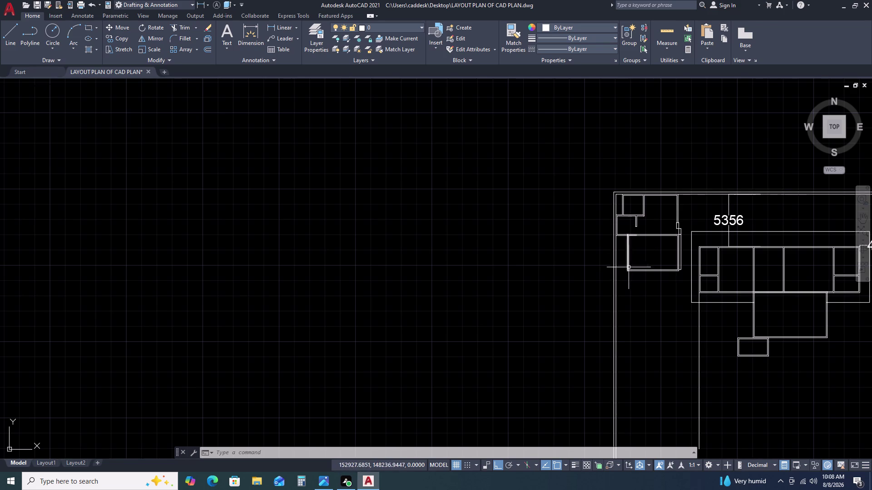
Fence-trim the overlapping double-wall lines at the first room junction.
scroll(down, 3)
middle_drag(656, 296, 601, 241)
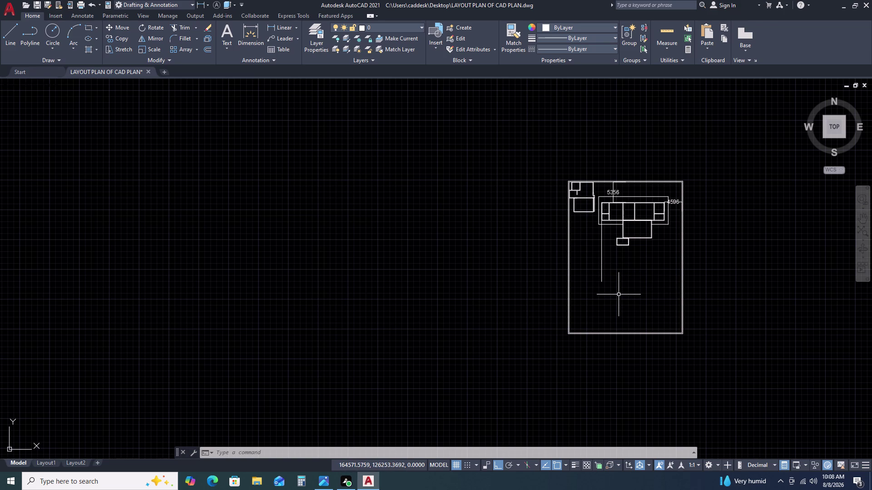
scroll(up, 3)
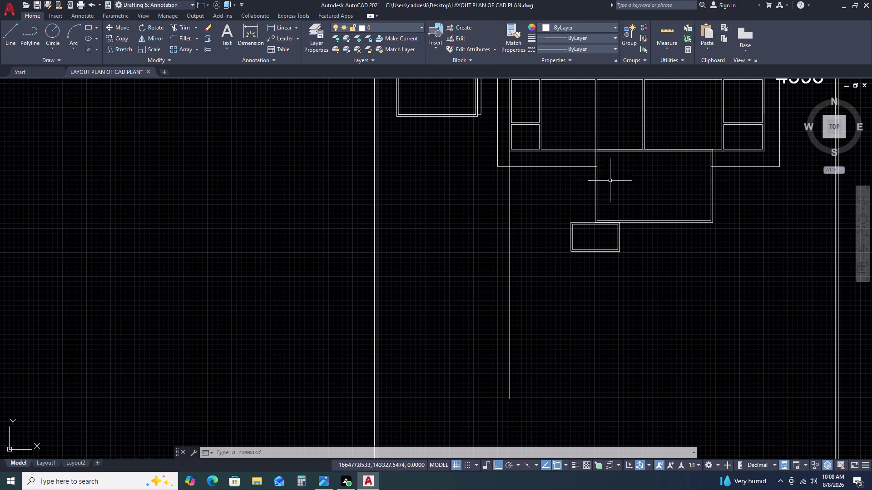
scroll(up, 3)
scroll(up, 3)
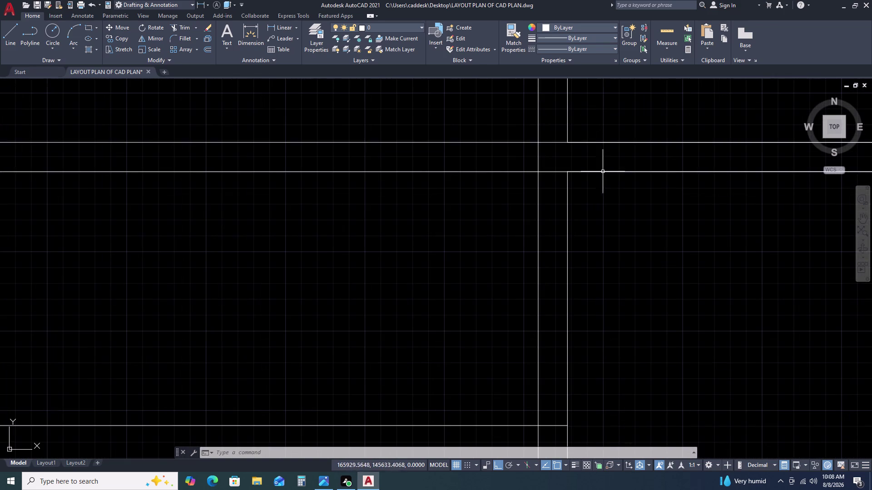
text(TR)
key(space)
click(561, 133)
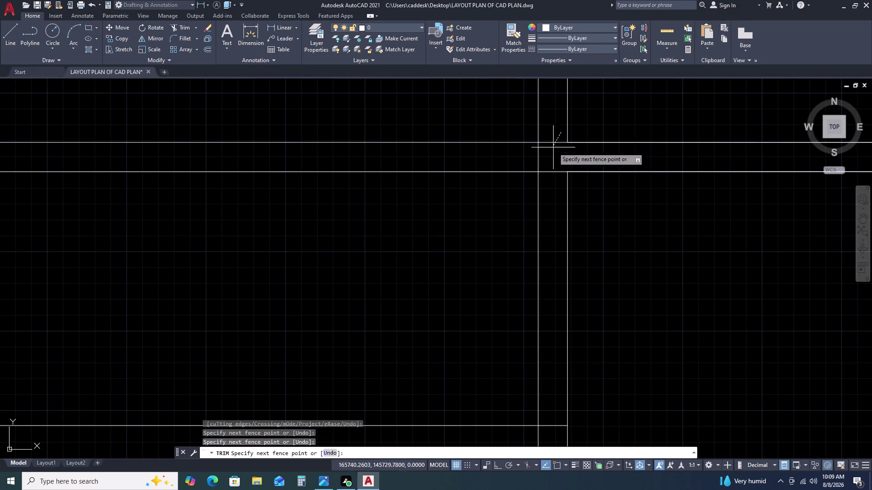
click(551, 233)
click(554, 156)
click(499, 163)
key(Escape)
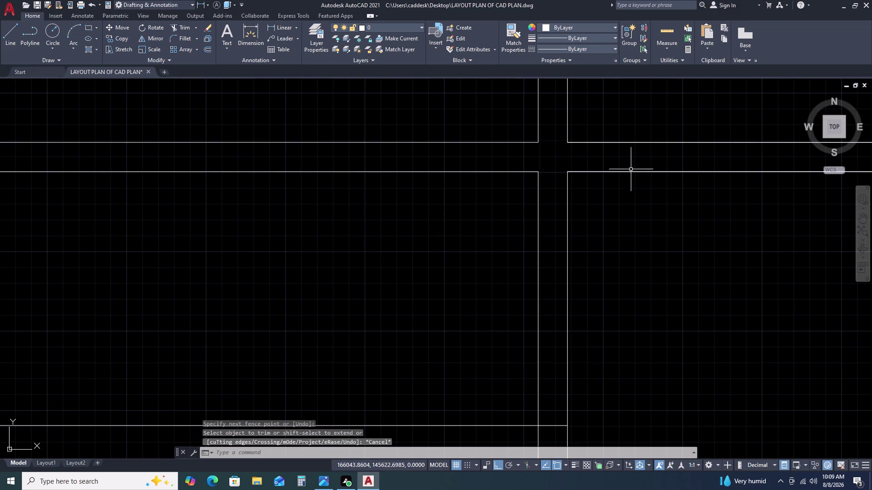
Cancel the accidental polyline edit on a wall and pan to the lower junction.
double_click(628, 143)
scroll(down, 3)
key(Escape)
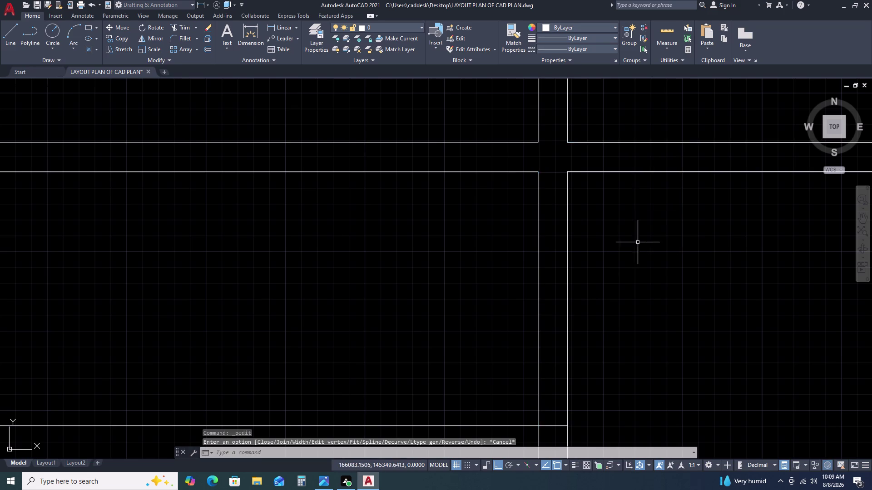
scroll(down, 3)
middle_drag(689, 257, 602, 217)
middle_drag(601, 217, 597, 214)
key(Escape)
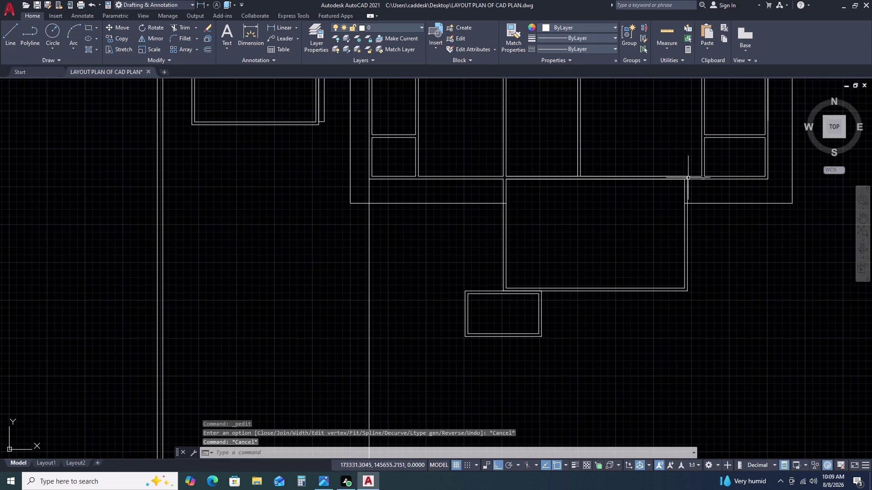
Fence-trim the crossing wall lines at the next junction with TR.
scroll(up, 3)
text(TR)
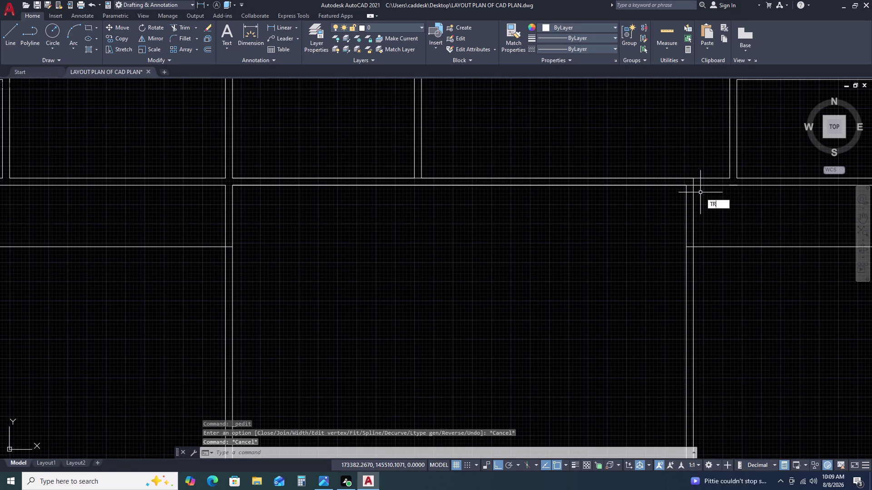
key(space)
scroll(up, 3)
click(727, 189)
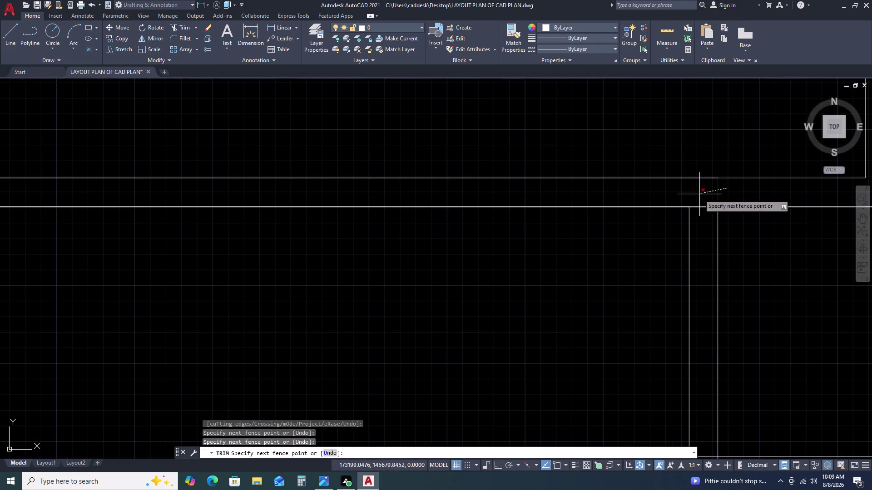
click(697, 197)
drag(701, 199, 701, 204)
click(702, 252)
key(Escape)
scroll(down, 3)
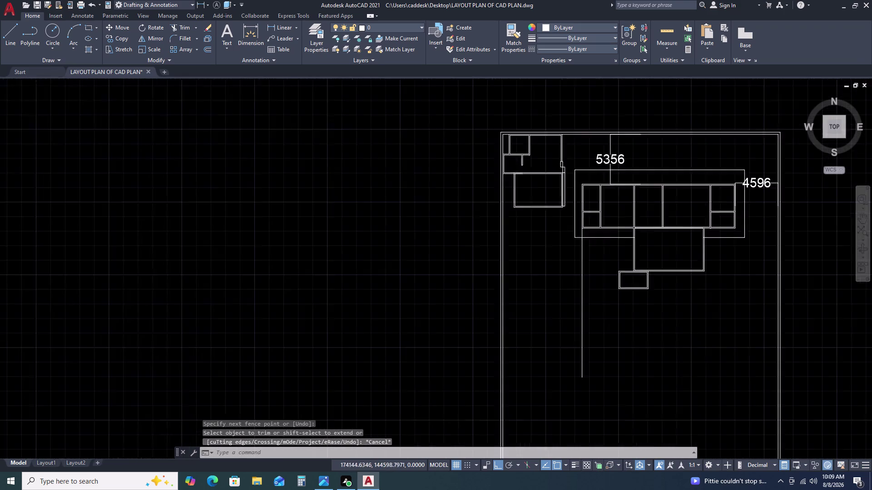
scroll(down, 3)
scroll(up, 3)
scroll(down, 3)
scroll(up, 3)
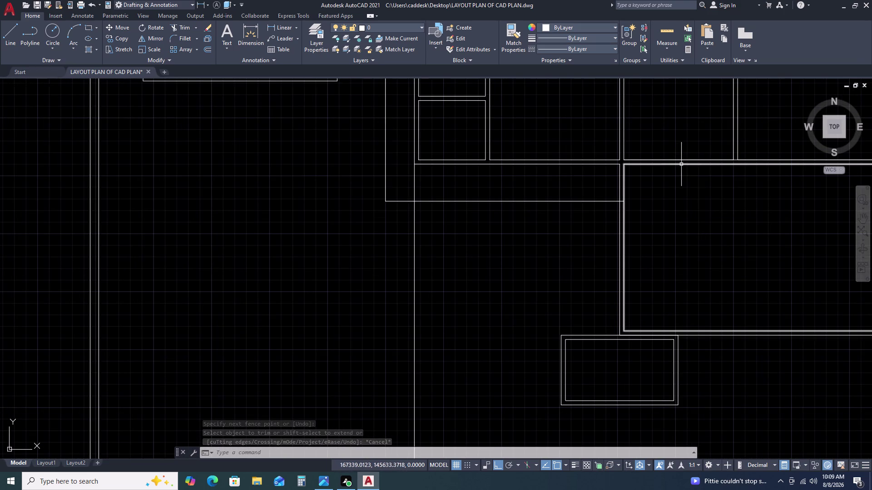
Erase the leftover wall line segment at the lower room junction.
key(Escape)
scroll(down, 3)
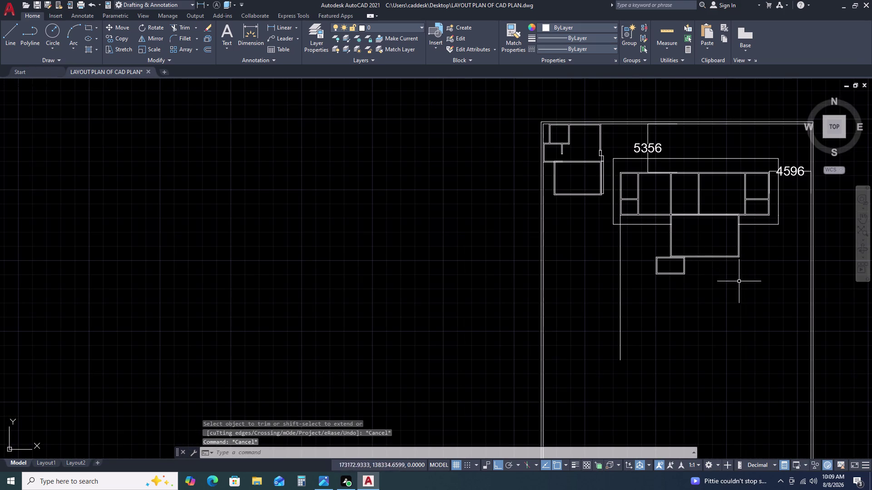
scroll(up, 3)
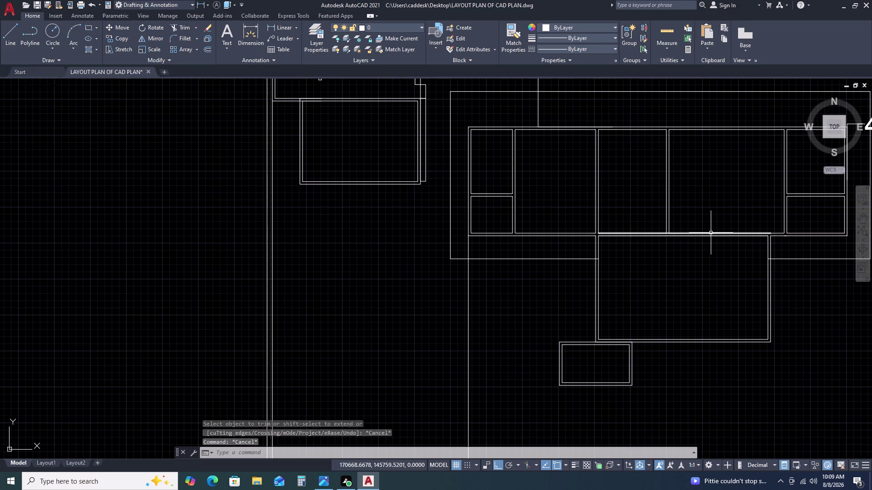
click(710, 233)
key(Delete)
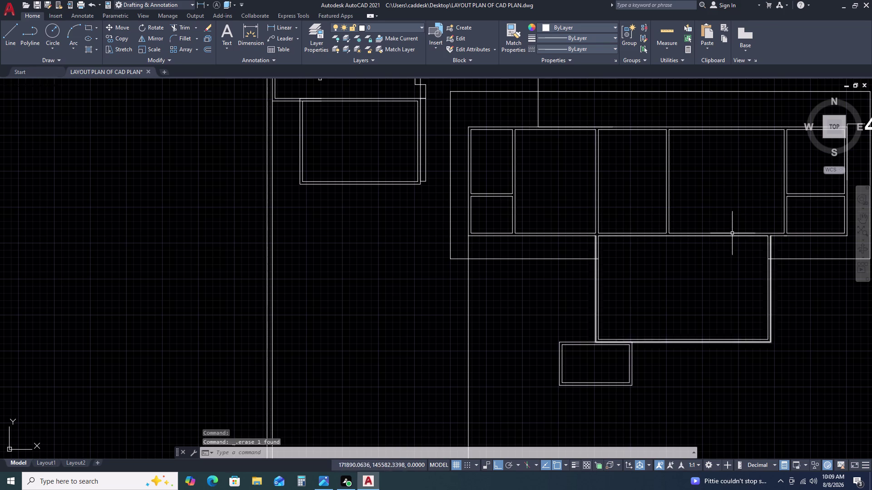
Select the long vertical wall line, then release it unchanged.
scroll(down, 3)
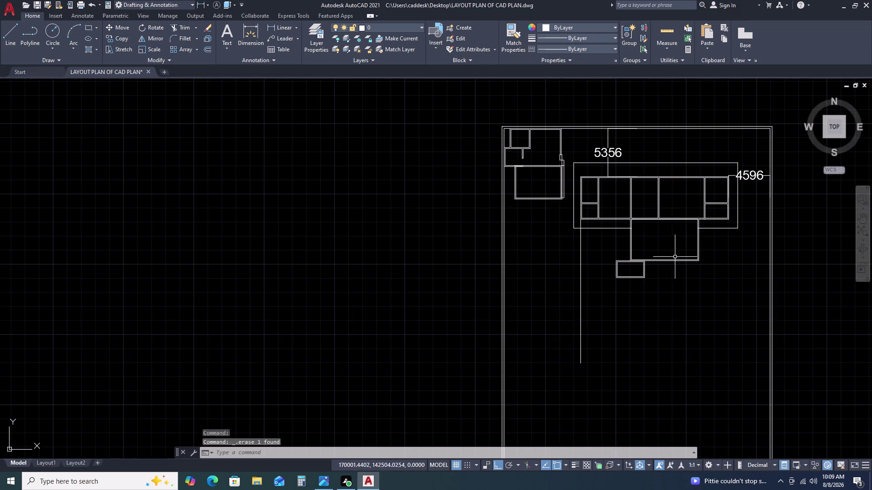
middle_drag(679, 265, 613, 208)
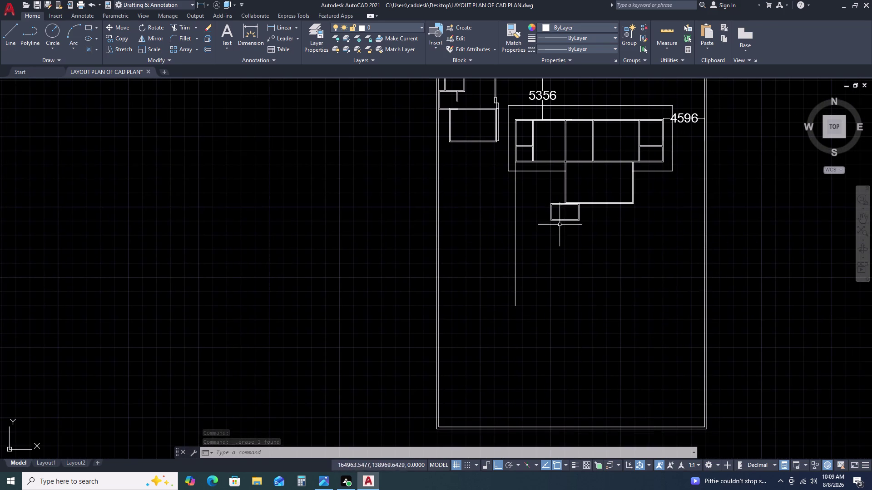
scroll(up, 3)
click(516, 165)
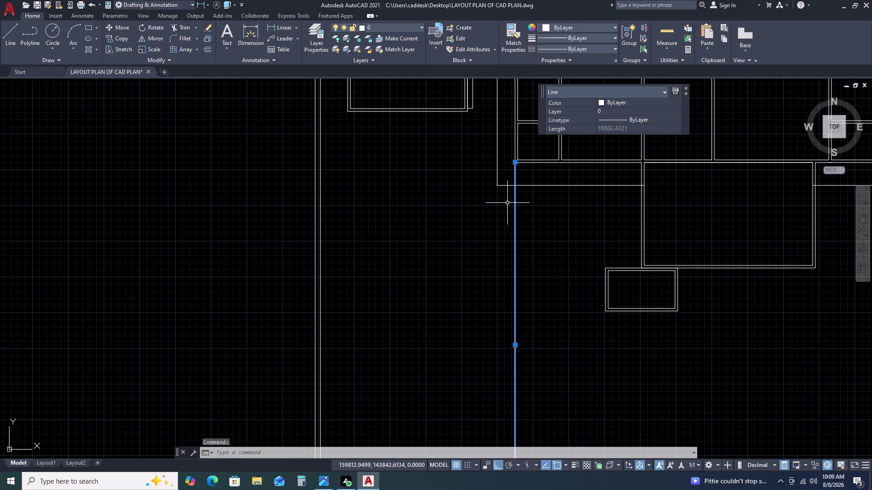
key(Escape)
scroll(down, 3)
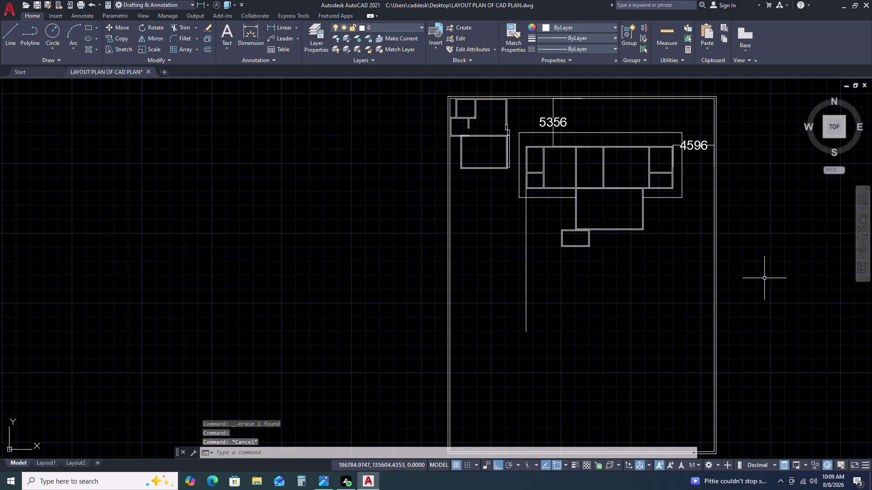
scroll(down, 3)
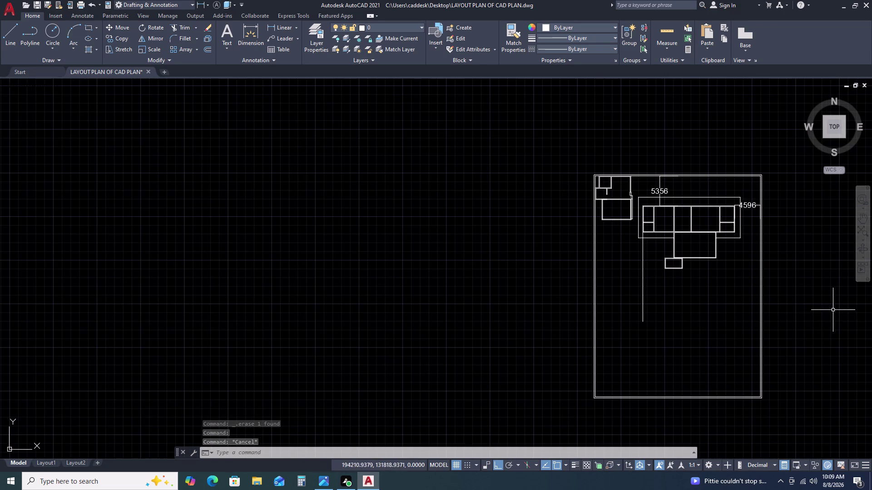
scroll(up, 3)
middle_drag(709, 286, 677, 253)
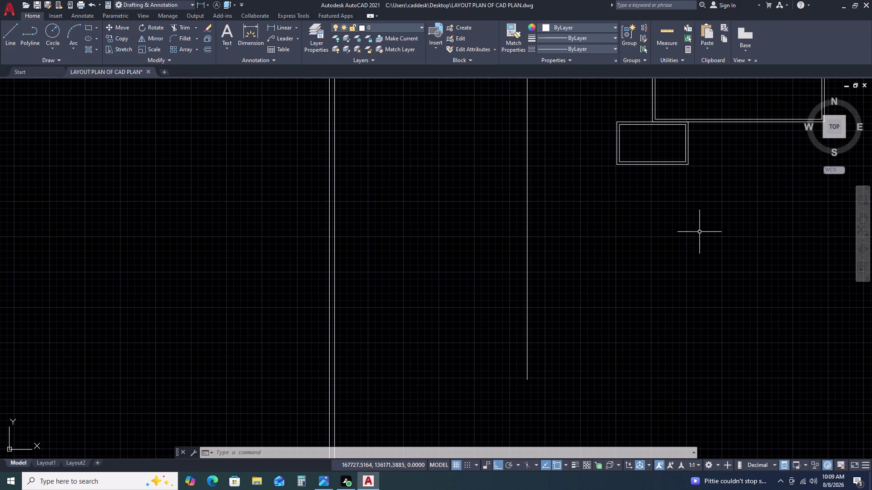
scroll(down, 3)
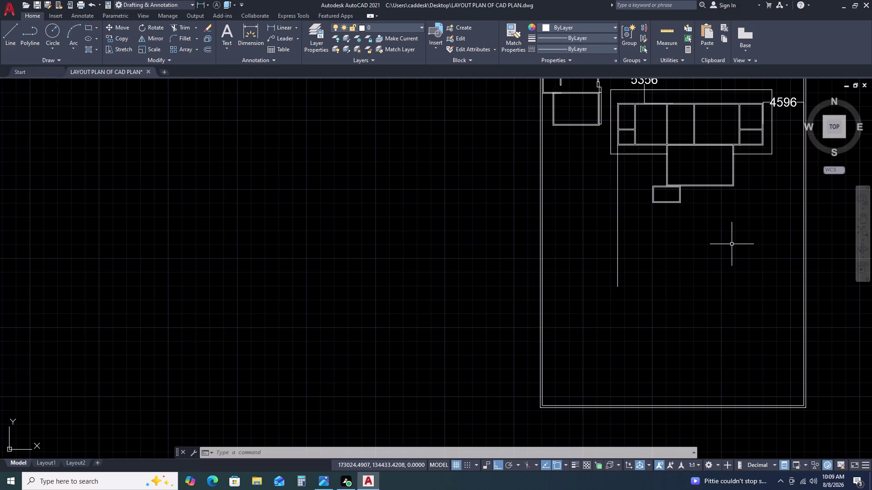
scroll(up, 3)
scroll(up, 3)
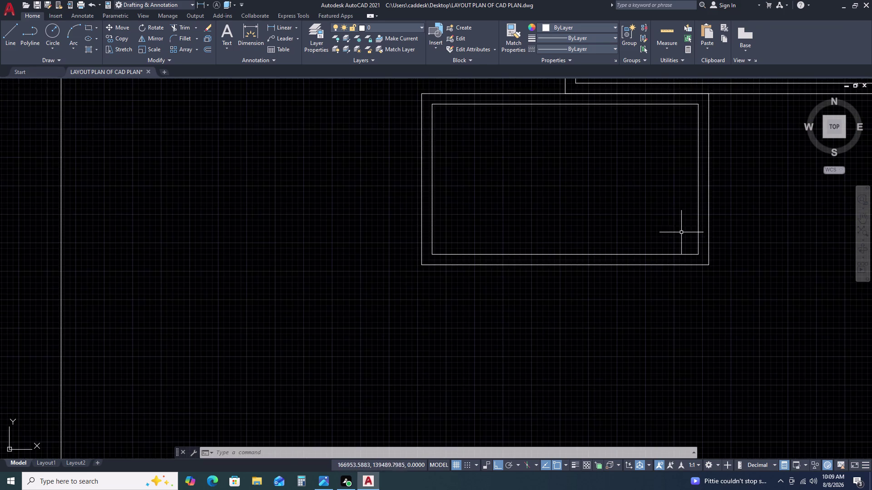
scroll(down, 3)
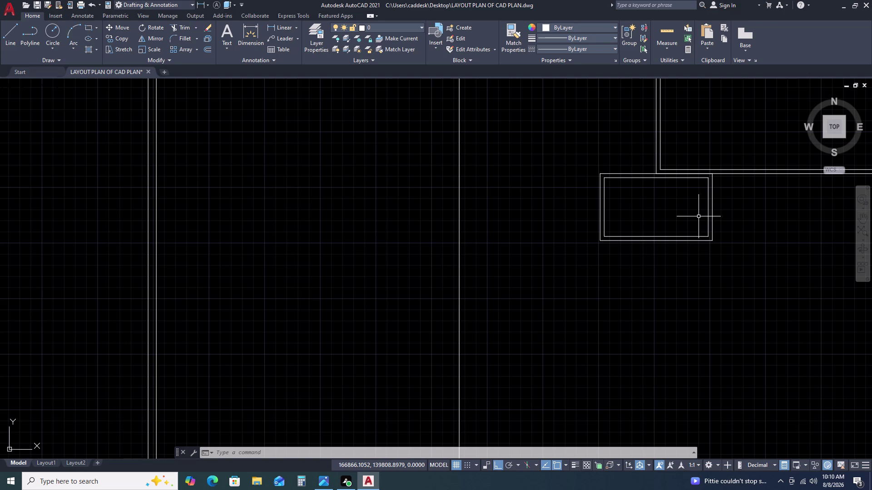
scroll(down, 3)
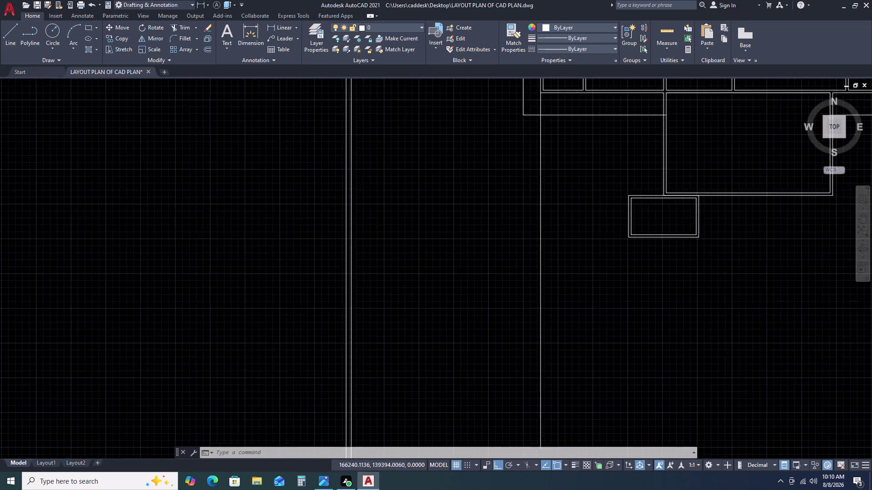
middle_drag(740, 203, 644, 202)
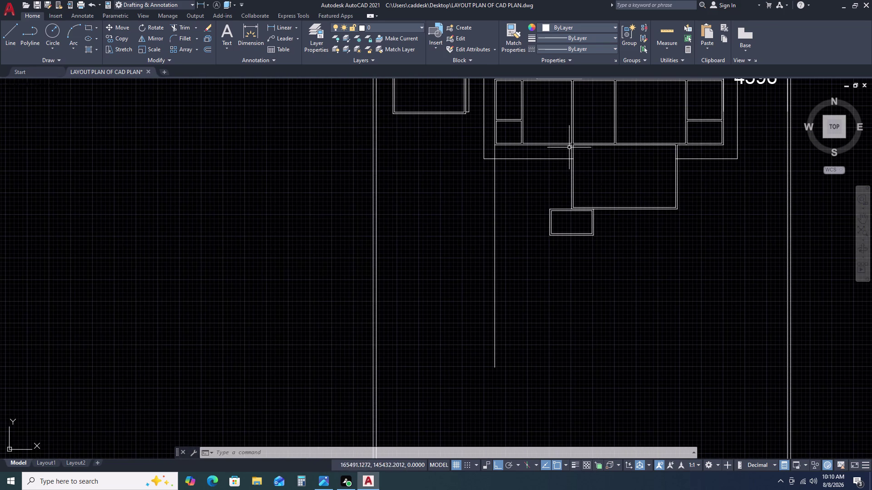
scroll(up, 3)
scroll(up, 3)
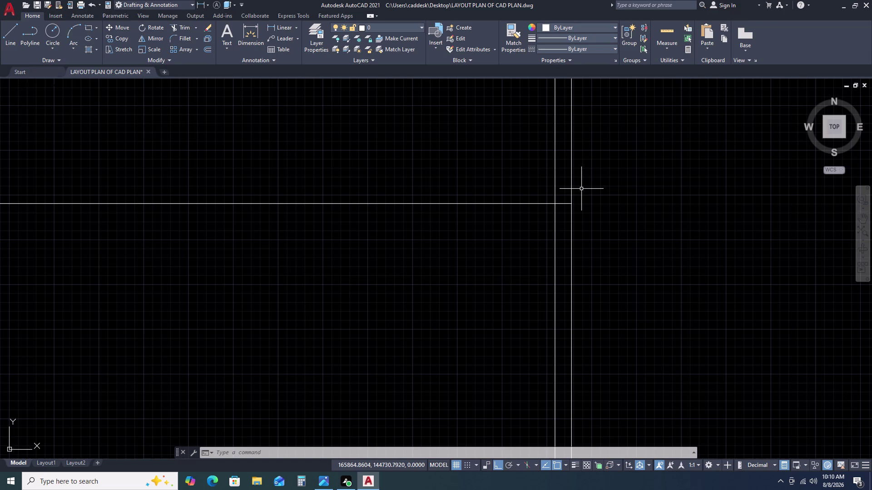
Try trimming a wall line at the junction, then cancel and recentre on the central room.
text(TR)
key(space)
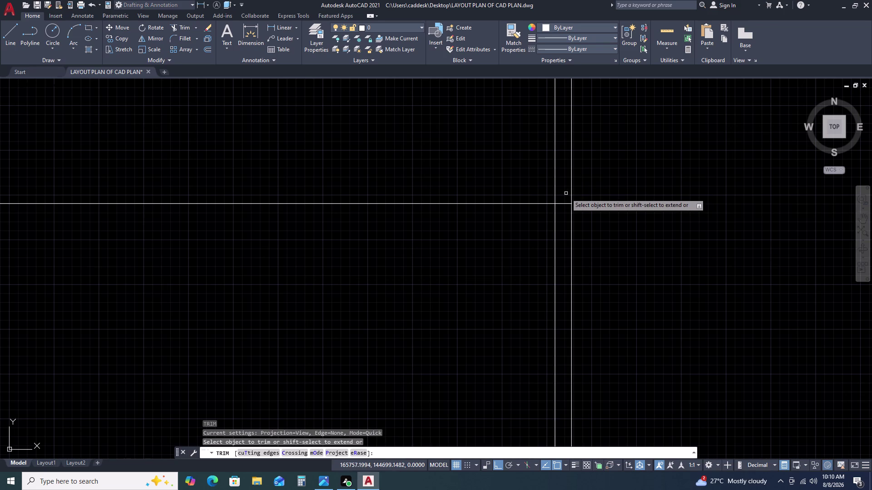
click(563, 200)
right_click(566, 214)
click(567, 215)
key(Escape)
scroll(down, 3)
key(Escape)
middle_drag(731, 207, 604, 188)
middle_click(594, 188)
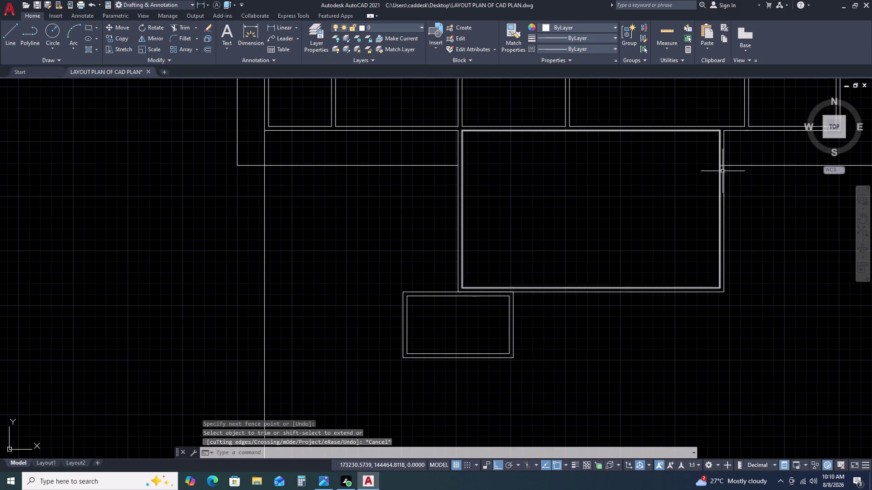
Trim the overlapping wall segments where the central room joins the block.
text(TR)
key(space)
scroll(up, 3)
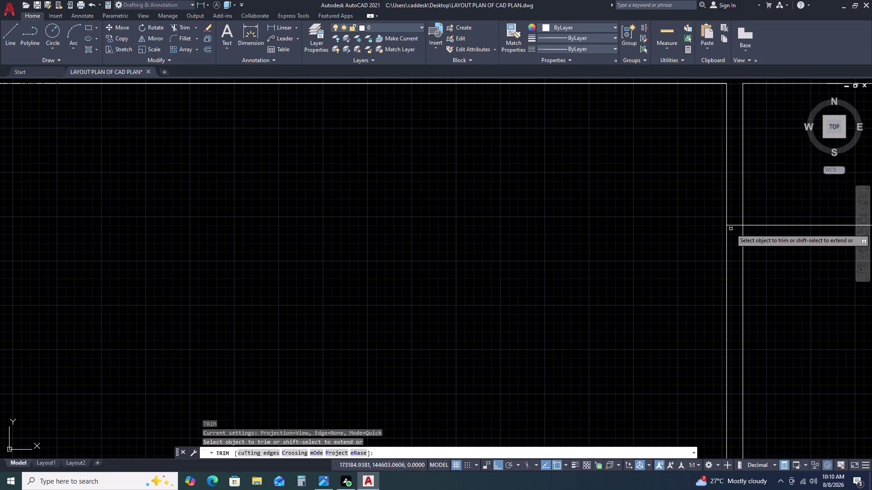
click(733, 233)
double_click(732, 211)
key(Escape)
scroll(down, 3)
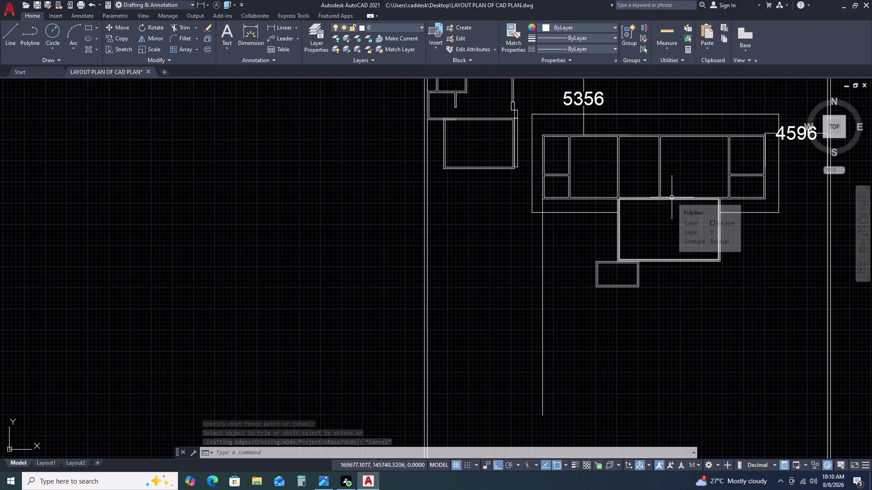
scroll(down, 3)
scroll(down, 3)
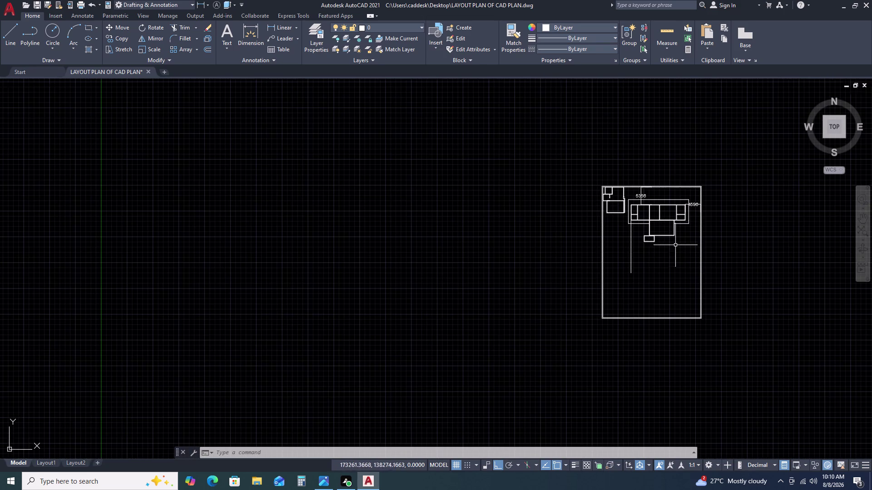
middle_drag(676, 247, 642, 185)
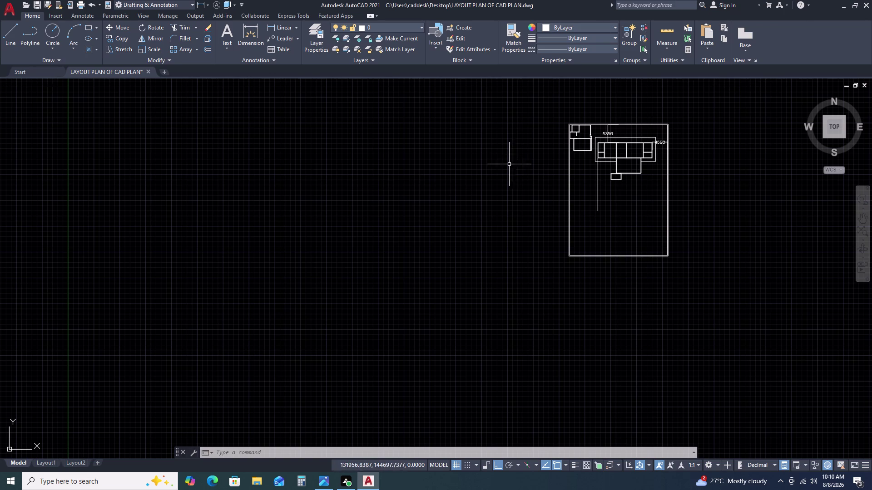
scroll(up, 3)
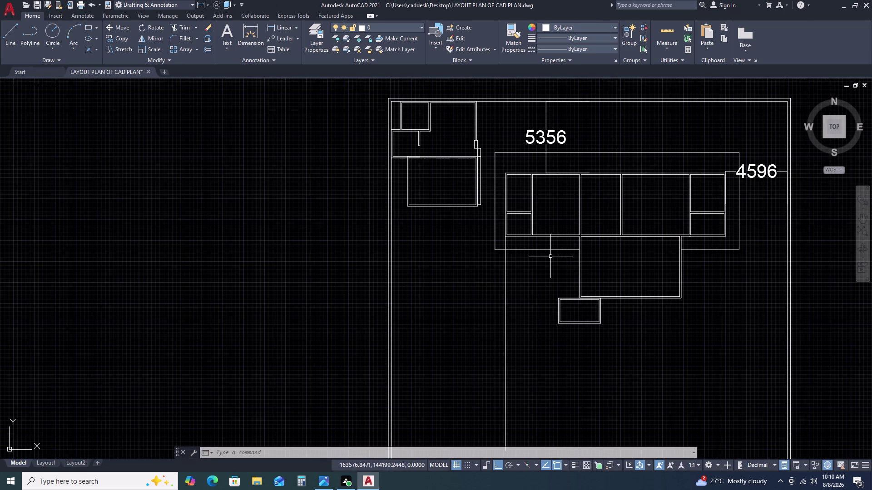
middle_drag(659, 295, 624, 269)
middle_drag(591, 244, 581, 237)
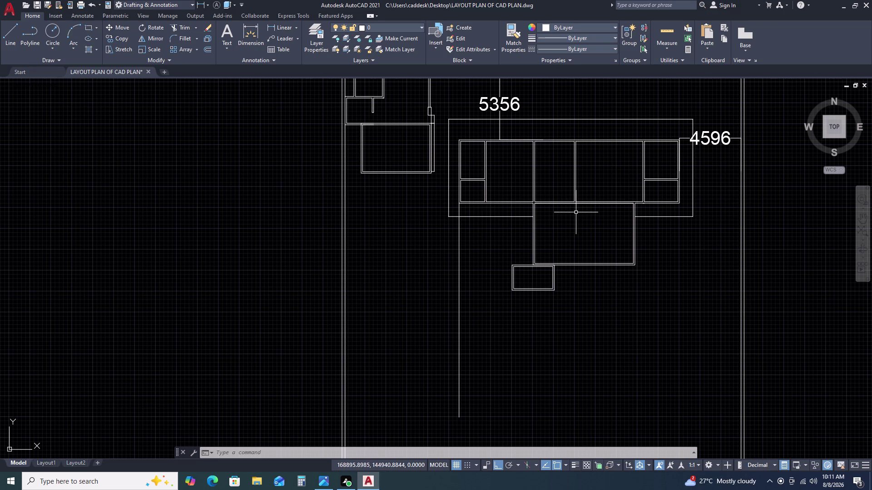
scroll(up, 3)
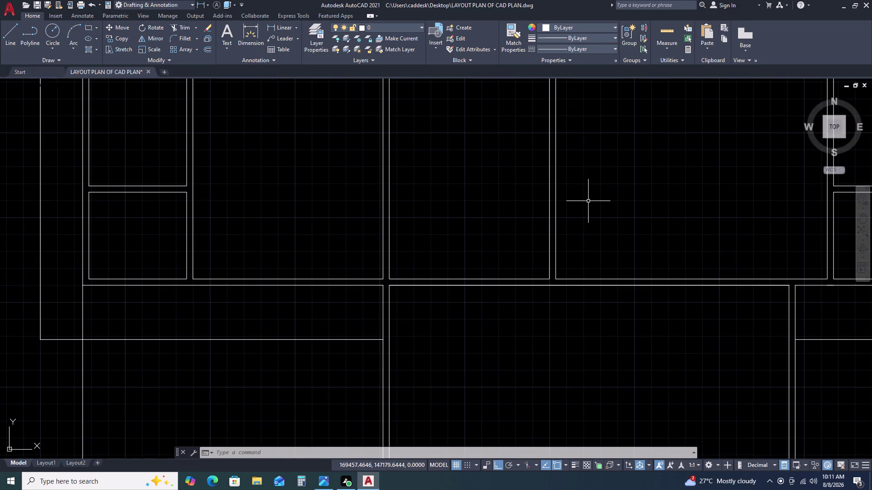
scroll(down, 3)
scroll(up, 3)
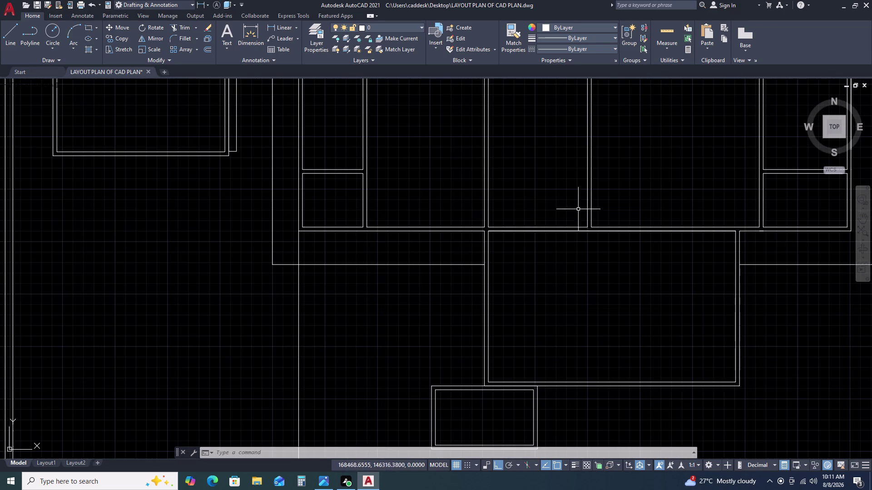
click(571, 233)
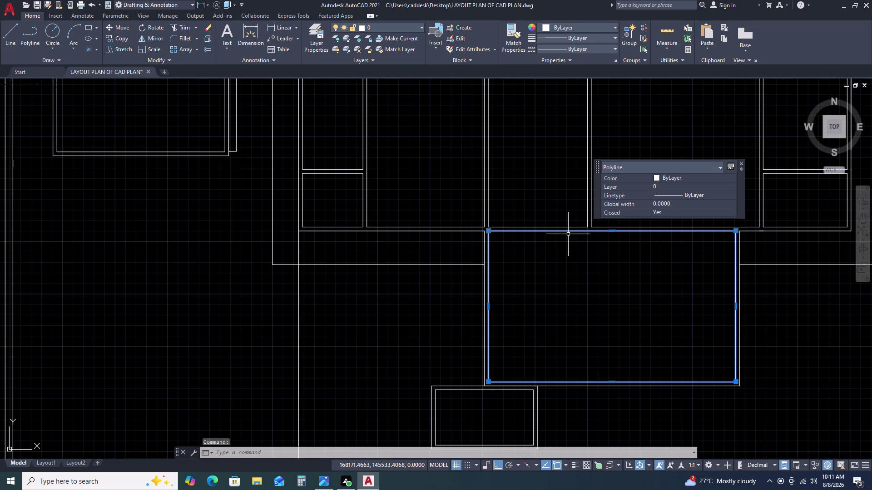
key(Escape)
scroll(down, 3)
middle_drag(585, 285, 573, 278)
middle_drag(567, 276, 520, 255)
middle_click(511, 250)
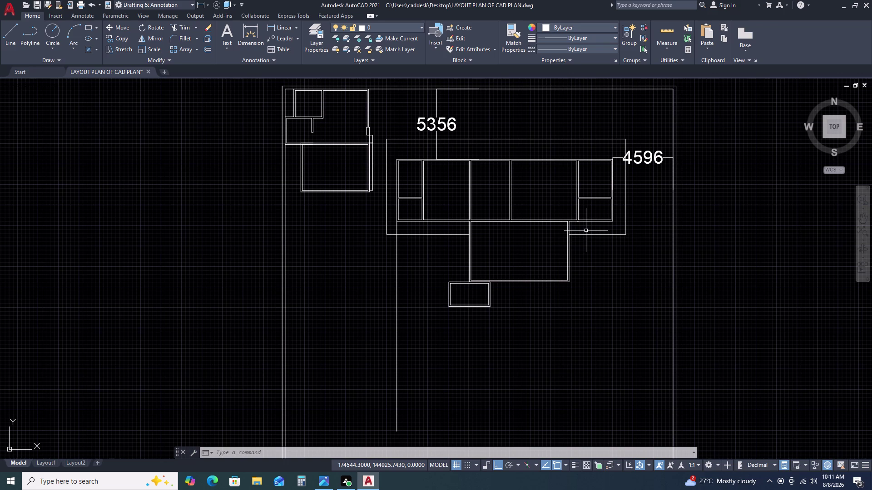
scroll(up, 3)
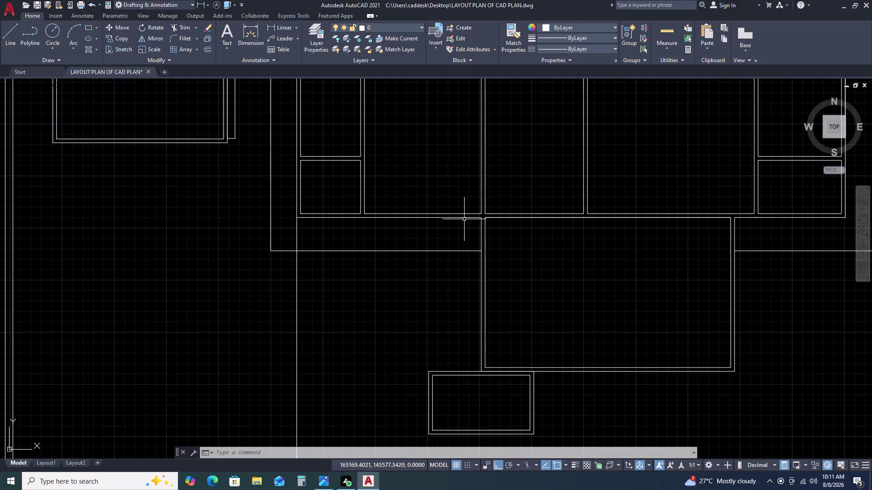
Select and erase the stray 2730-long line below the main block.
scroll(down, 3)
middle_drag(688, 288, 548, 247)
middle_click(548, 246)
scroll(down, 3)
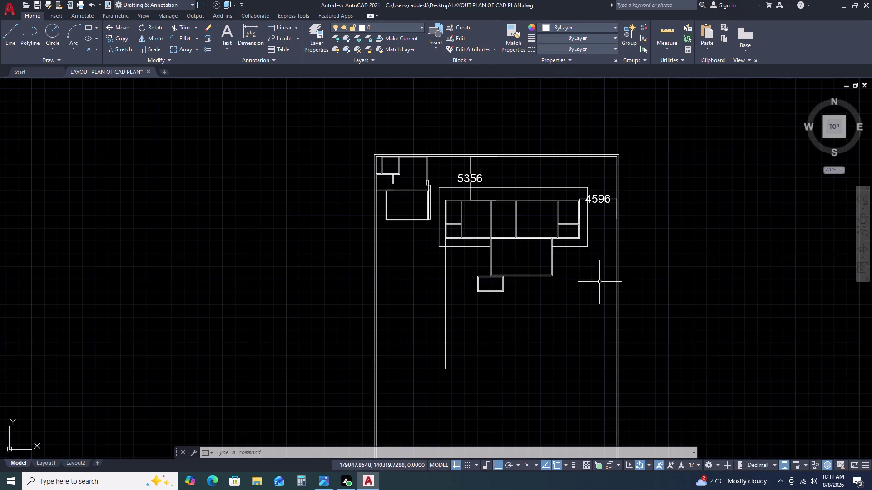
scroll(up, 3)
scroll(up, 3)
middle_drag(610, 296, 528, 255)
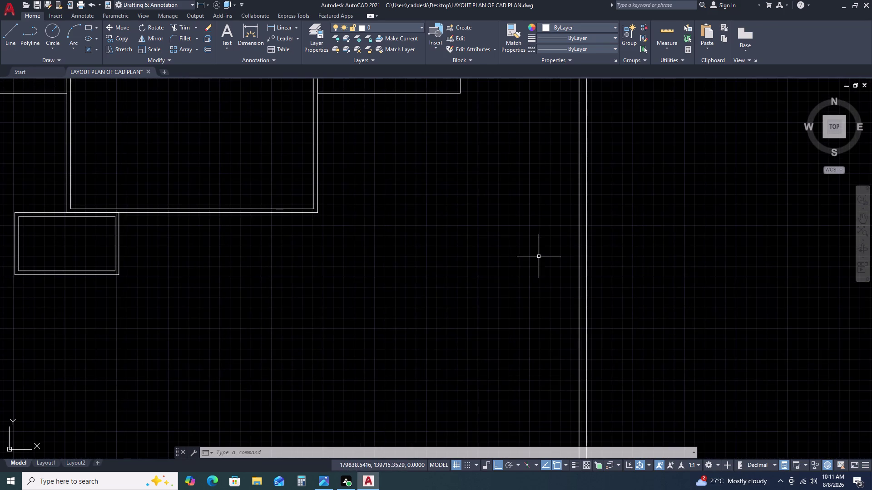
scroll(down, 3)
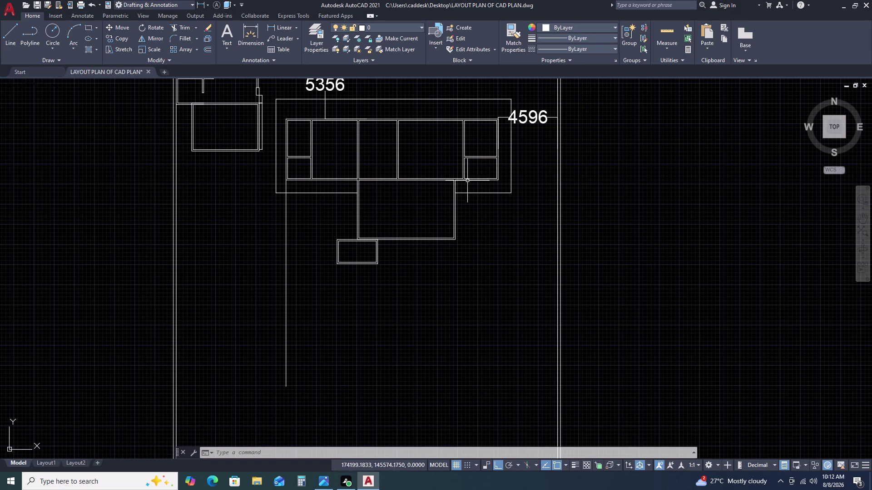
scroll(up, 3)
scroll(up, 3)
double_click(449, 181)
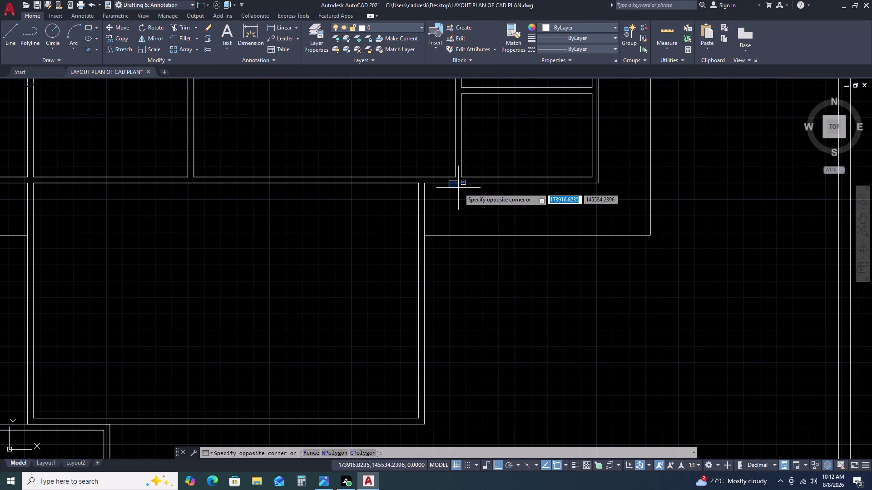
click(463, 194)
scroll(up, 3)
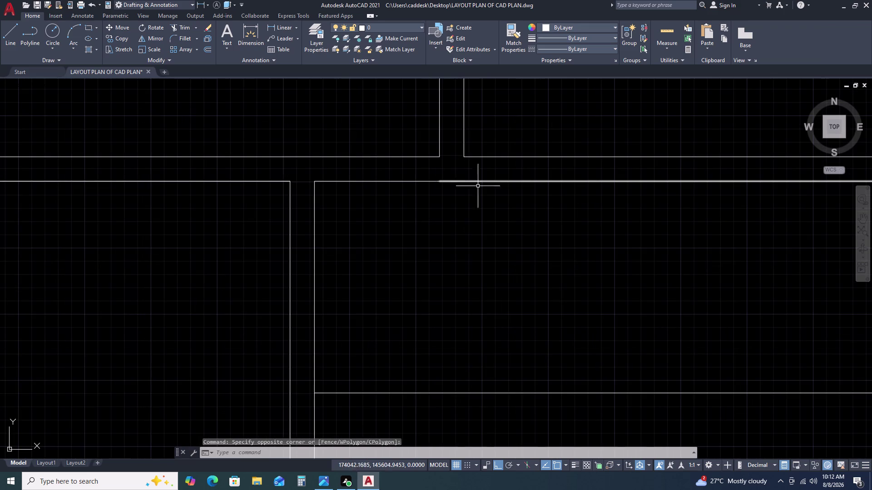
scroll(down, 3)
click(503, 192)
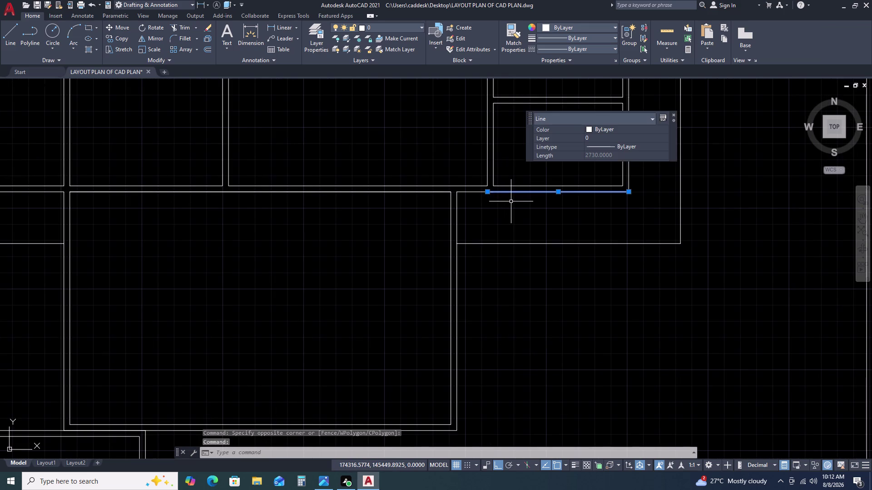
key(Delete)
Attempt a fillet between the short wall segment and another wall line, then cancel.
text(F)
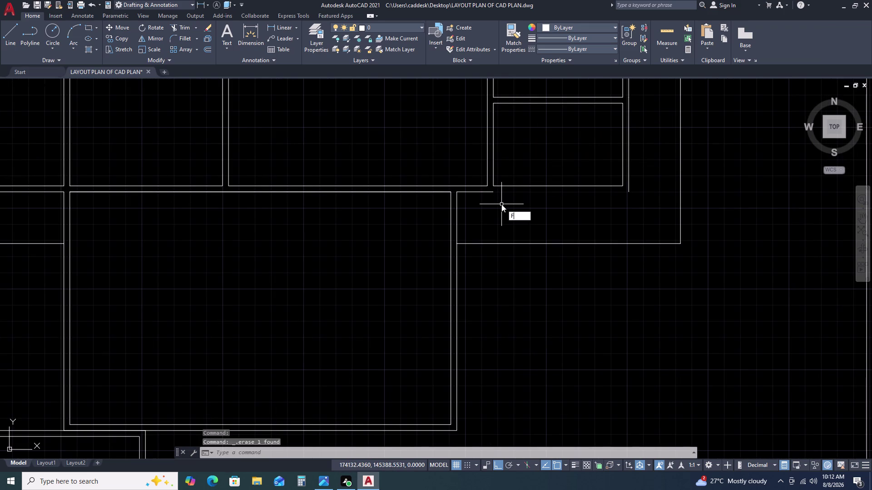
key(space)
text(V)
key(Escape)
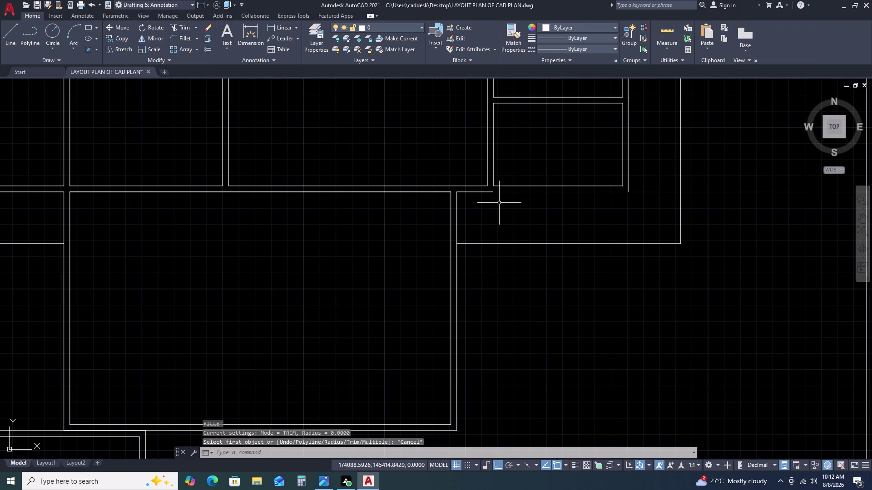
text(F)
key(space)
click(491, 194)
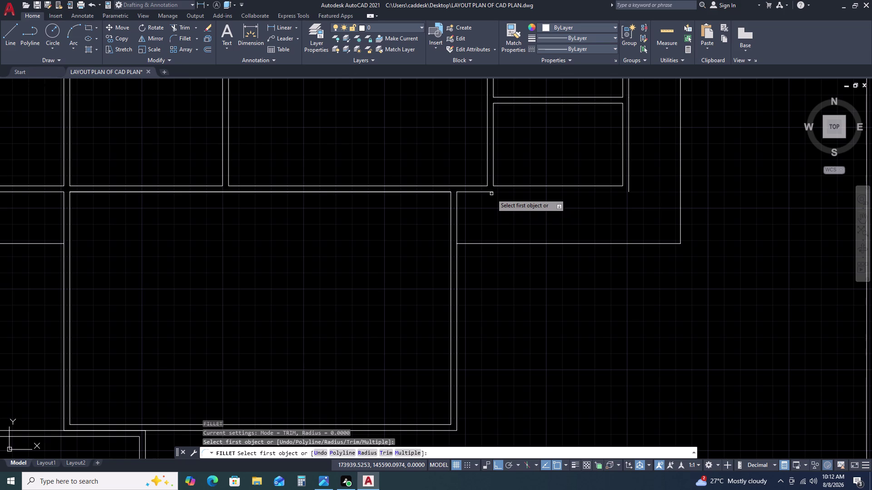
click(491, 193)
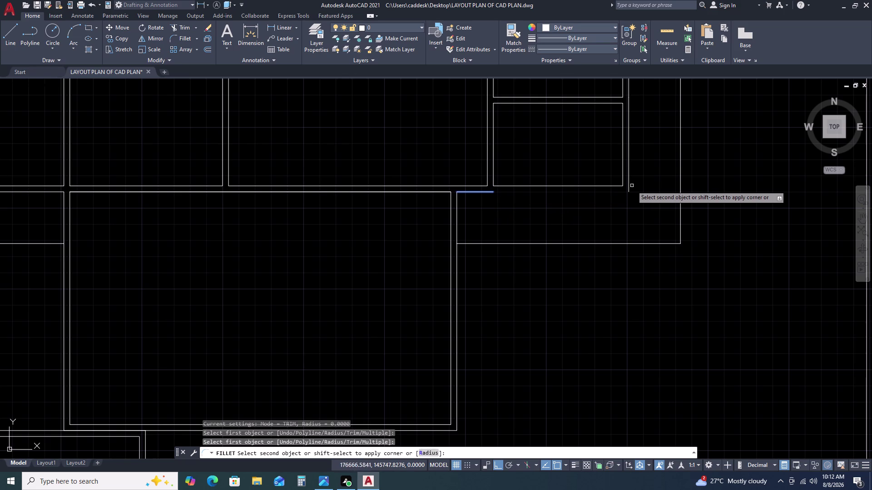
click(629, 190)
key(Escape)
scroll(down, 3)
scroll(down, 3)
middle_click(555, 277)
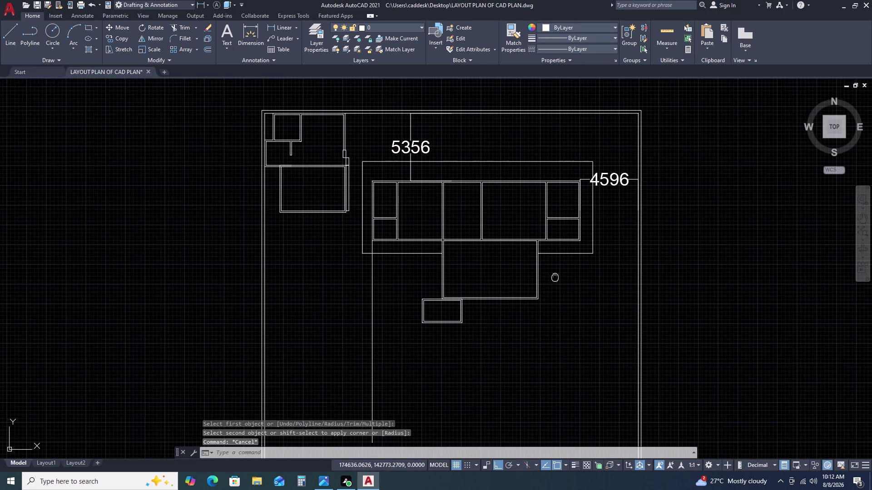
Window-select both rectangles of the small room below the block.
middle_drag(498, 252, 488, 248)
middle_click(488, 248)
scroll(down, 3)
scroll(up, 3)
scroll(up, 3)
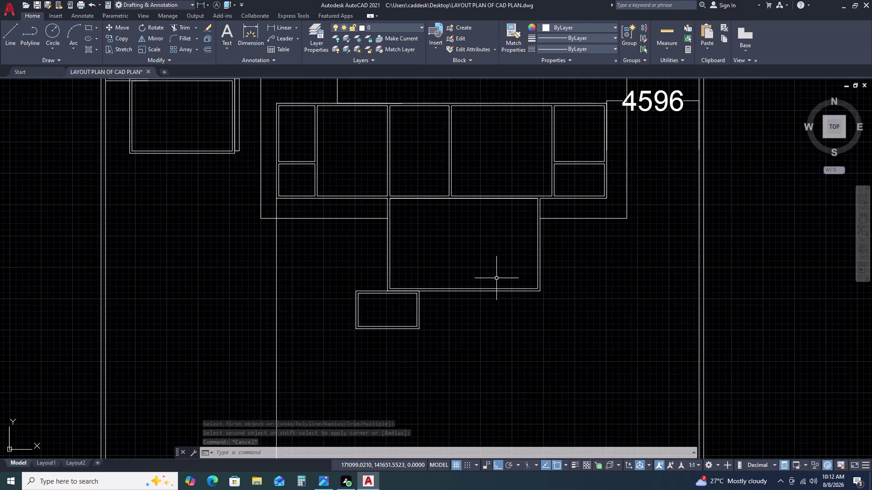
scroll(up, 3)
scroll(down, 3)
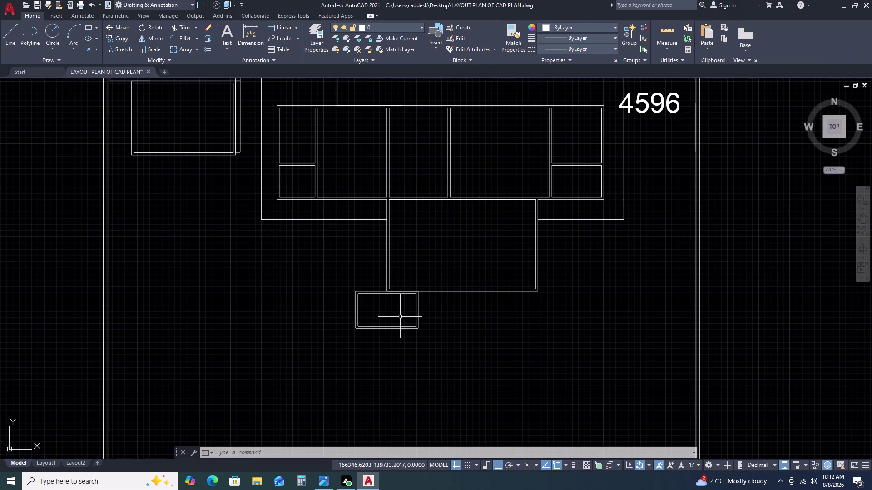
middle_drag(399, 318, 409, 292)
middle_click(409, 291)
middle_click(409, 292)
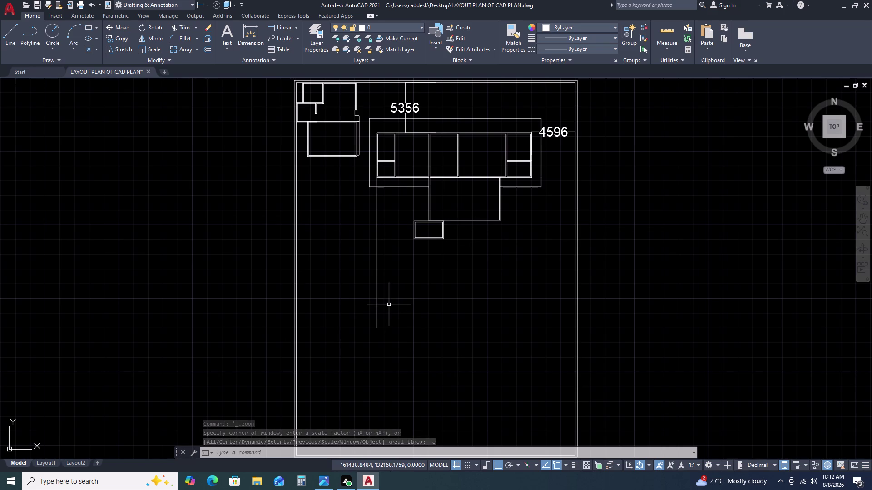
scroll(up, 3)
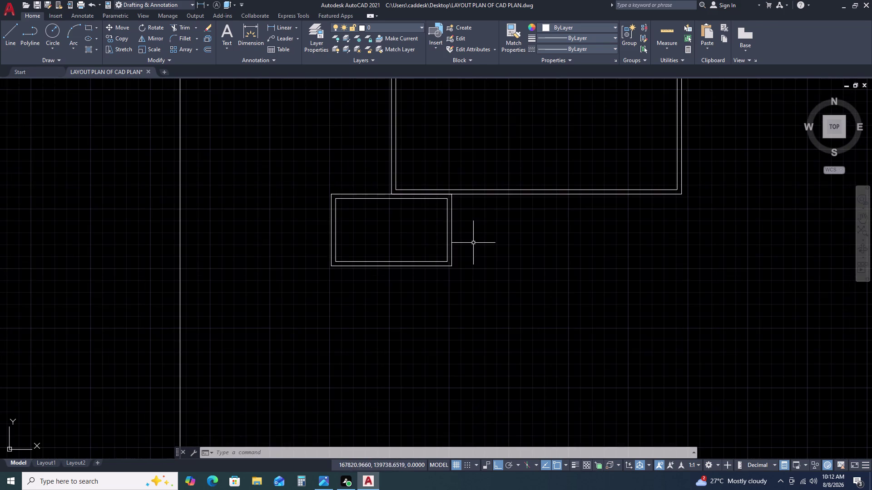
triple_click(474, 243)
click(419, 278)
click(443, 242)
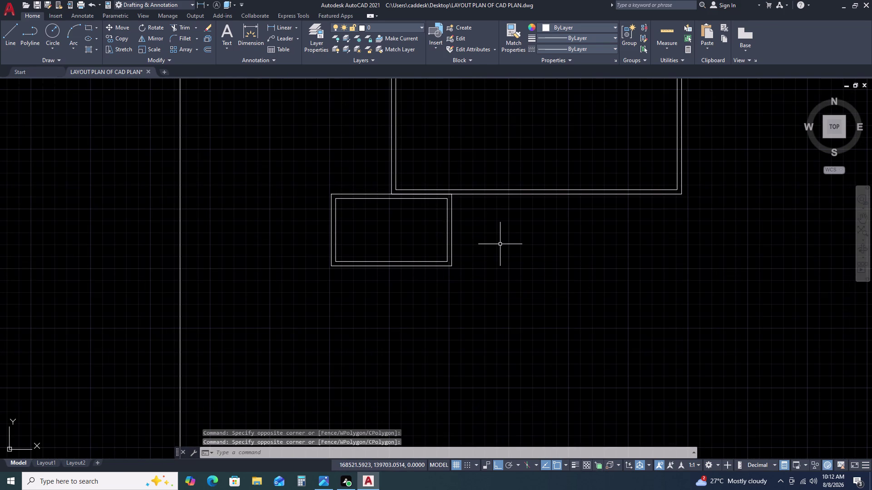
click(500, 245)
click(488, 244)
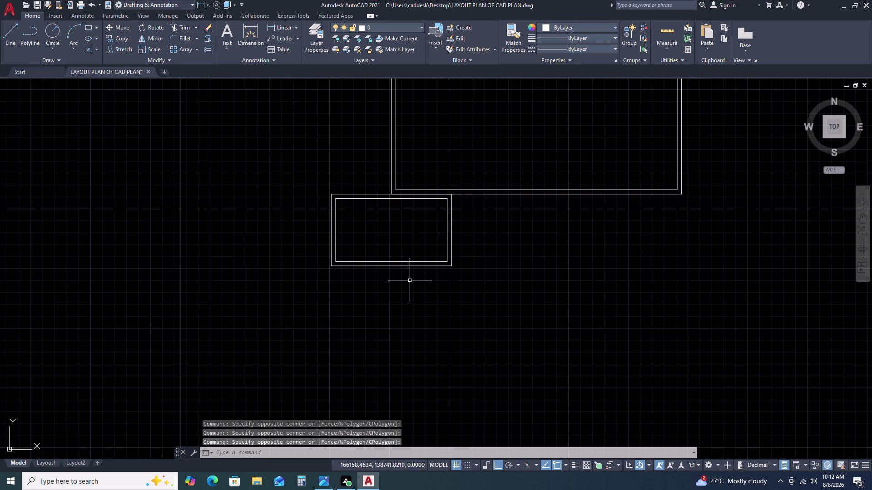
click(408, 275)
click(372, 238)
Move the selected room further left and start a new rectangle with REC.
text(M)
key(space)
click(372, 238)
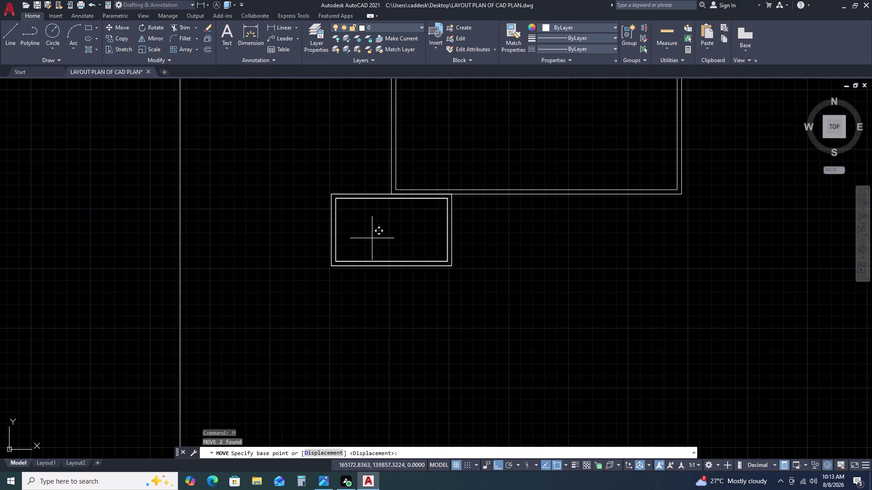
click(282, 244)
key(Escape)
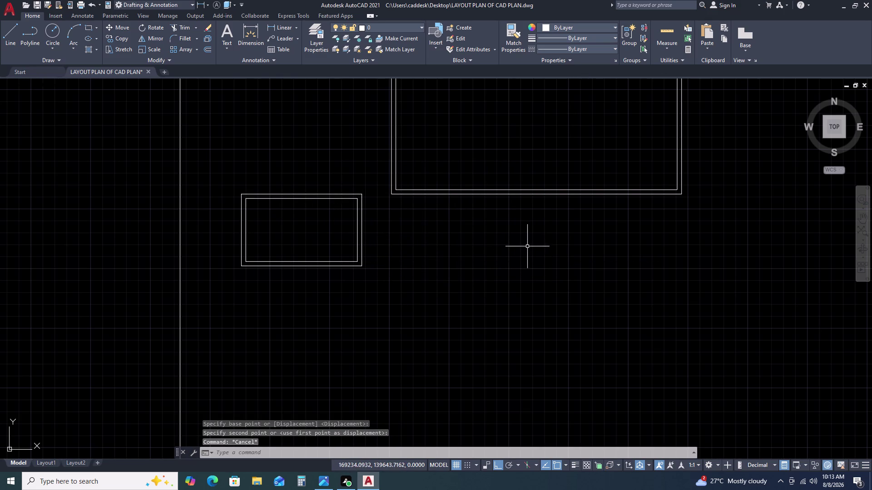
text(REC)
key(space)
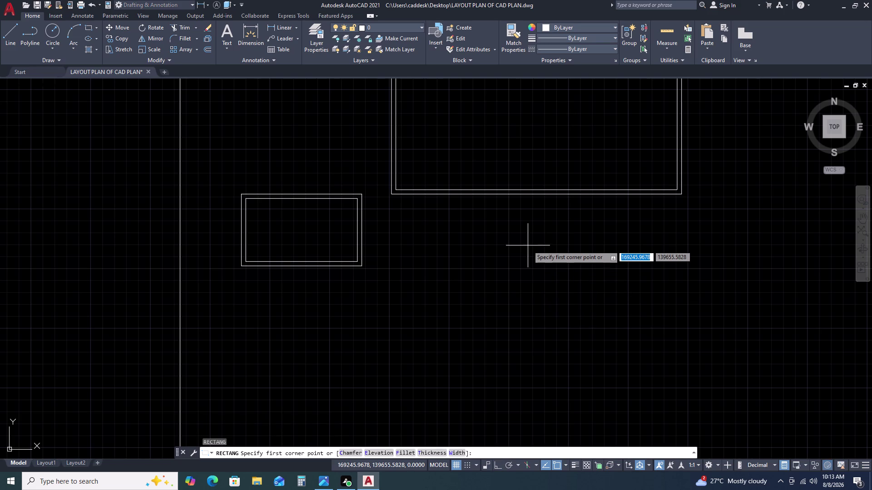
Draw a 4800 by 3650 rectangle for the new room.
double_click(493, 219)
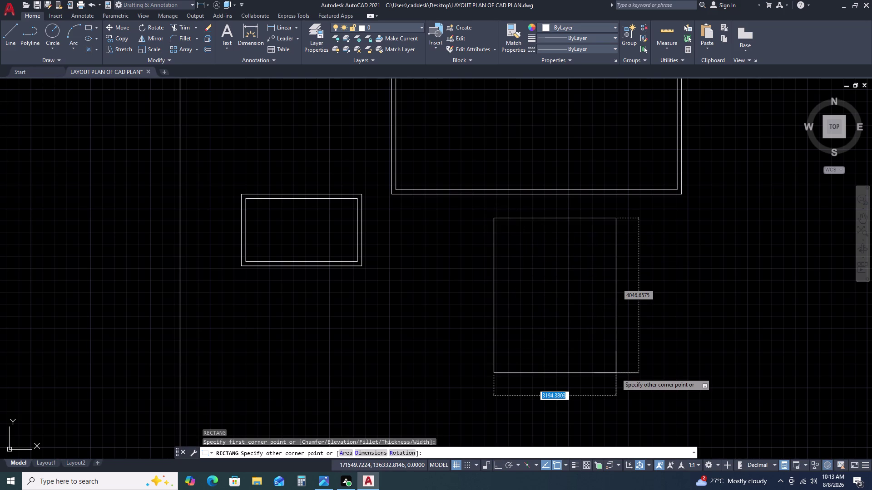
key(d)
key(space)
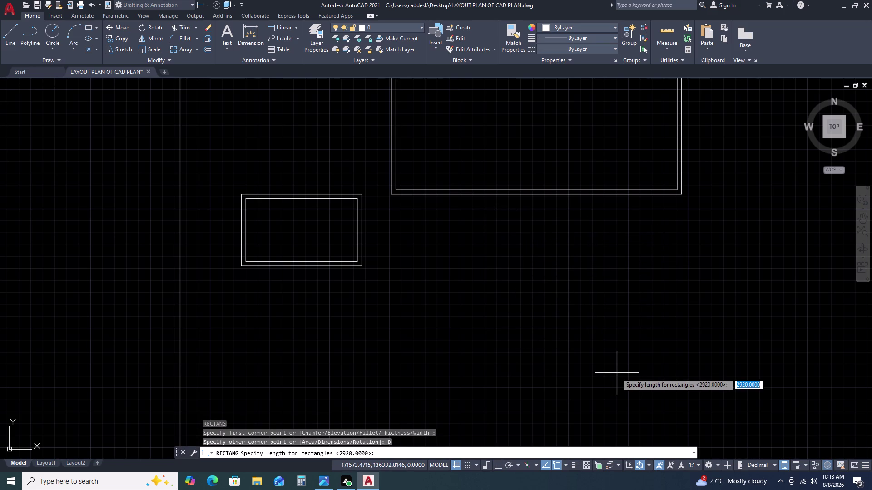
key(4)
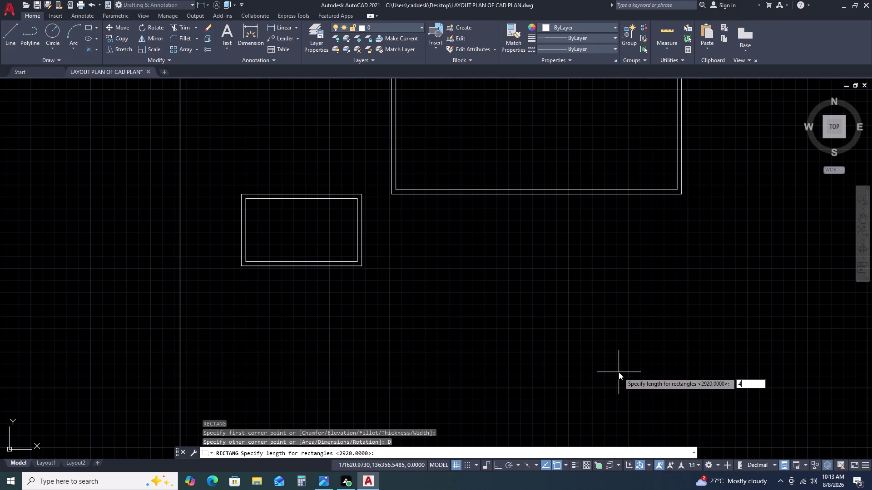
text(800)
key(space)
key(3)
key(6)
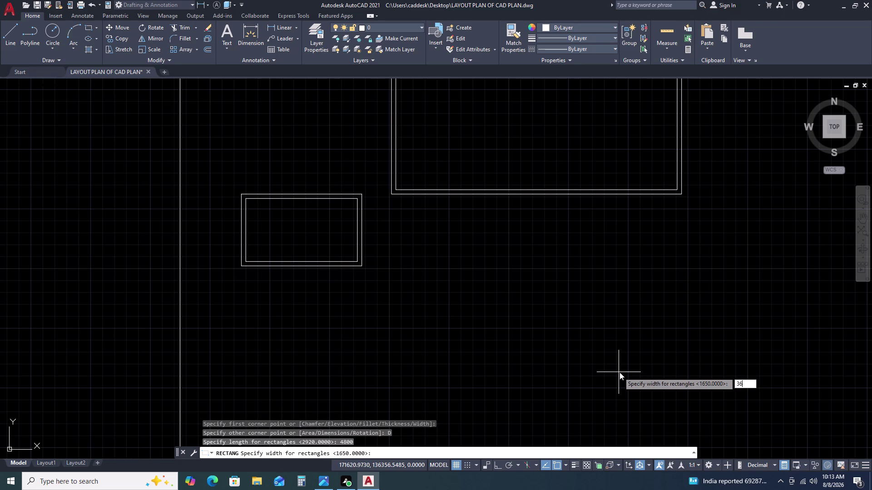
text(50)
key(space)
click(604, 338)
click(698, 311)
click(628, 338)
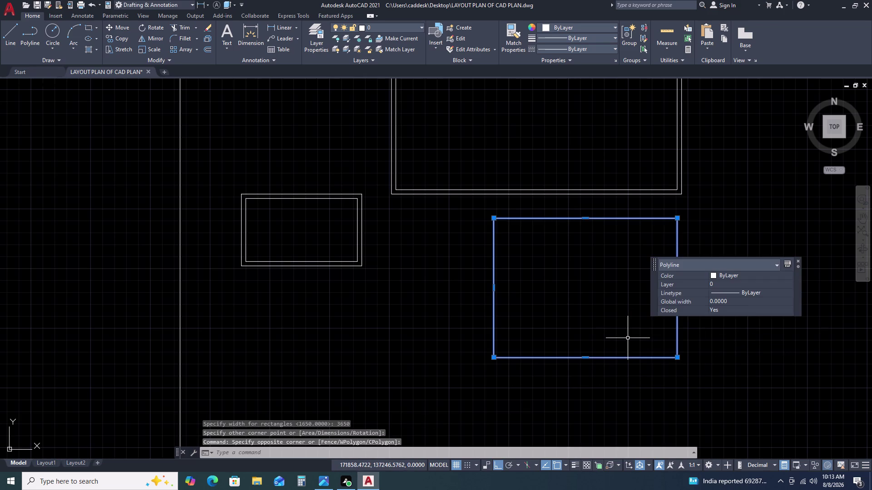
Offset the new room outline by 115 to form double walls.
text(O)
key(space)
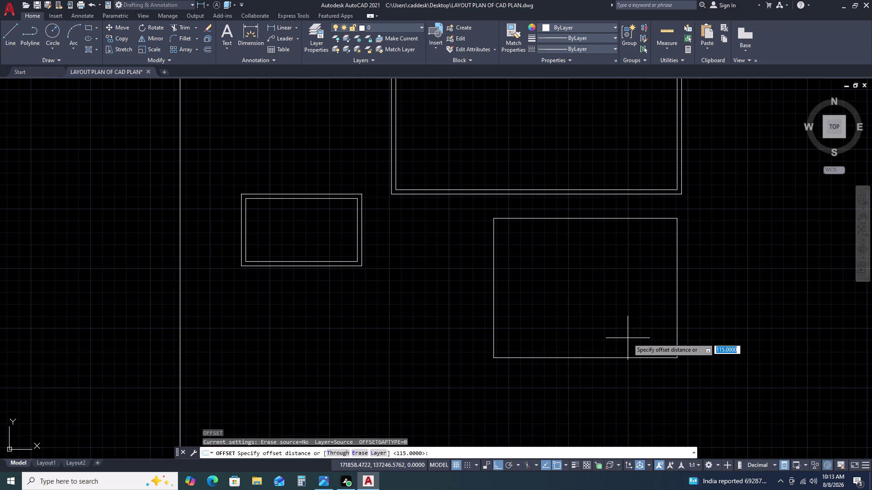
key(space)
click(662, 401)
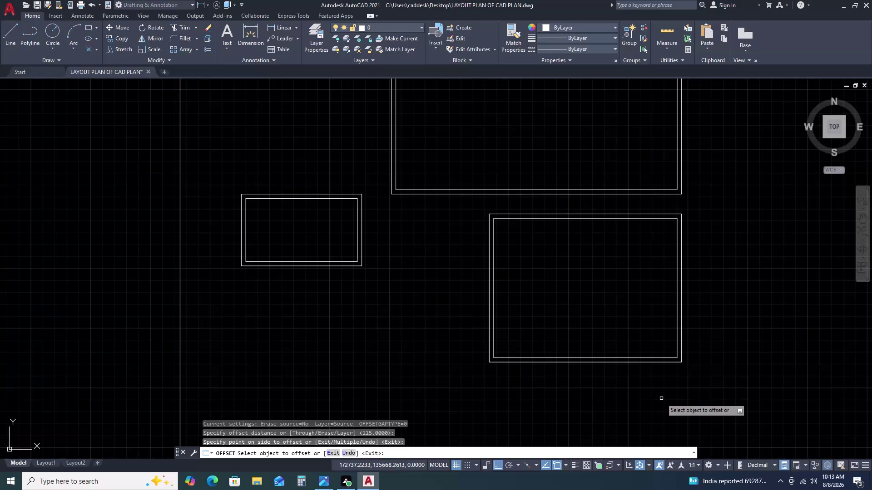
key(Escape)
Move both outlines by their top midpoint against the upper room's bottom edge.
double_click(736, 309)
click(658, 375)
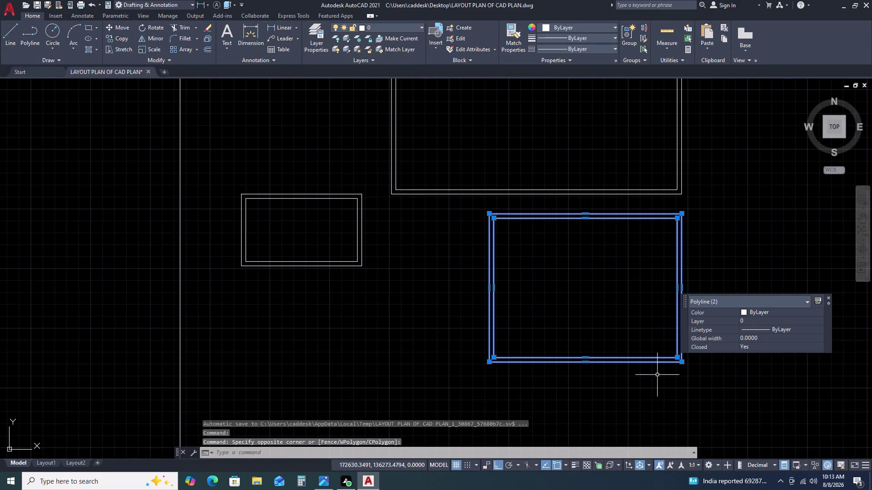
text(M)
key(space)
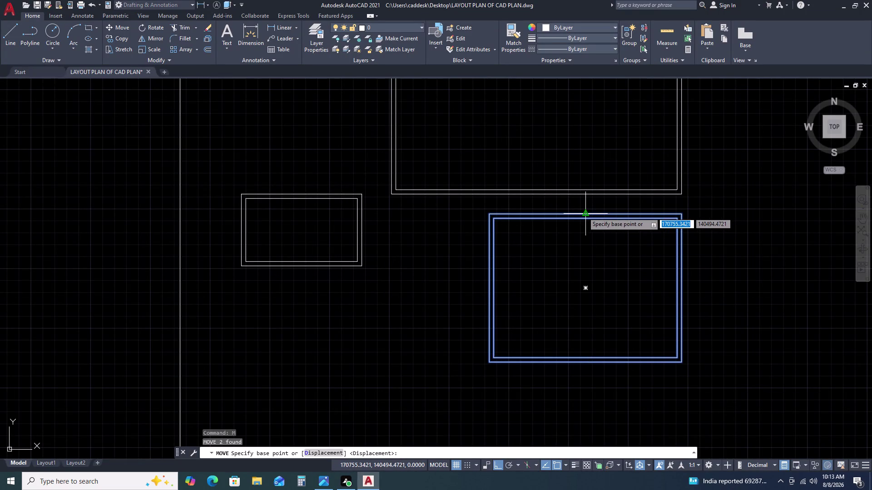
click(583, 213)
click(549, 188)
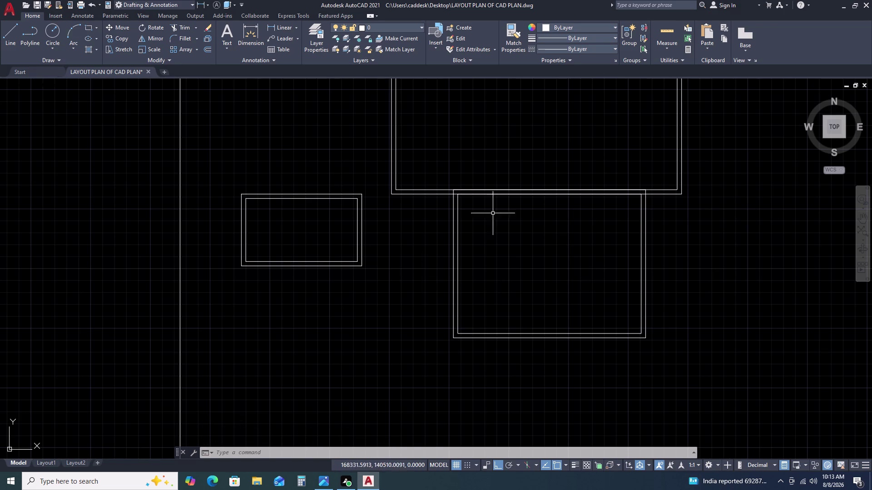
double_click(671, 34)
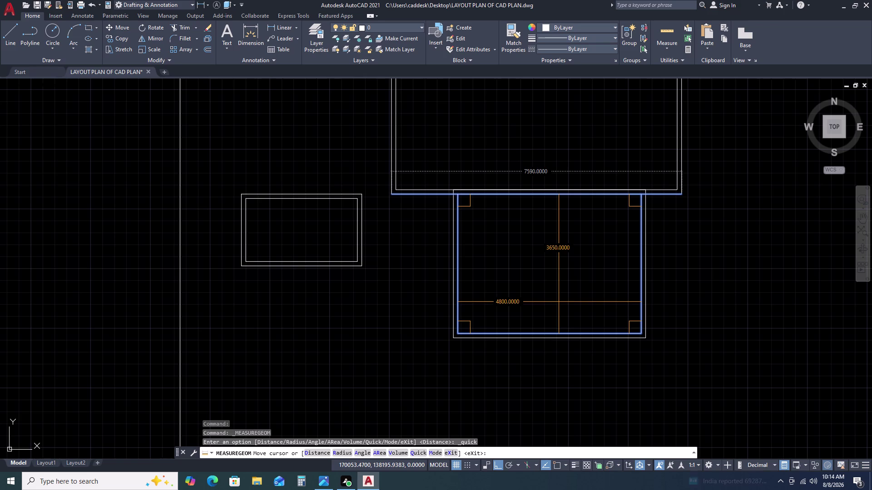
scroll(down, 3)
scroll(up, 3)
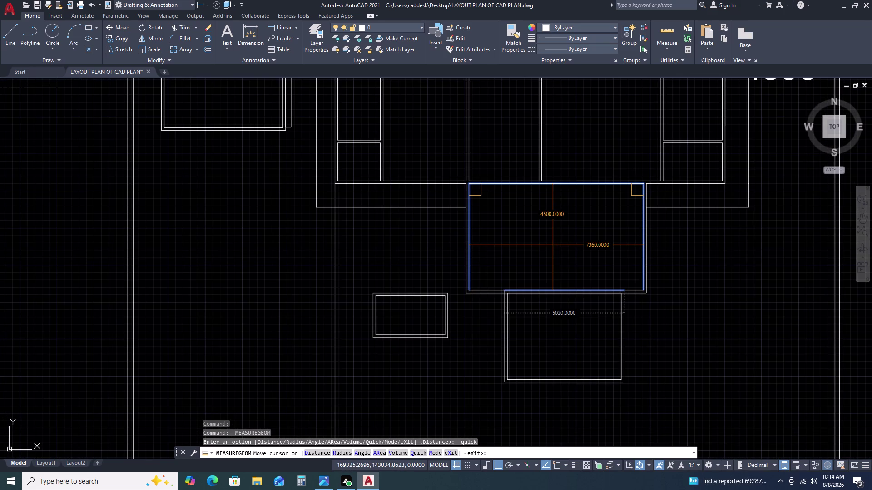
key(Escape)
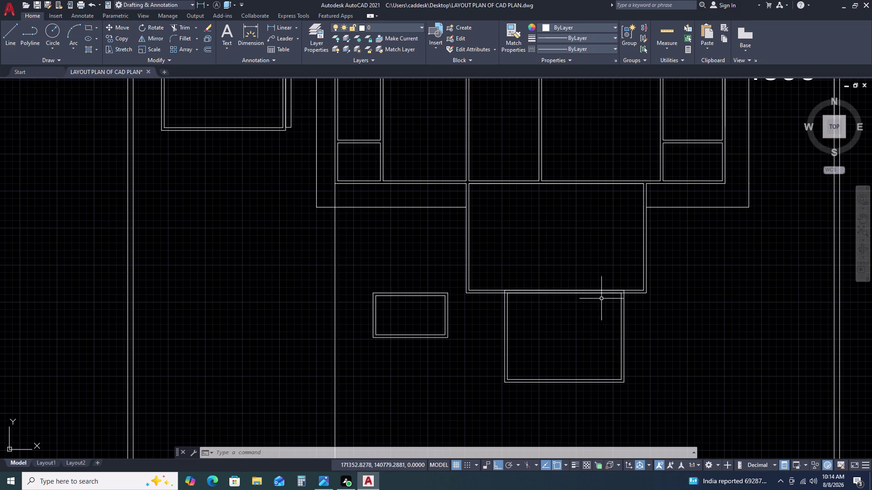
scroll(up, 3)
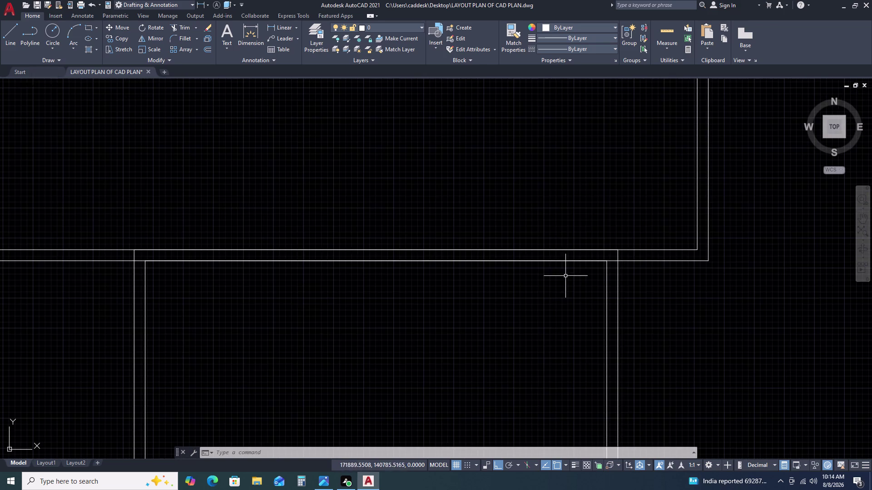
scroll(up, 3)
scroll(down, 3)
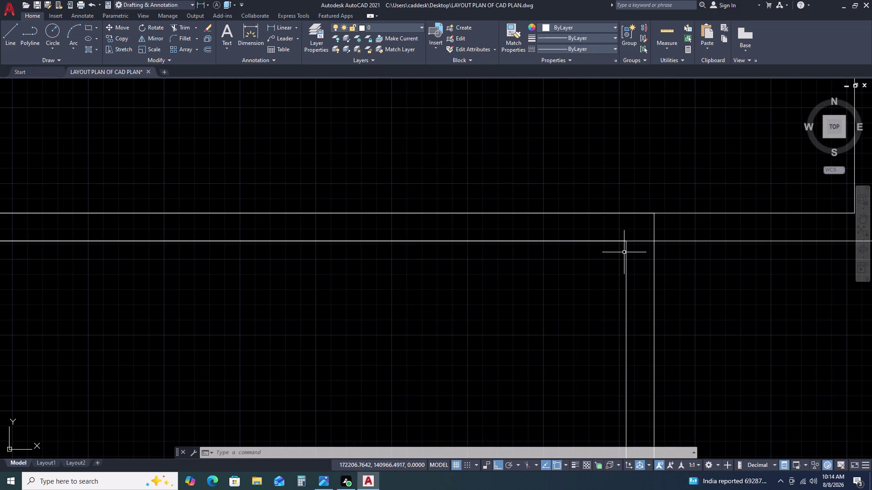
text(F)
key(space)
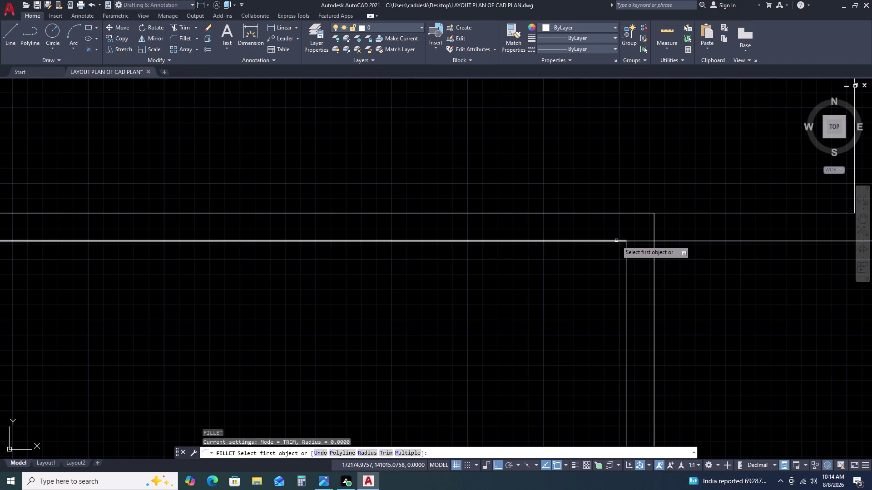
click(616, 240)
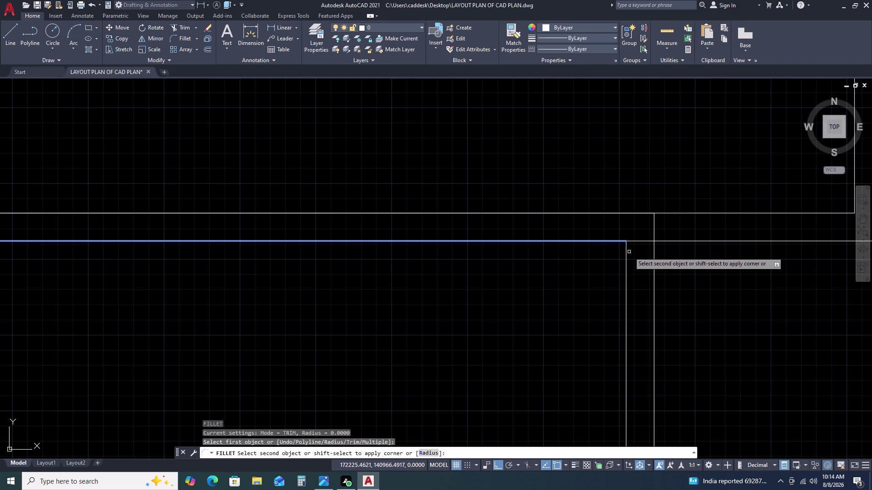
key(Escape)
click(638, 241)
scroll(down, 3)
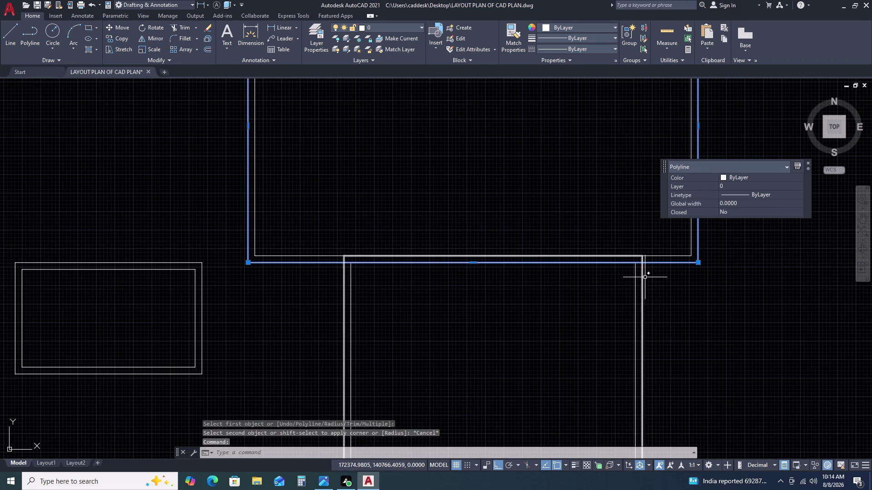
key(Escape)
key(Escape)
scroll(down, 3)
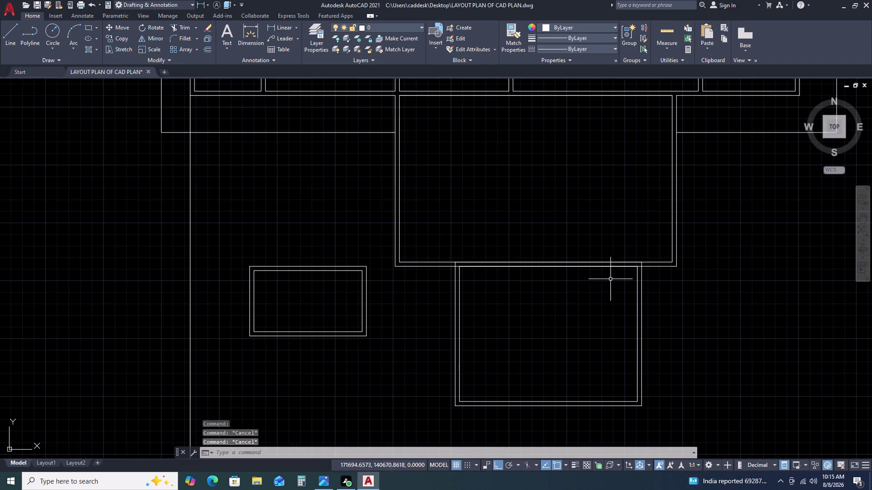
scroll(down, 3)
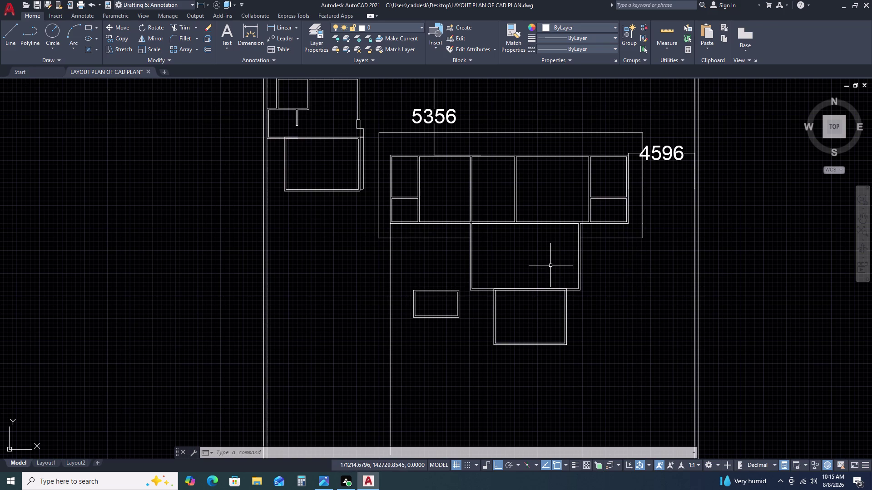
scroll(up, 3)
scroll(down, 3)
middle_drag(677, 255, 609, 219)
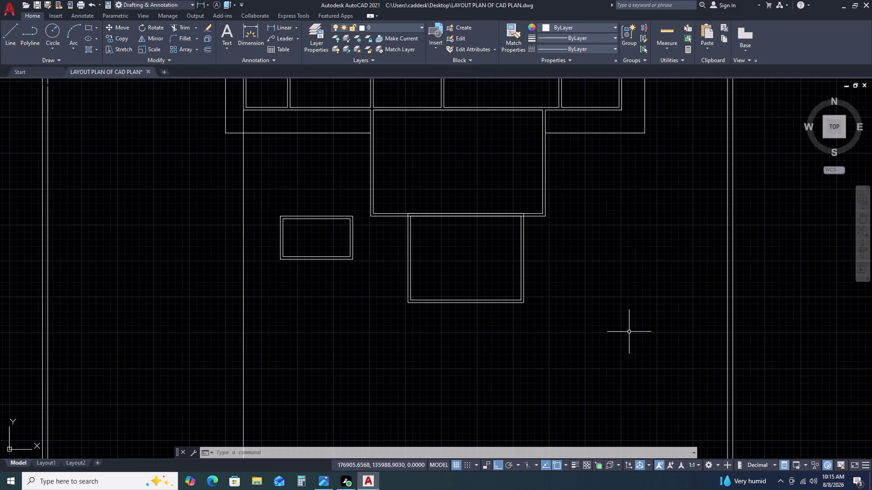
scroll(down, 3)
scroll(up, 3)
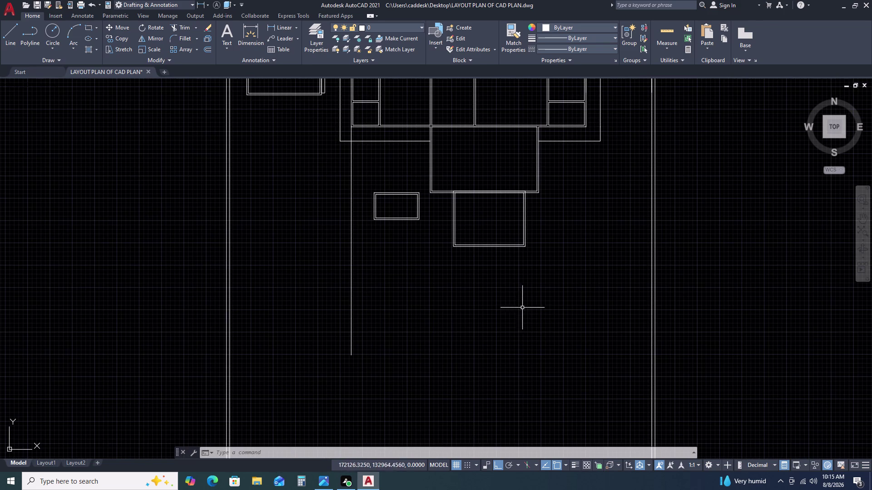
scroll(down, 3)
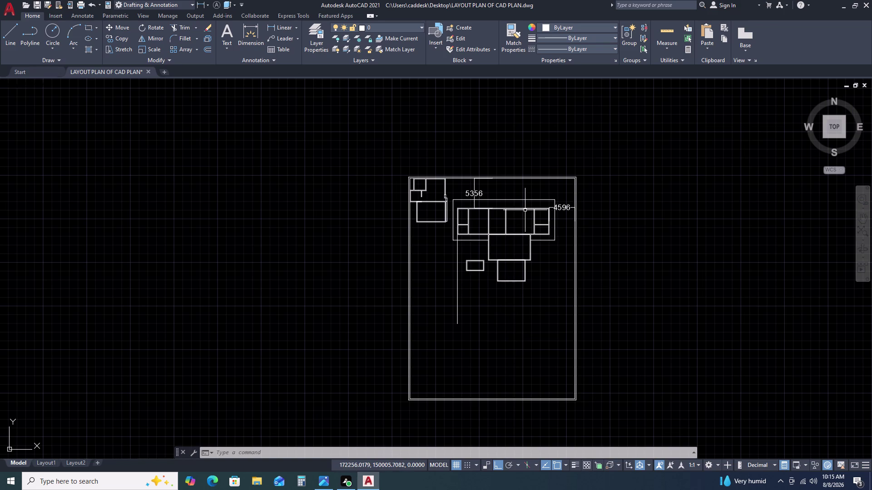
key(r)
key(e)
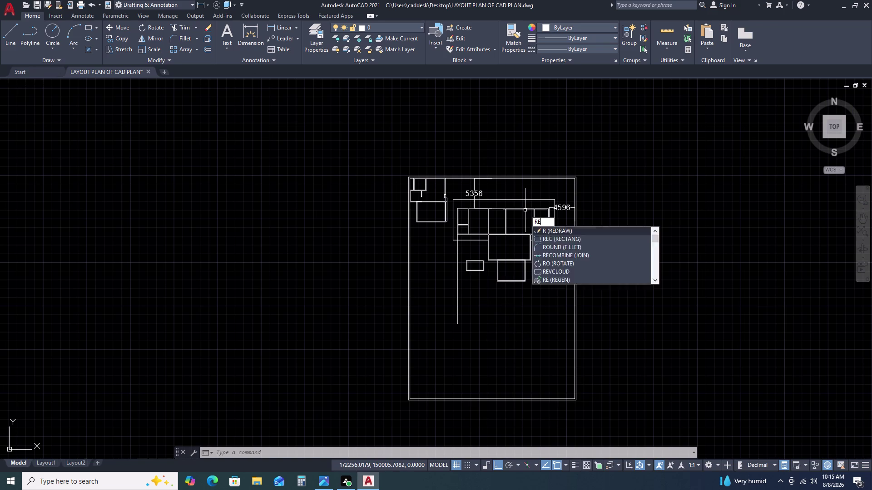
Draw a 2920 by 1650 rectangle below the existing rooms using the Dimensions option.
key(c)
key(space)
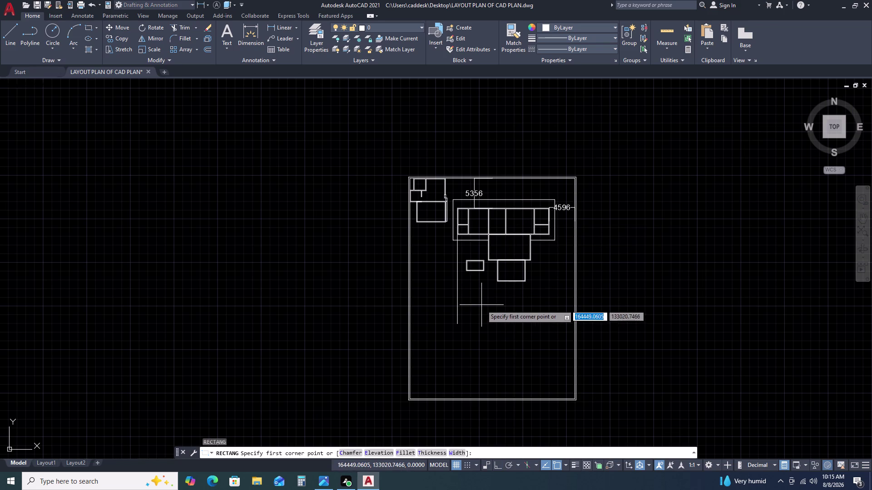
click(481, 305)
key(d)
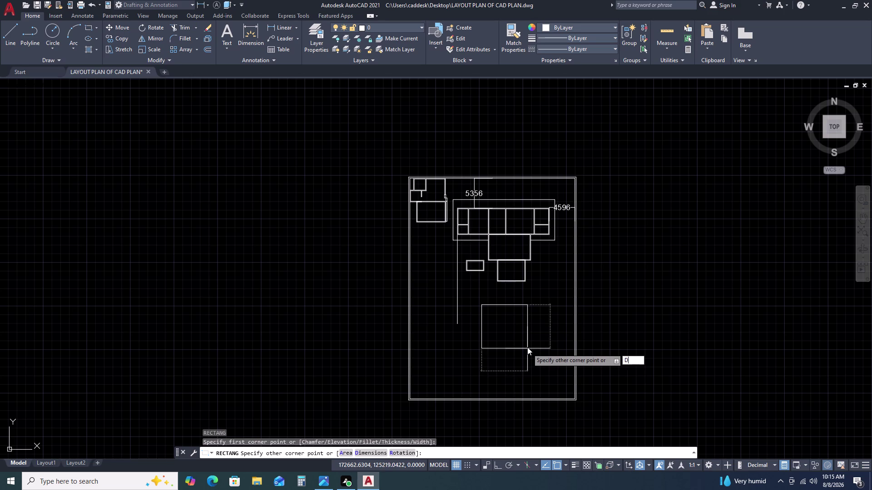
key(space)
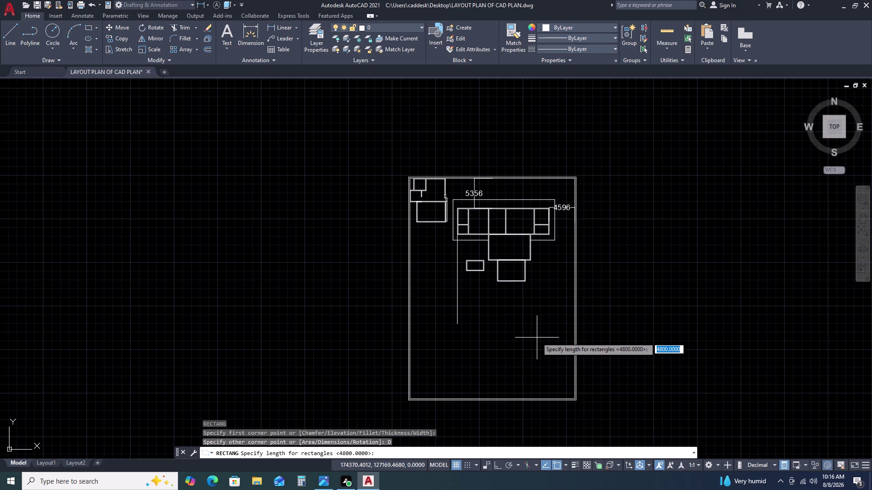
key(2)
key(9)
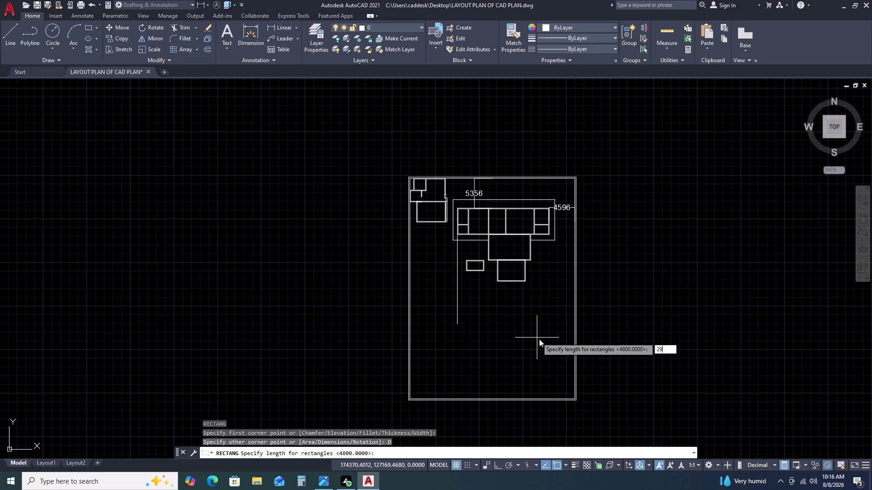
key(2)
key(0)
key(space)
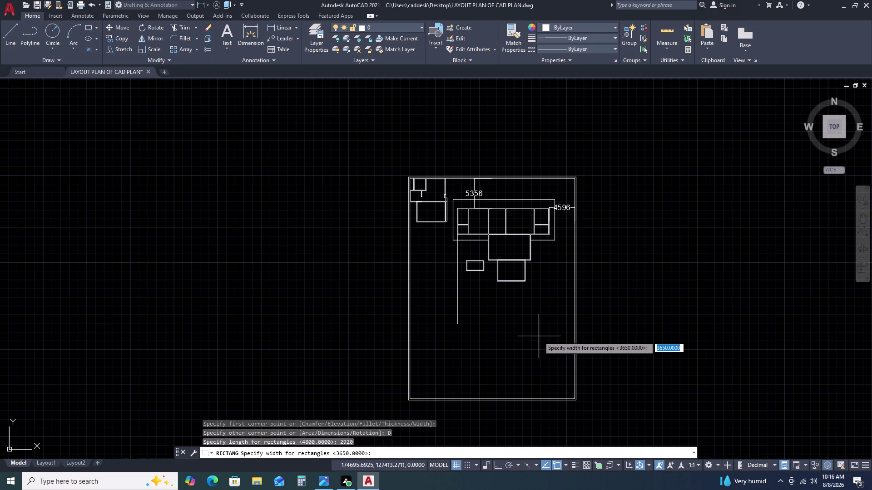
text(165)
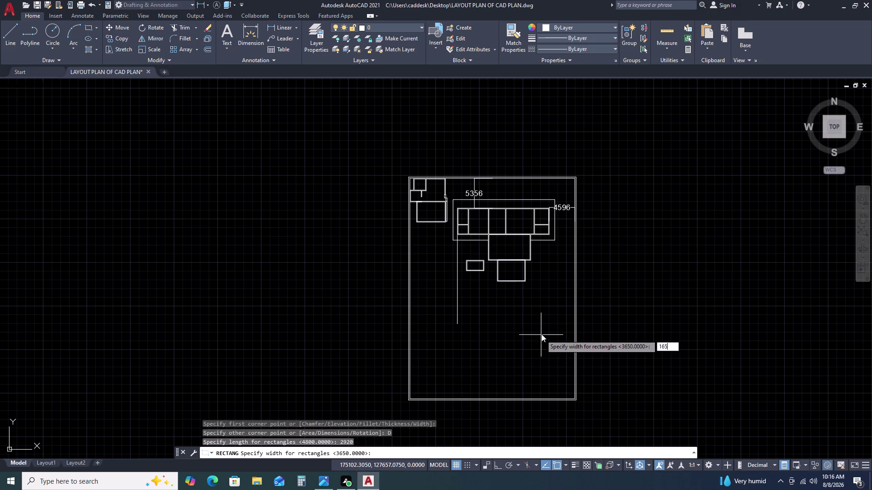
text(0)
key(space)
double_click(541, 332)
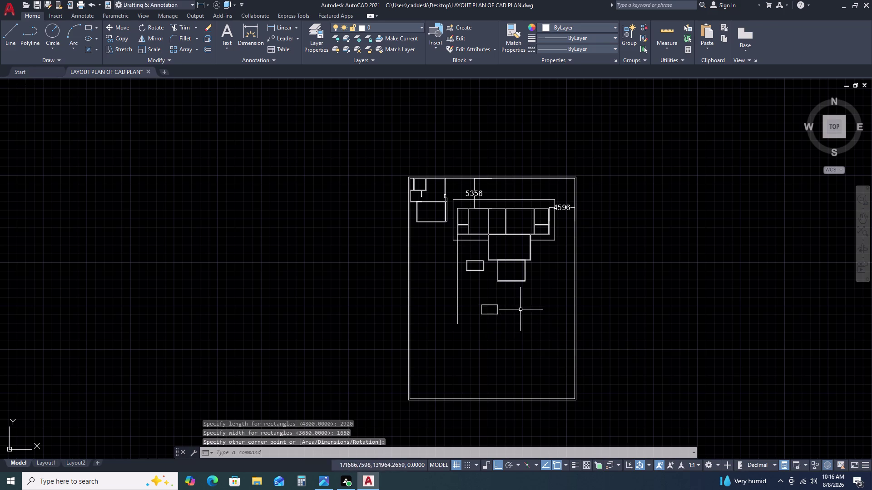
Select the new small rectangle.
scroll(up, 3)
click(584, 353)
click(560, 376)
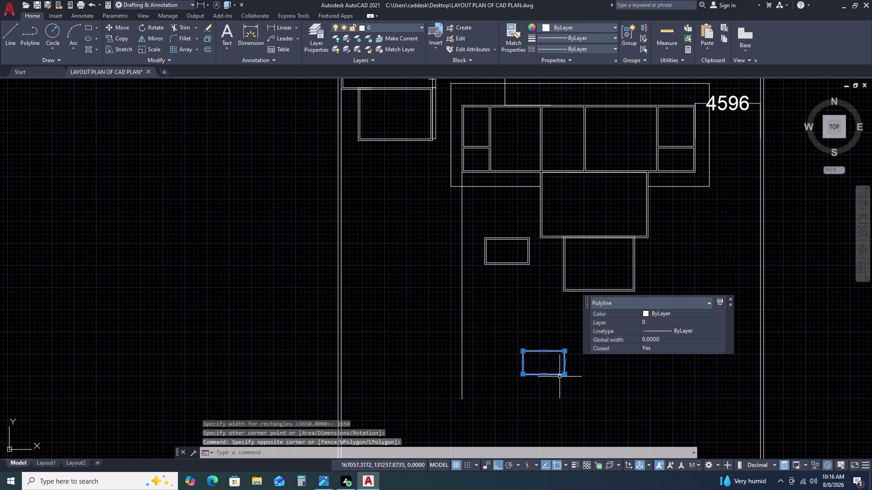
Offset the small rectangle 115 inward to form double walls.
key(o)
key(space)
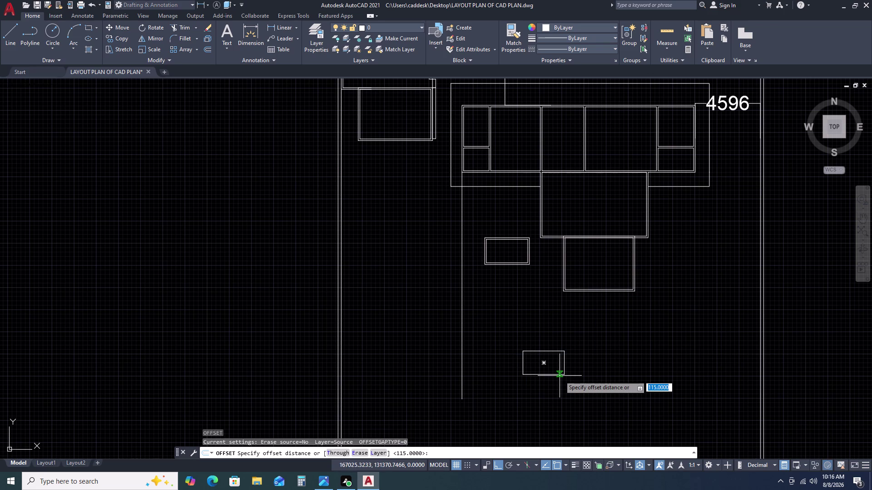
key(space)
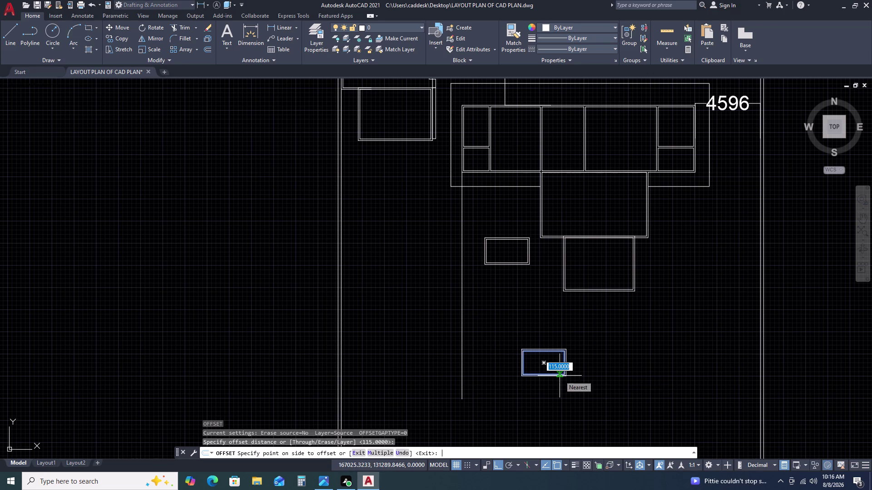
scroll(up, 3)
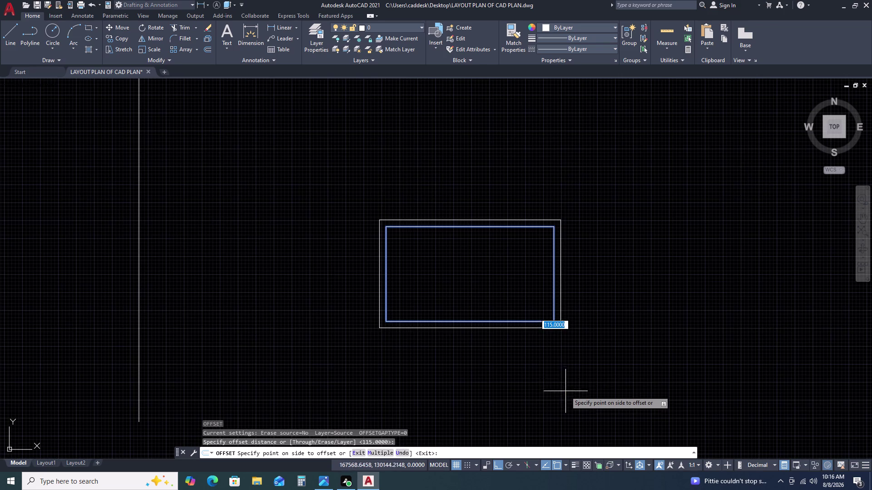
click(558, 376)
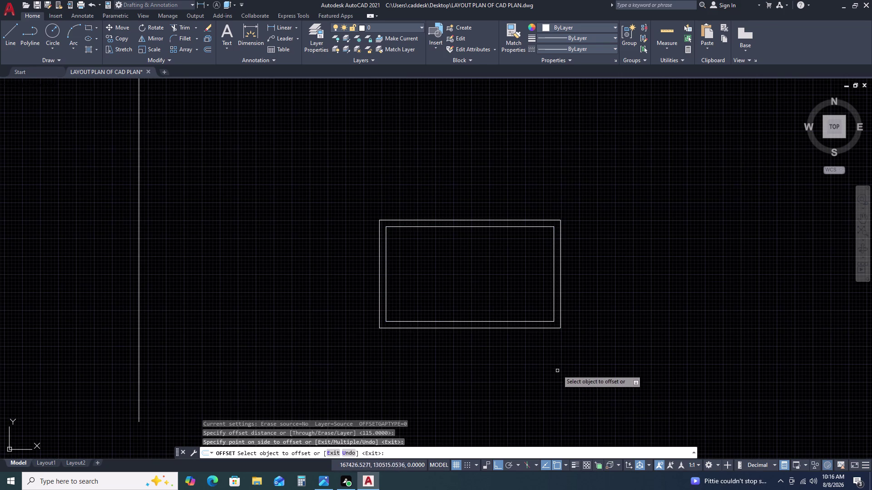
key(Escape)
Select both outlines of the small room and begin moving them.
double_click(581, 323)
click(546, 271)
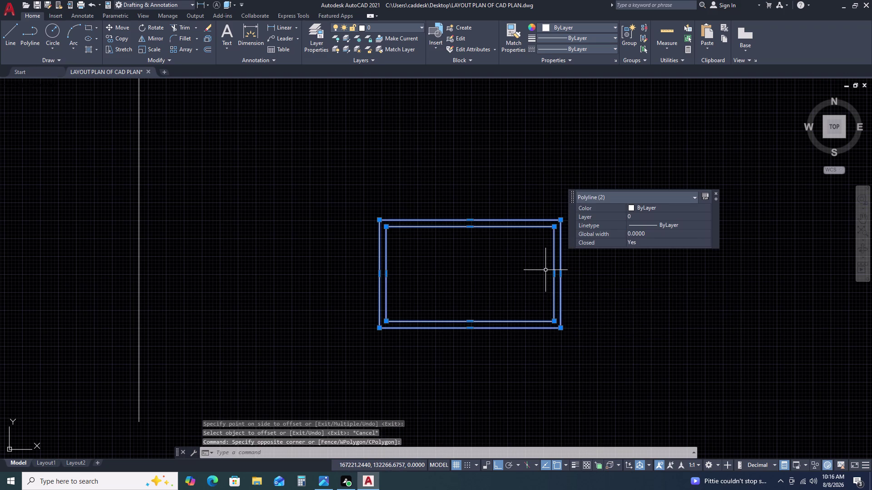
text(M)
key(space)
Cancel the pending move and window-select the upper small room.
scroll(down, 3)
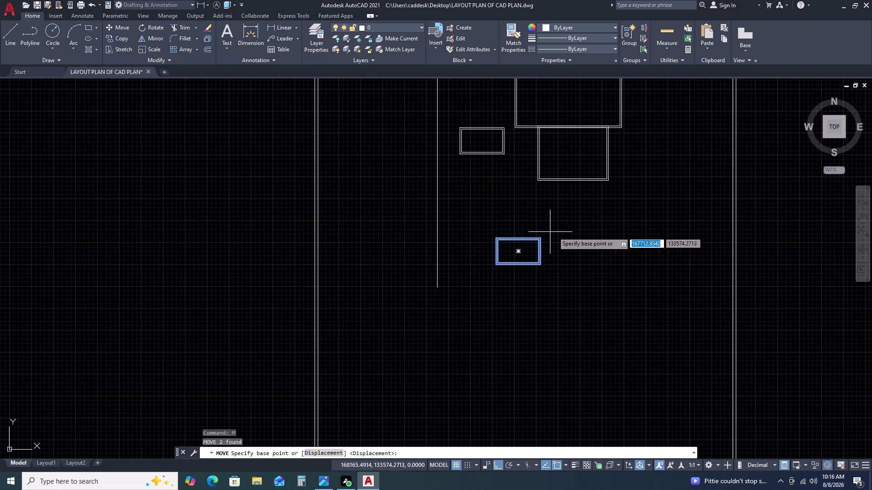
key(Escape)
key(Escape)
click(488, 115)
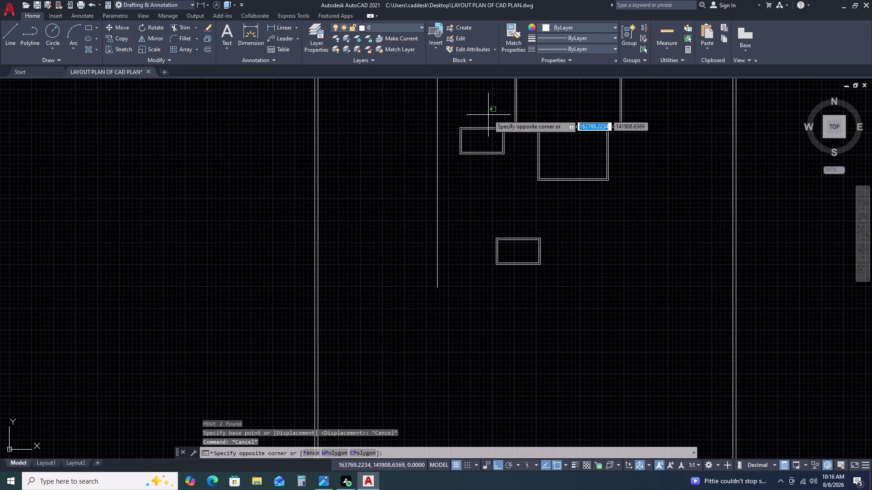
click(471, 156)
Move the upper small room straight down toward the new room.
text(M)
key(space)
click(471, 158)
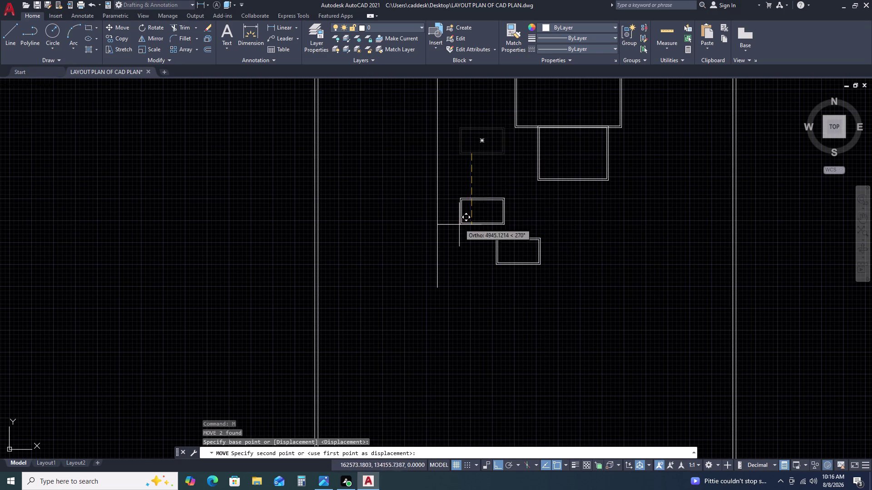
double_click(459, 229)
key(Escape)
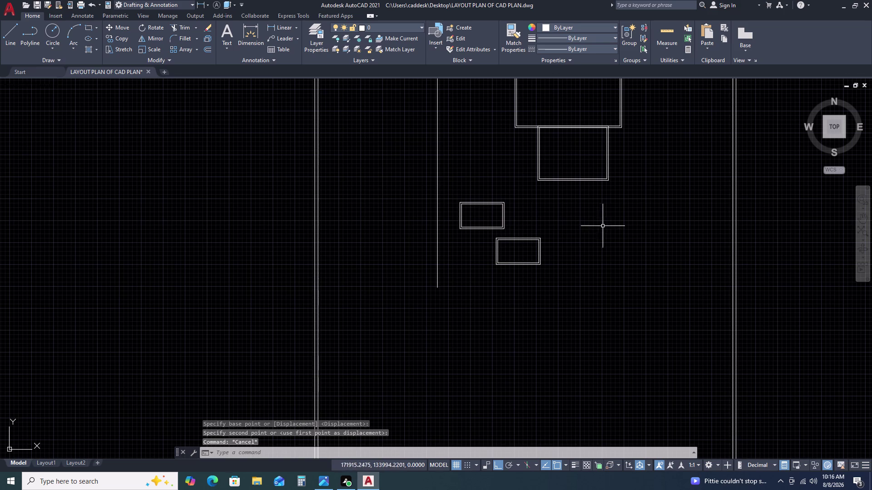
middle_drag(600, 231, 514, 258)
scroll(down, 3)
scroll(up, 3)
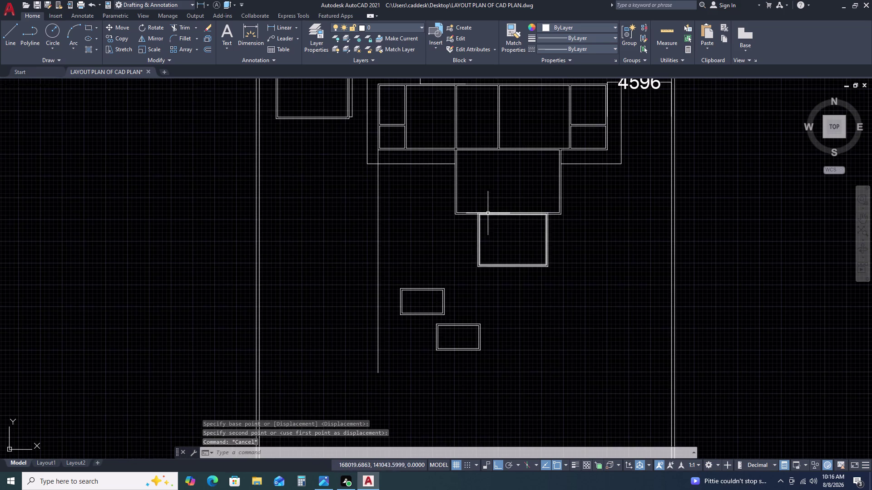
scroll(up, 3)
scroll(down, 3)
scroll(up, 3)
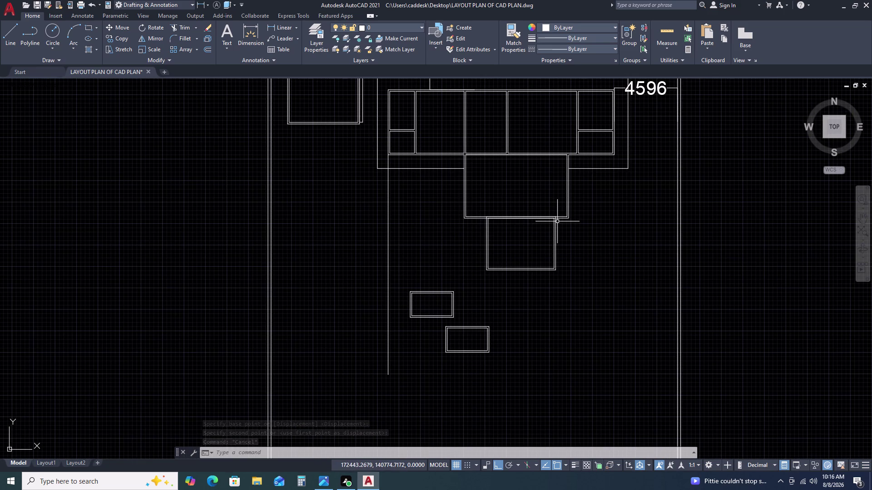
Draw a 2300 line right from the central room's top-right corner.
text(L)
key(space)
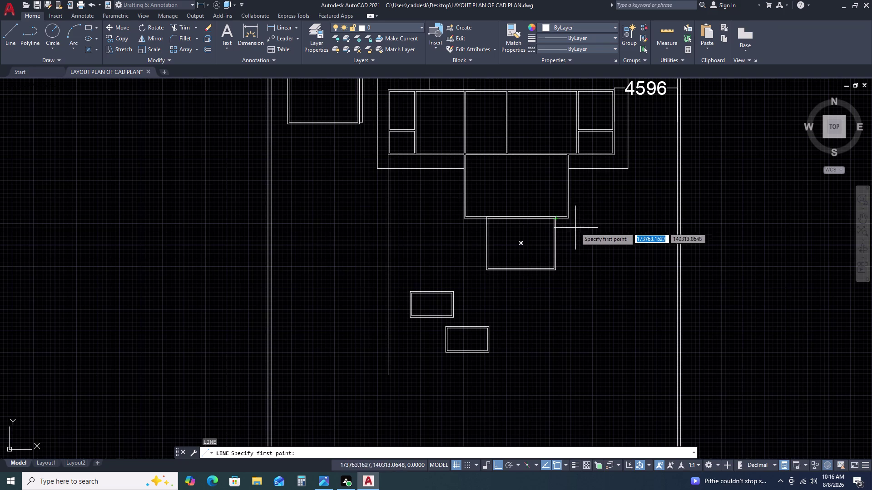
scroll(up, 3)
scroll(up, 3)
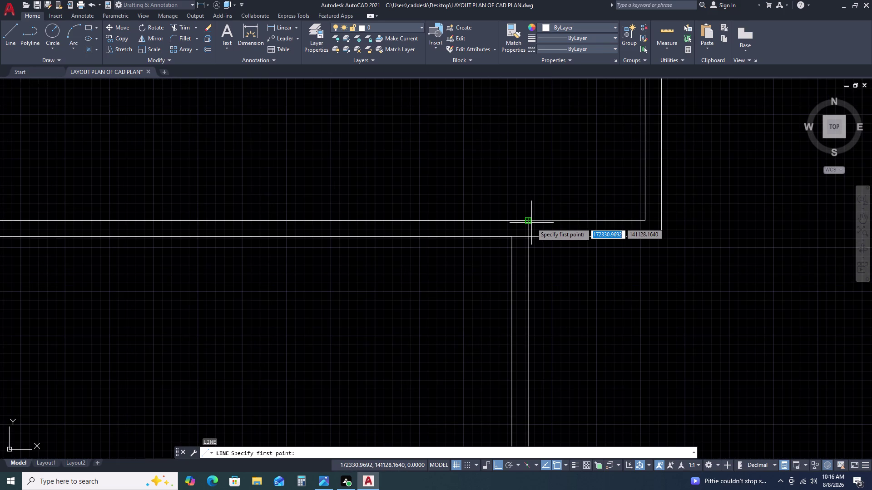
scroll(down, 3)
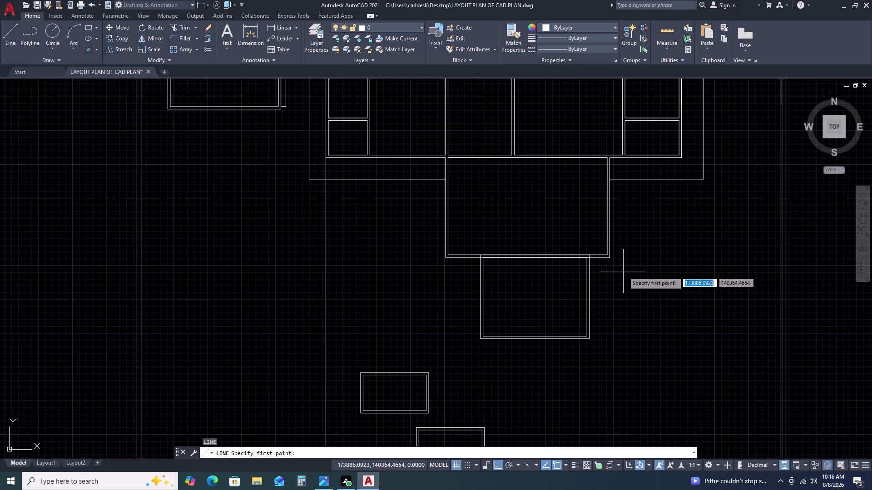
scroll(up, 3)
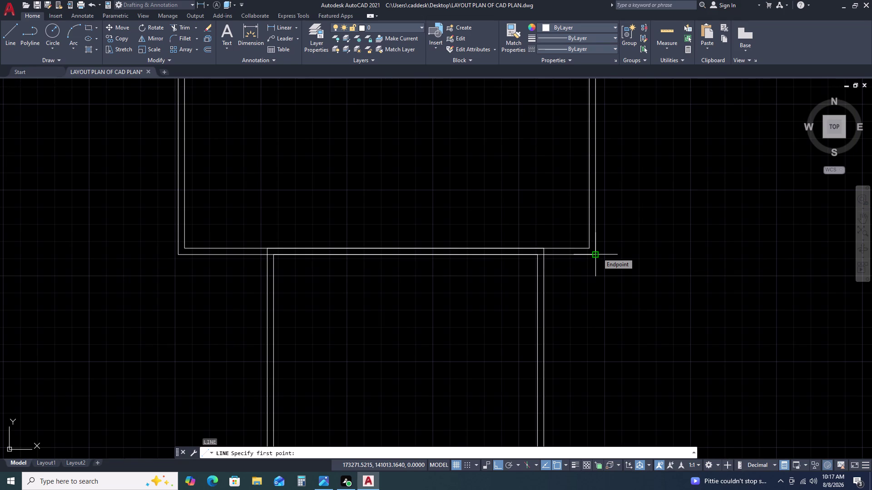
scroll(down, 3)
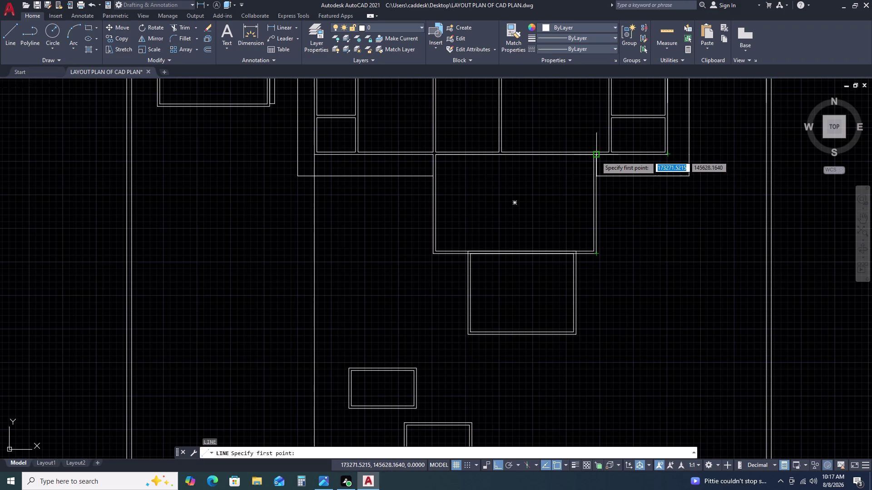
scroll(up, 3)
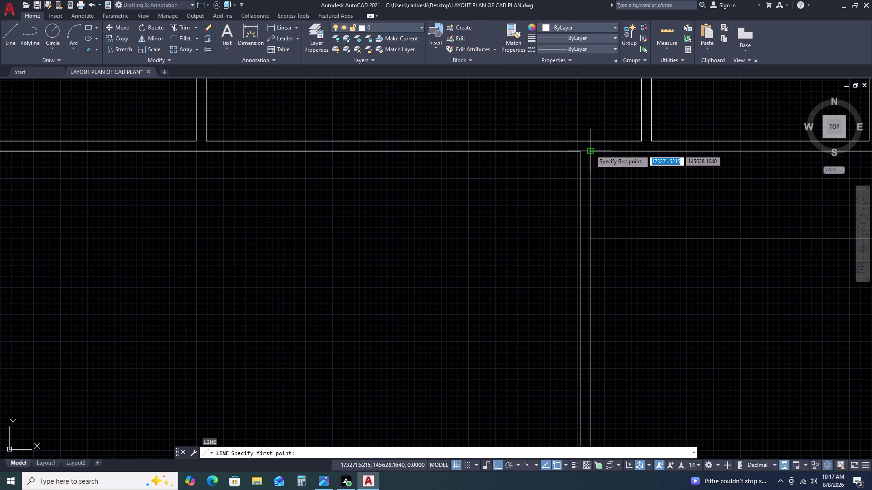
click(590, 150)
scroll(down, 3)
key(2)
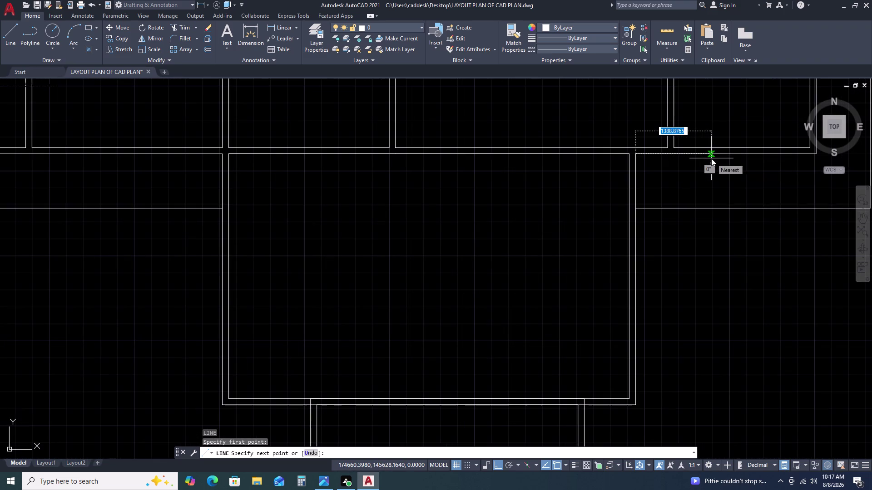
key(3)
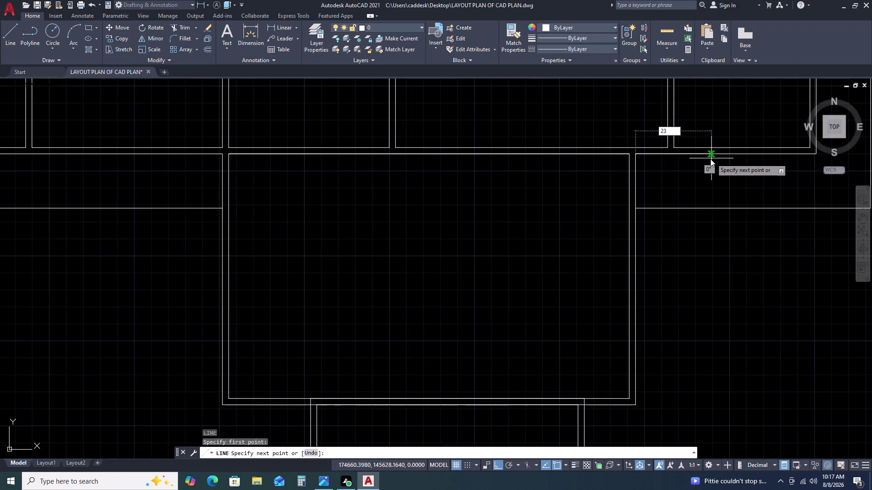
text(00)
key(space)
Draw the side room's vertical line down and its bottom line back to the wall.
scroll(down, 3)
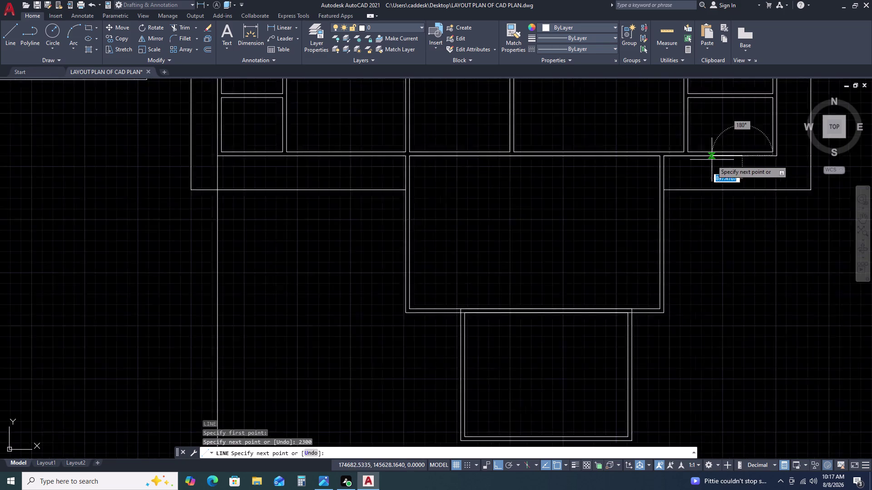
scroll(up, 3)
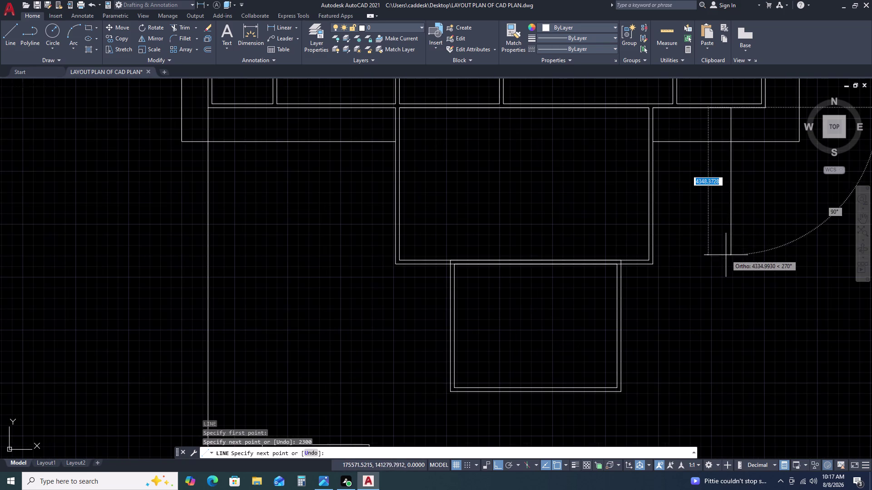
scroll(up, 3)
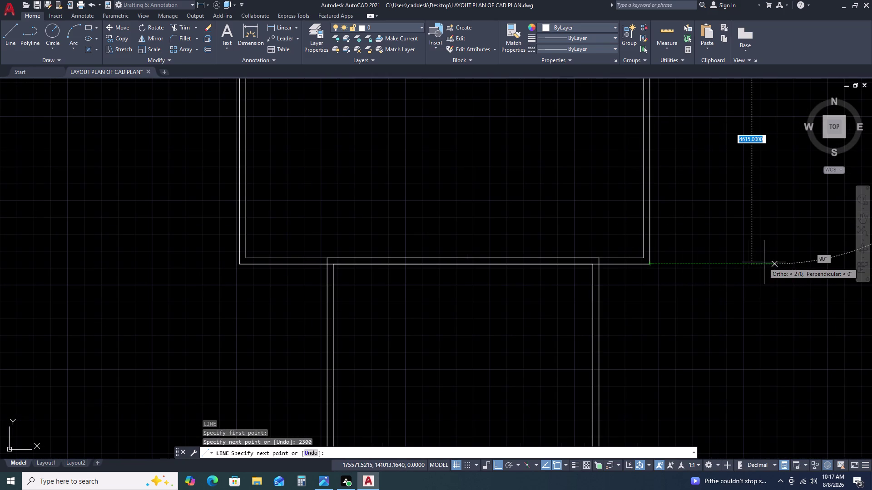
click(774, 264)
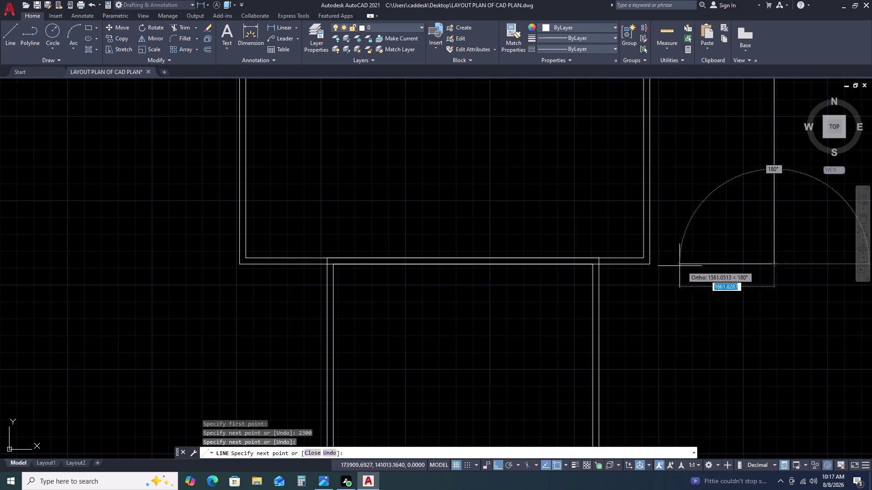
click(650, 264)
key(Escape)
scroll(down, 3)
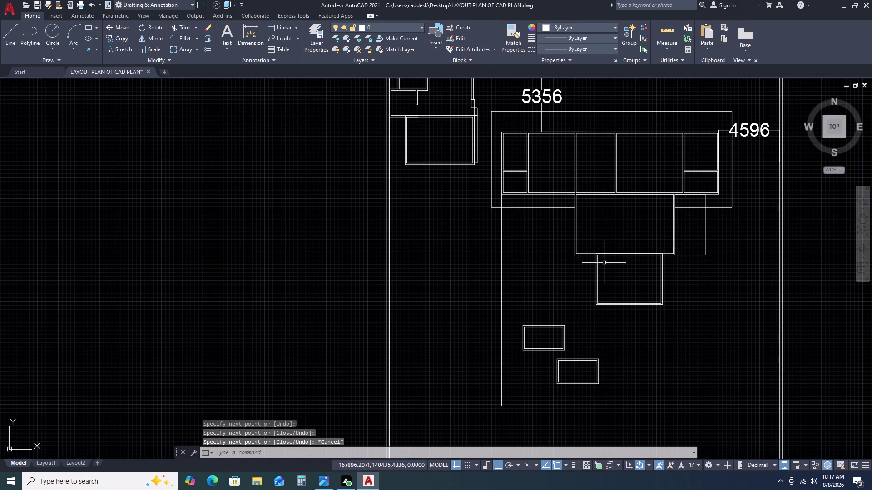
key(space)
key(Escape)
Mirror the side room lines across a vertical axis through the central room, keeping originals.
click(720, 231)
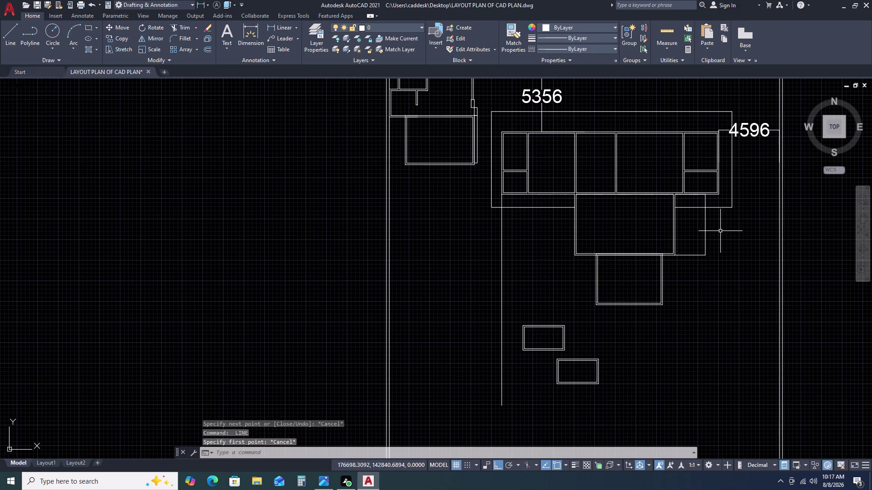
double_click(696, 260)
text(MI)
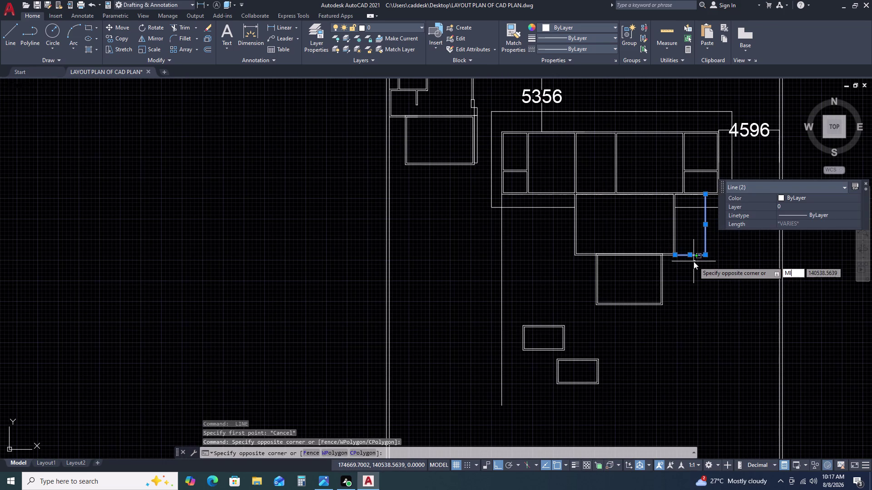
key(space)
click(630, 252)
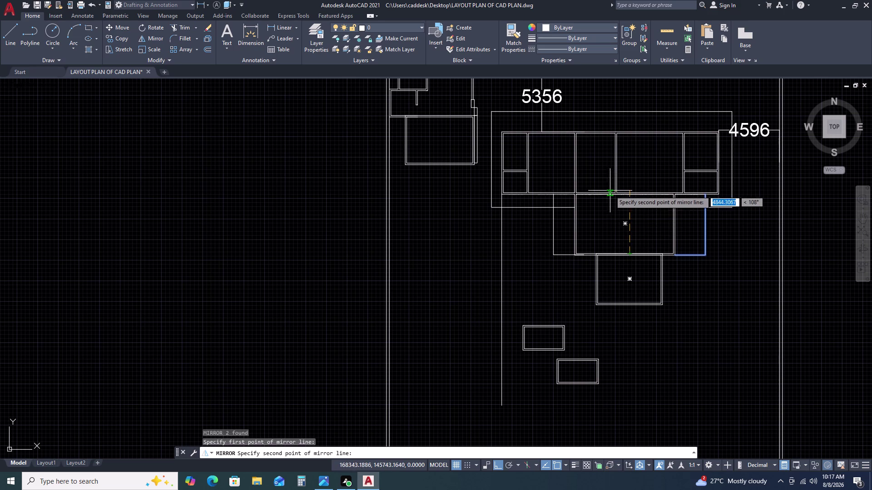
double_click(622, 176)
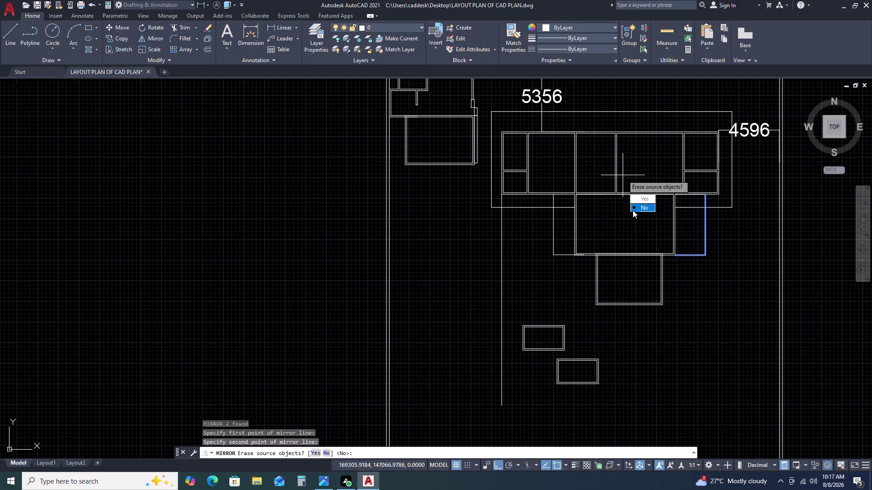
drag(640, 208, 623, 175)
click(622, 176)
key(Escape)
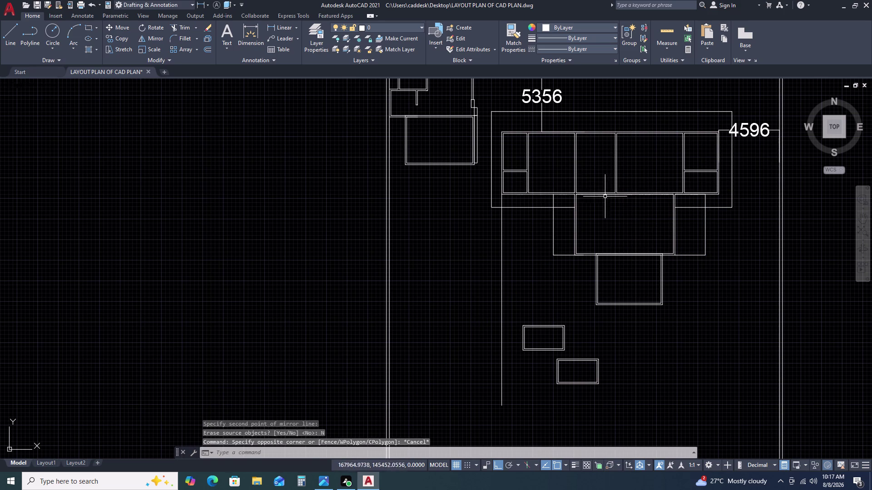
Pan the view to the rooms below the main block.
scroll(up, 3)
middle_drag(575, 232, 522, 173)
middle_click(513, 158)
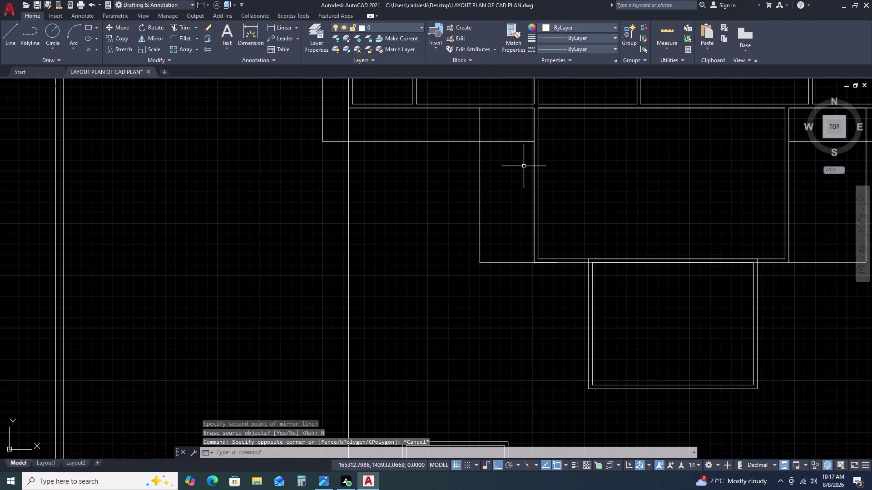
middle_drag(645, 331, 587, 294)
scroll(down, 3)
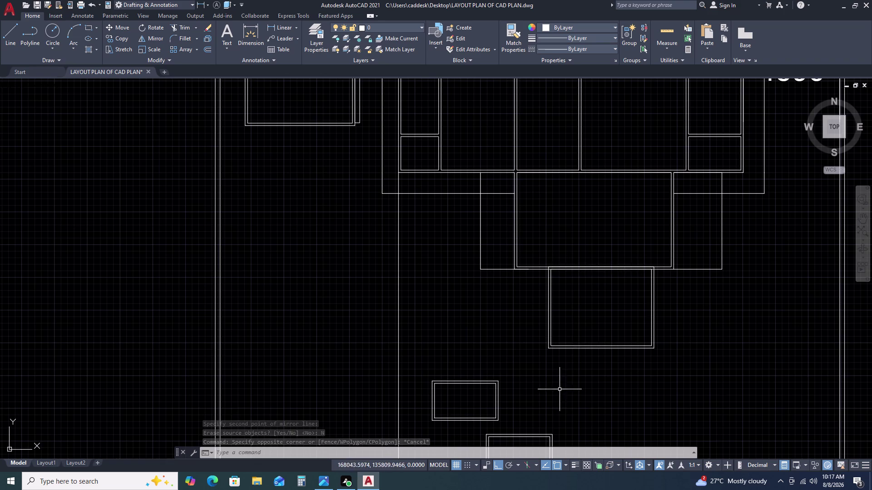
Offset the right side room's vertical and bottom lines 115 inward.
click(697, 269)
text(O)
key(space)
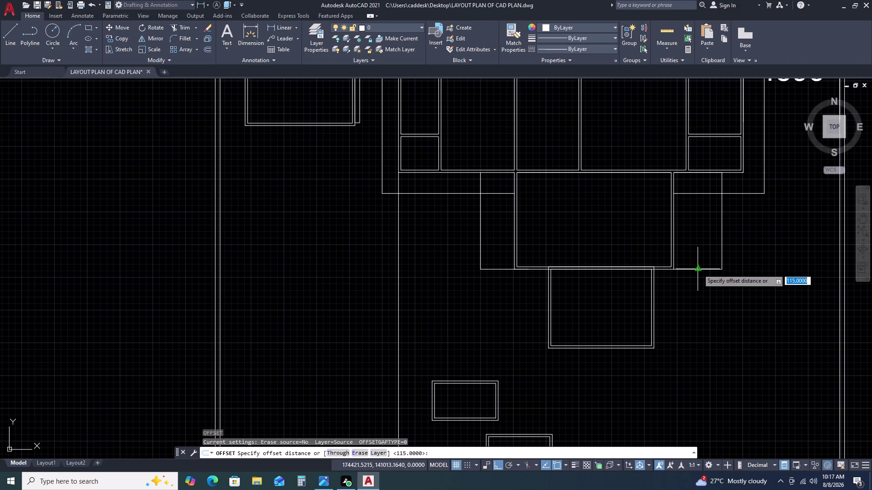
text(115)
key(space)
double_click(698, 253)
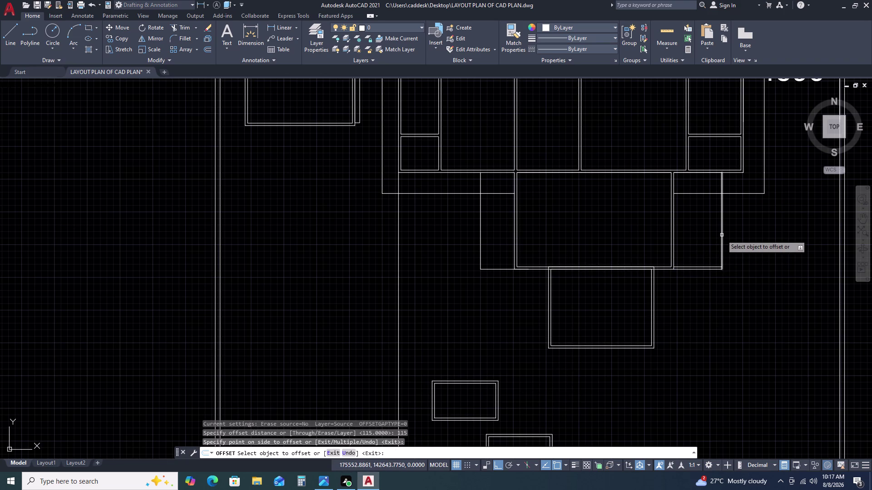
click(721, 235)
click(732, 234)
click(727, 235)
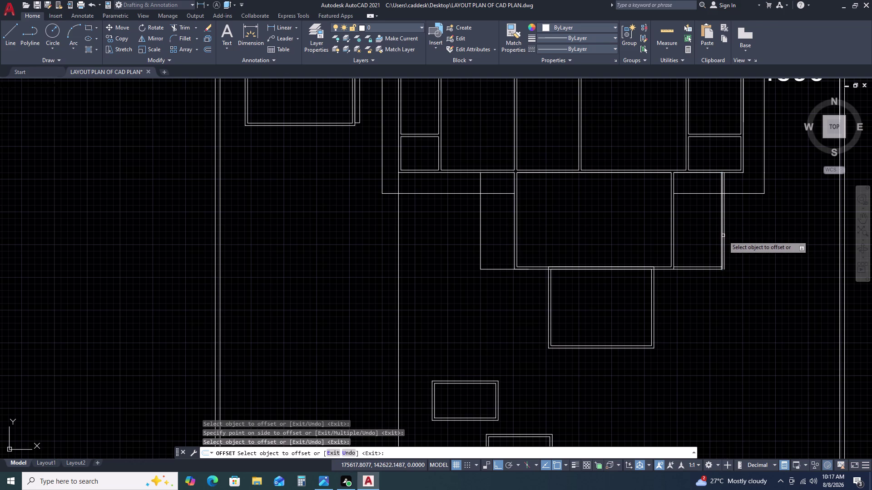
click(714, 237)
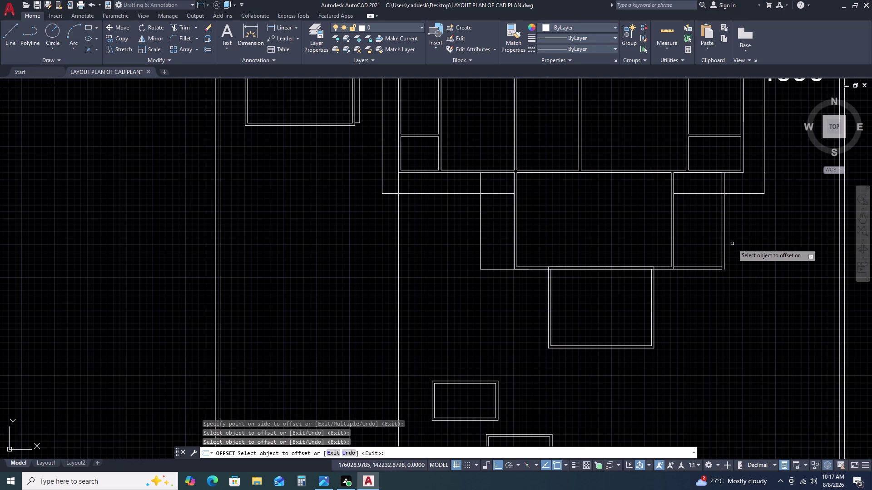
scroll(up, 3)
double_click(721, 247)
double_click(690, 247)
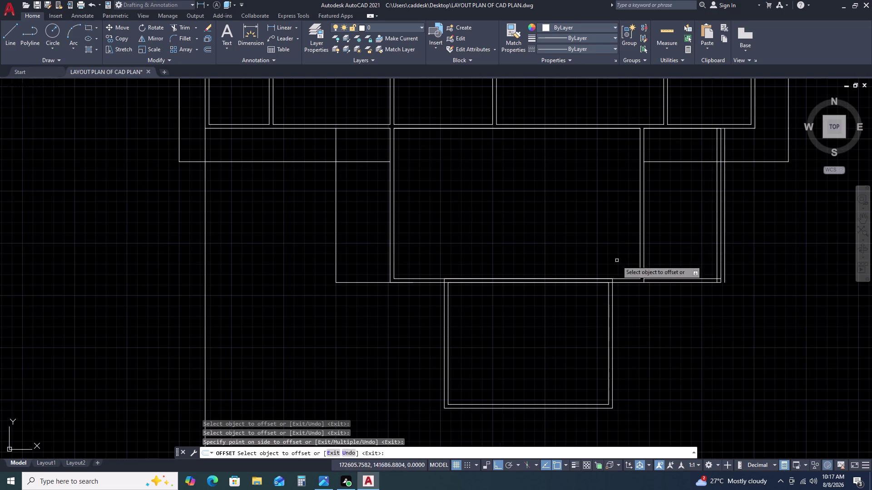
Offset the left side room's wall line 115 to the inside.
click(335, 213)
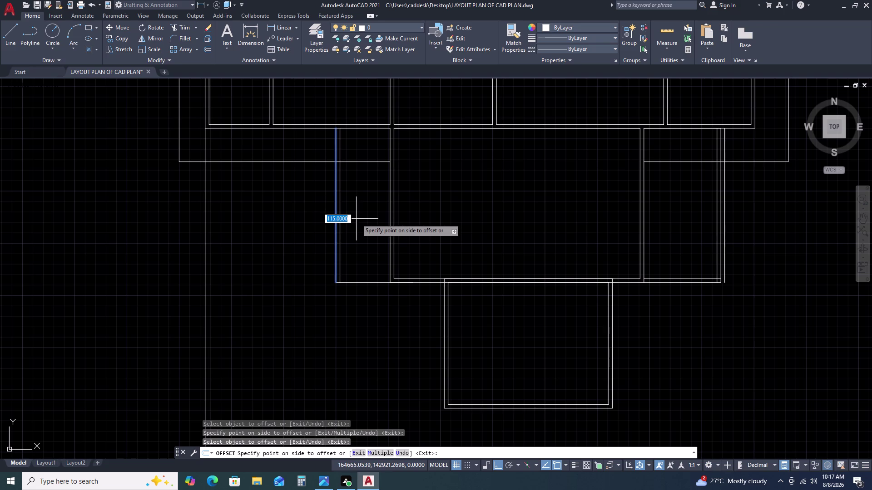
click(356, 219)
click(355, 281)
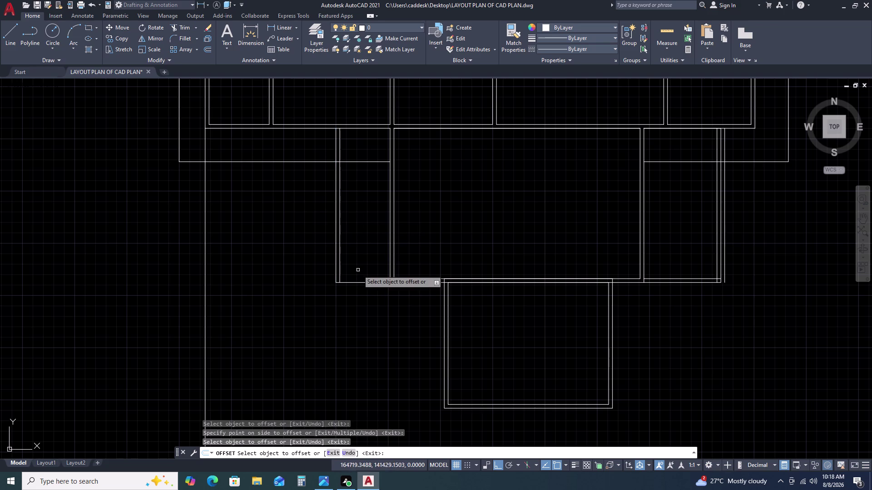
click(356, 282)
click(363, 255)
key(Escape)
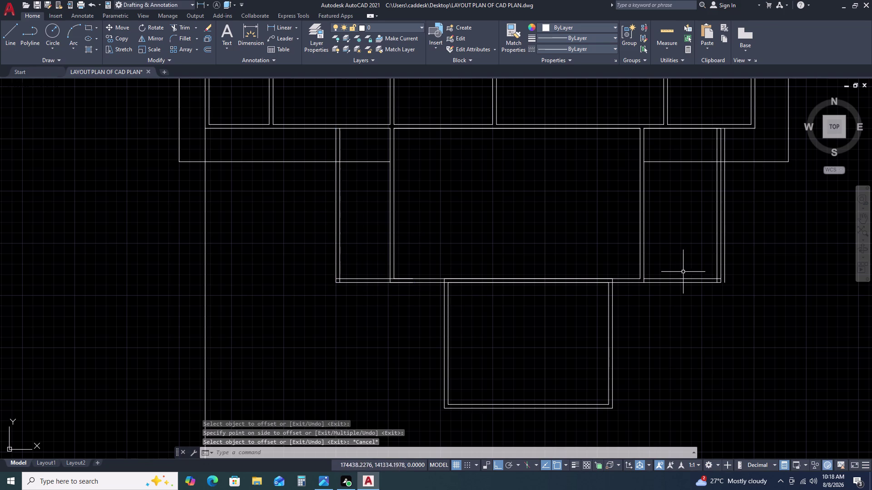
click(726, 279)
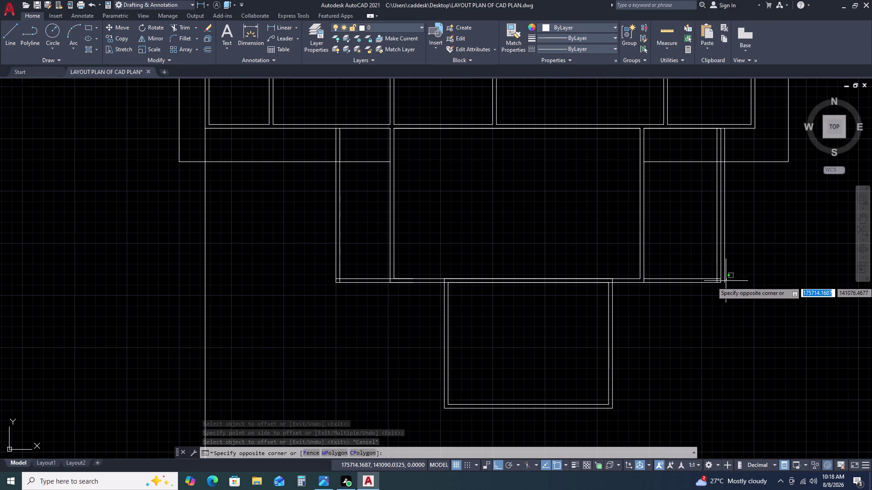
Erase the stray 4615 line beside the right side room and save the drawing.
double_click(725, 283)
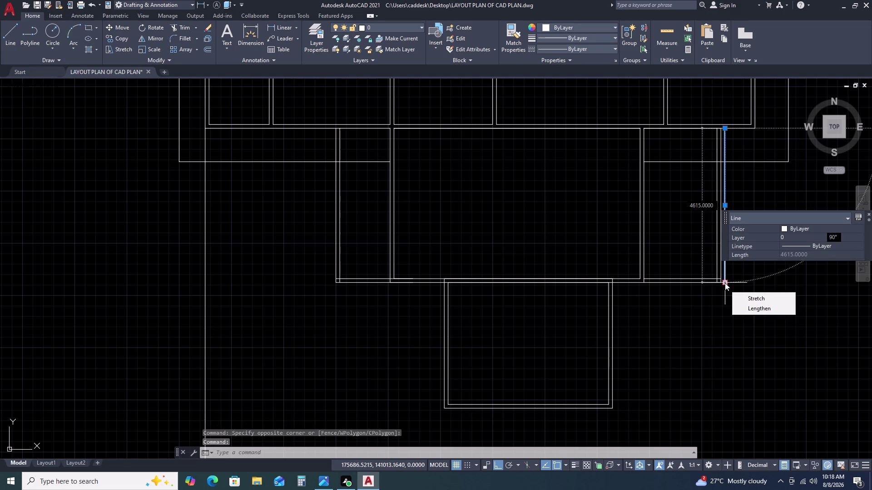
key(Delete)
key(Delete)
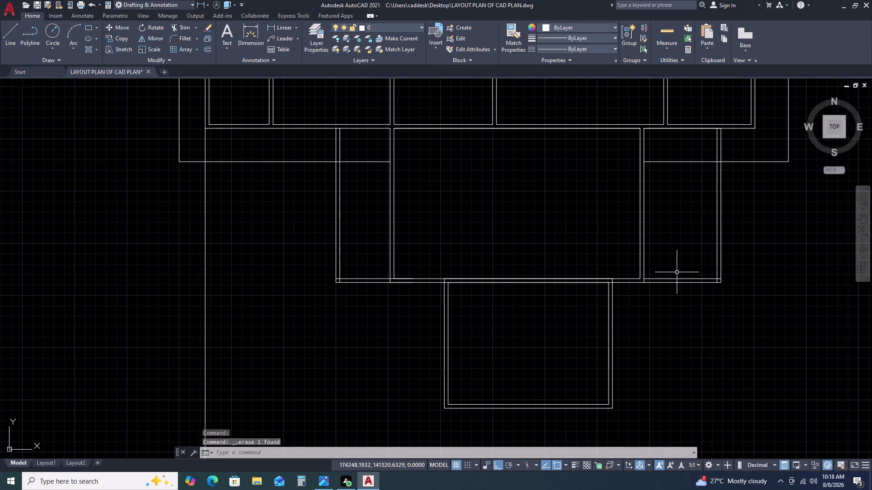
key(ctrl+s)
key(ctrl+s)
key(f)
key(space)
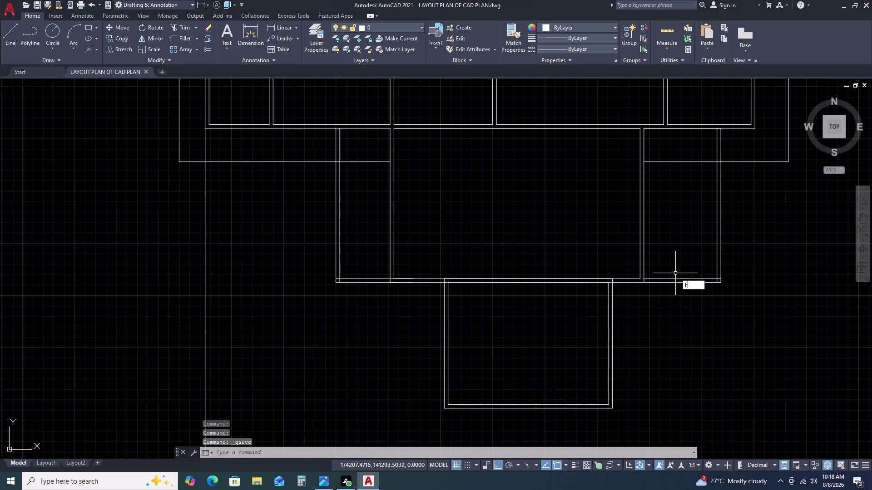
scroll(up, 3)
Close the right side room's wall corner with a zero-radius fillet.
click(718, 275)
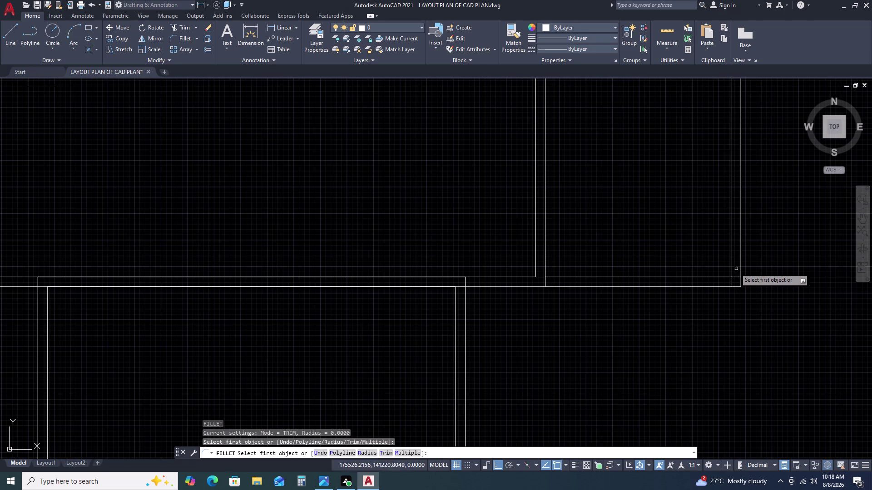
double_click(731, 268)
click(717, 277)
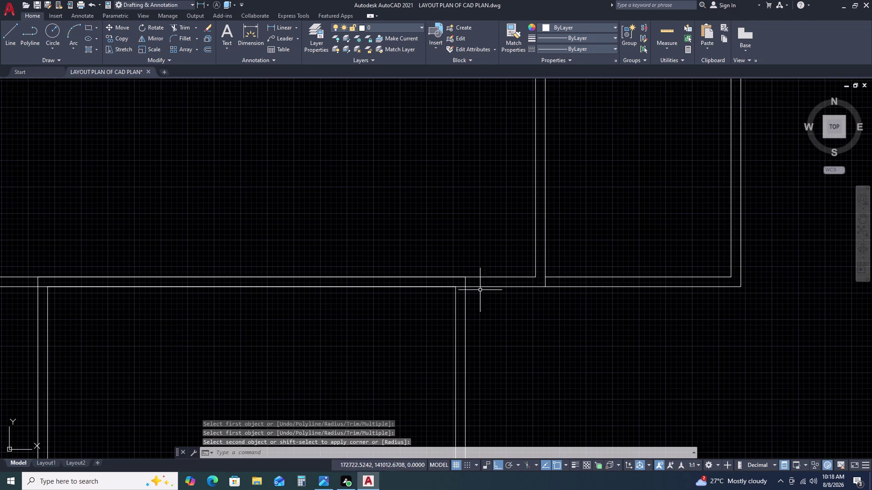
key(space)
scroll(down, 3)
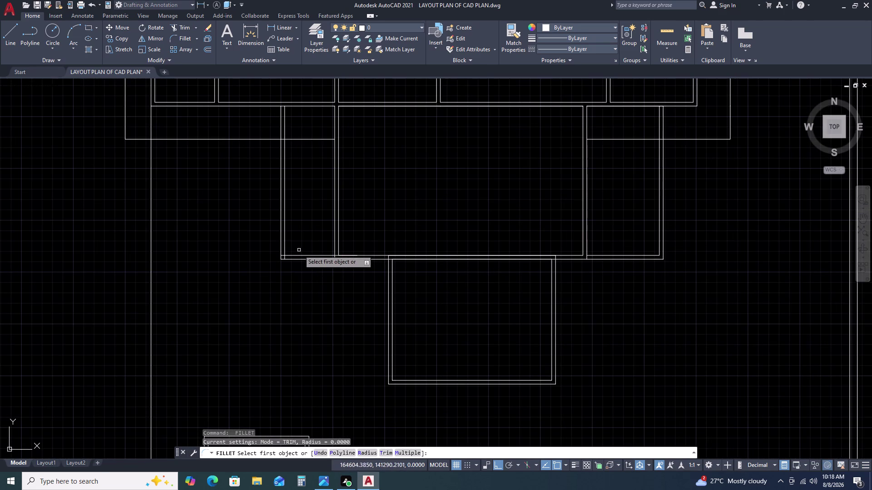
scroll(up, 3)
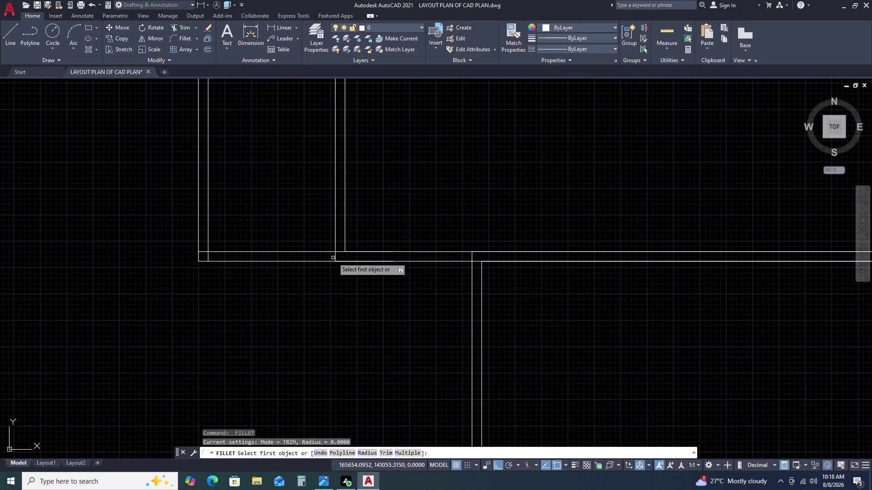
Close two more wall corners on the left side rooms with zero-radius fillets.
click(209, 246)
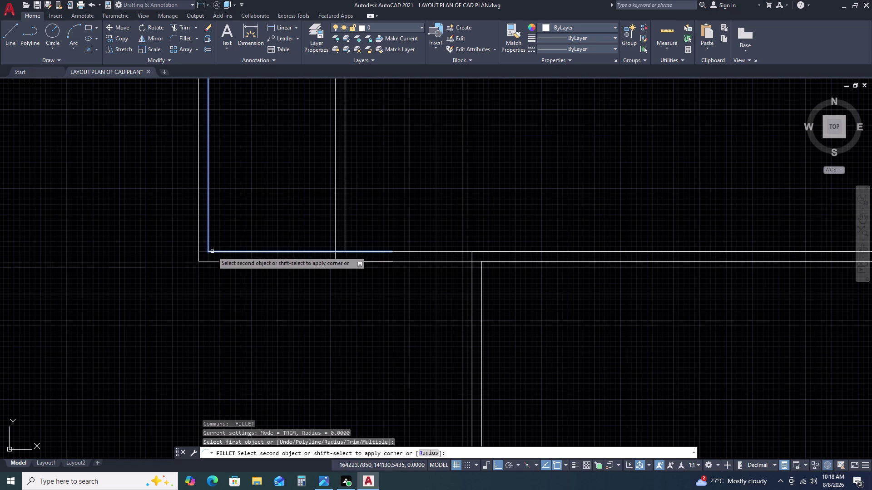
click(212, 252)
key(space)
double_click(335, 241)
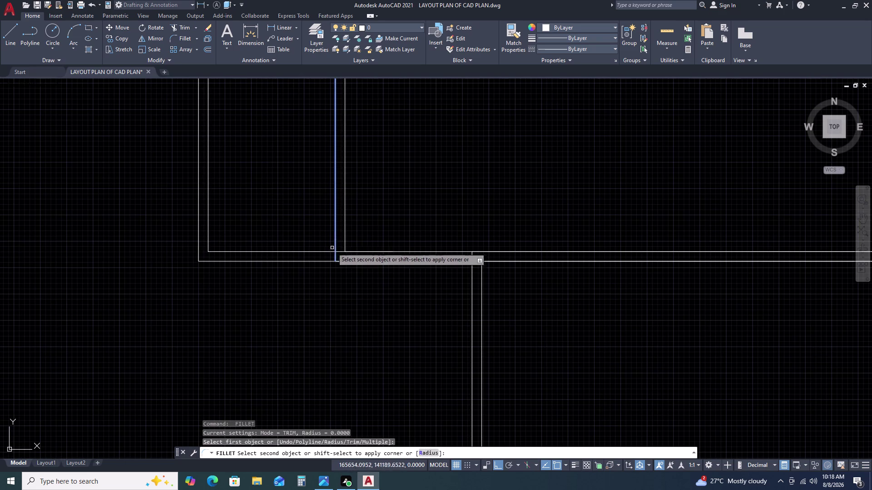
click(328, 252)
key(space)
scroll(down, 3)
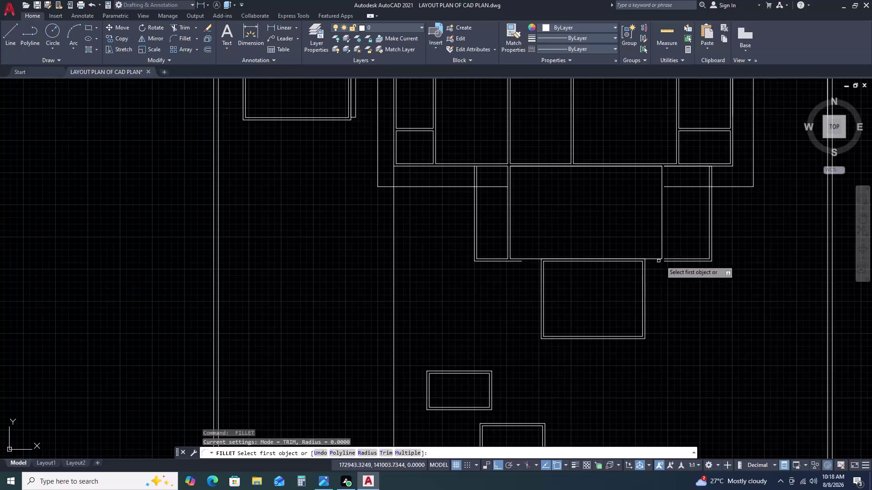
scroll(up, 3)
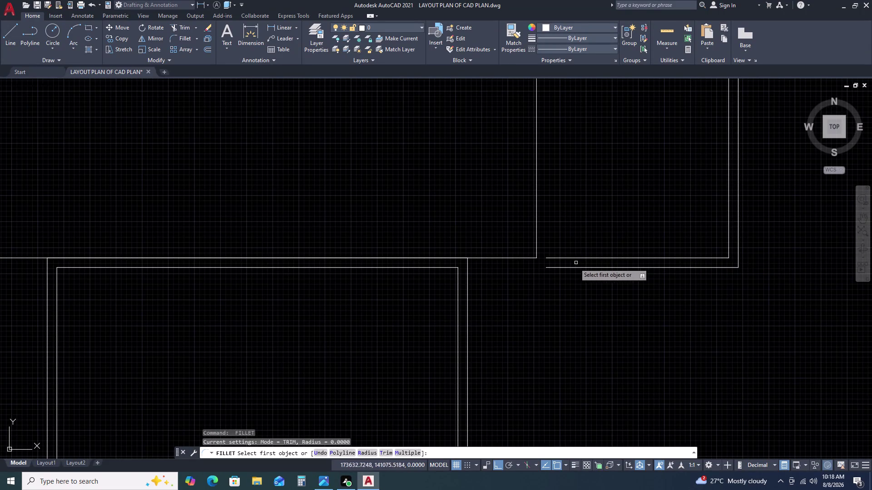
key(Escape)
Try extending the side room wall lines with a fence, then cancel the extend.
scroll(down, 3)
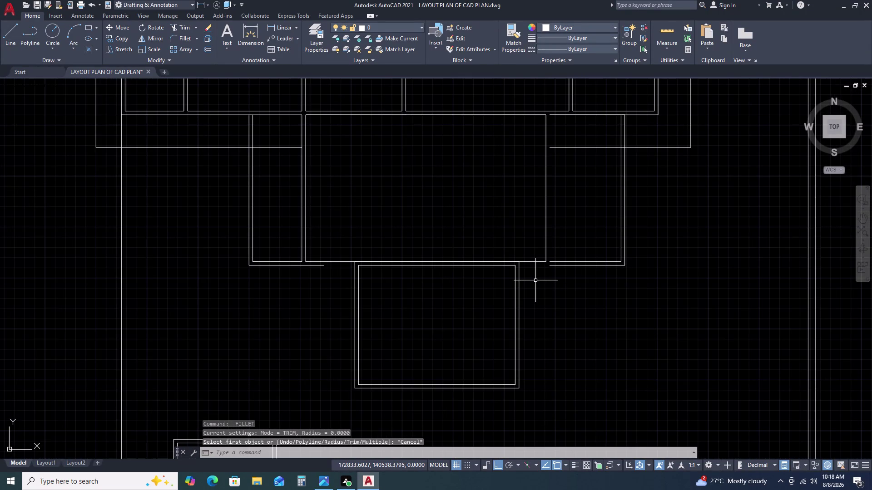
text(EX)
key(space)
drag(578, 281, 579, 277)
double_click(566, 231)
click(309, 275)
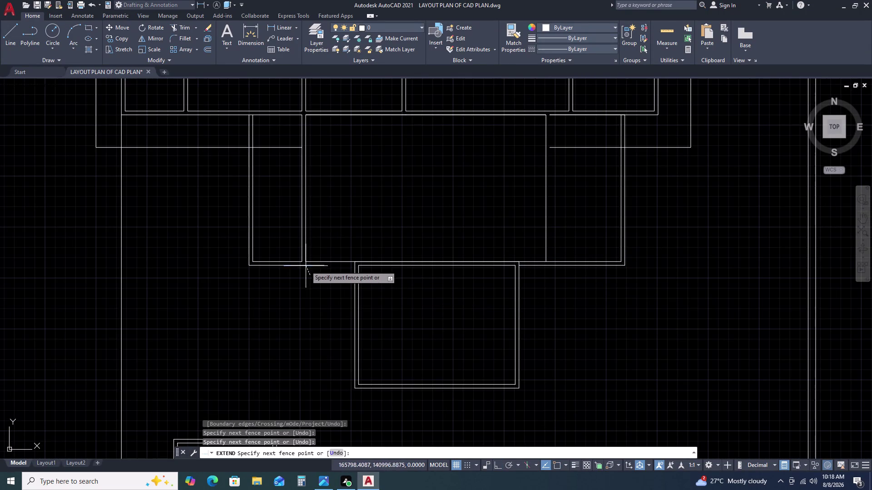
double_click(305, 259)
key(Escape)
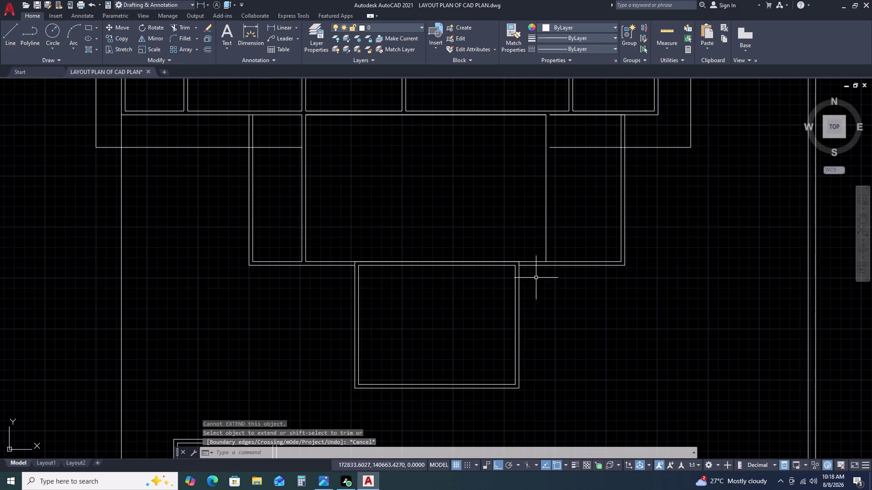
Clear a stray selection and begin drawing a new line.
scroll(down, 3)
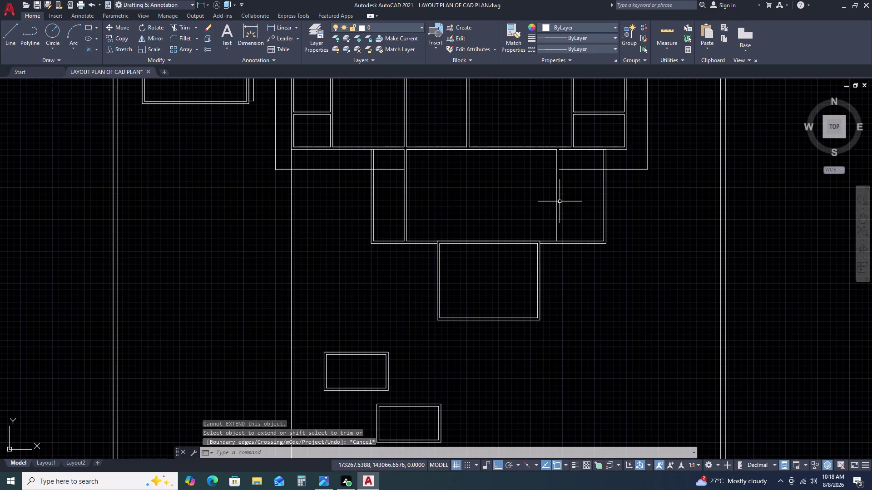
click(560, 201)
key(Escape)
text(L)
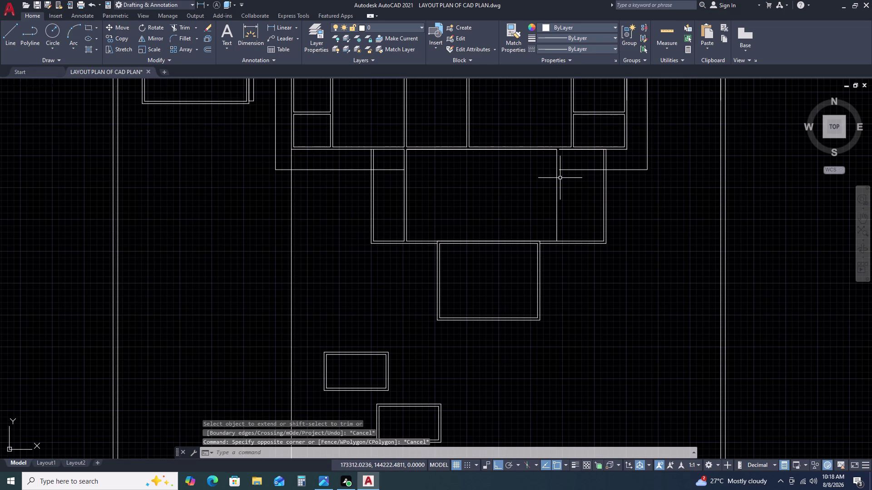
key(space)
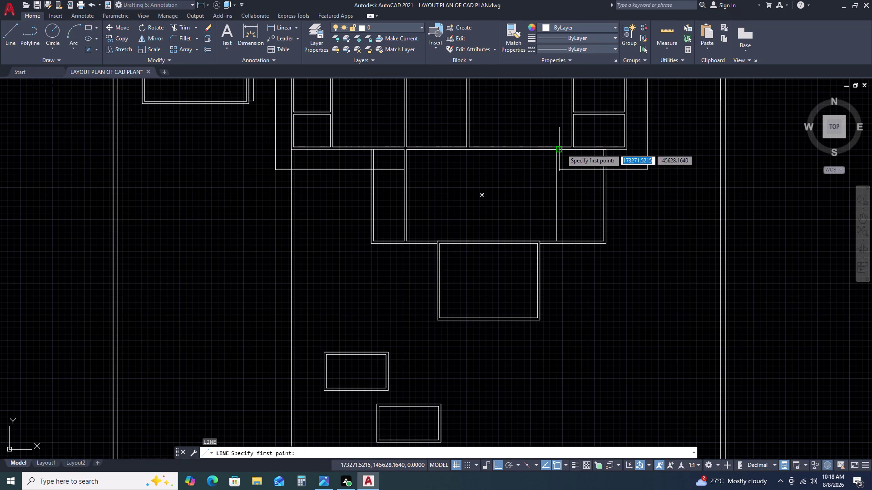
Draw a wall line from the corner, undoing one misplaced point.
click(562, 149)
scroll(up, 3)
click(551, 256)
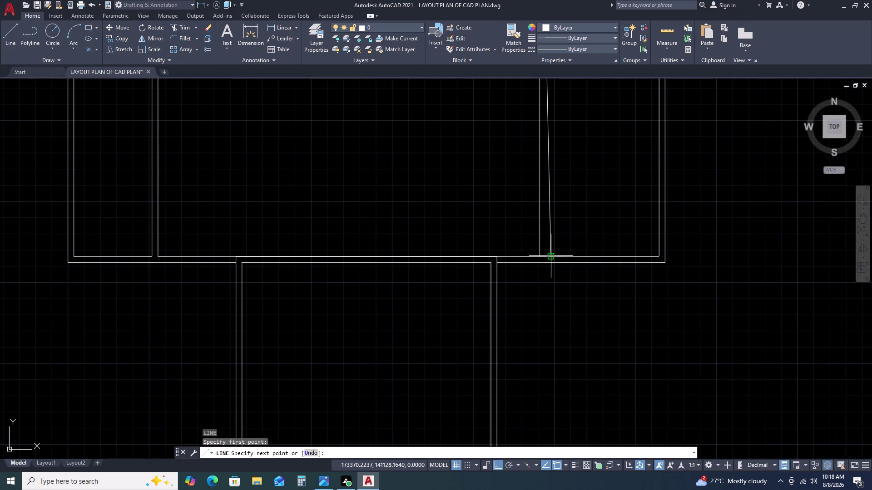
key(ctrl+z)
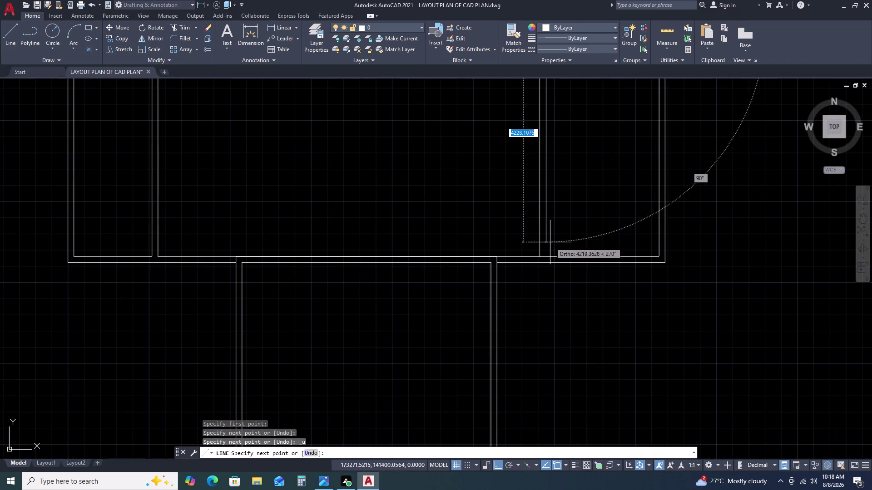
click(547, 256)
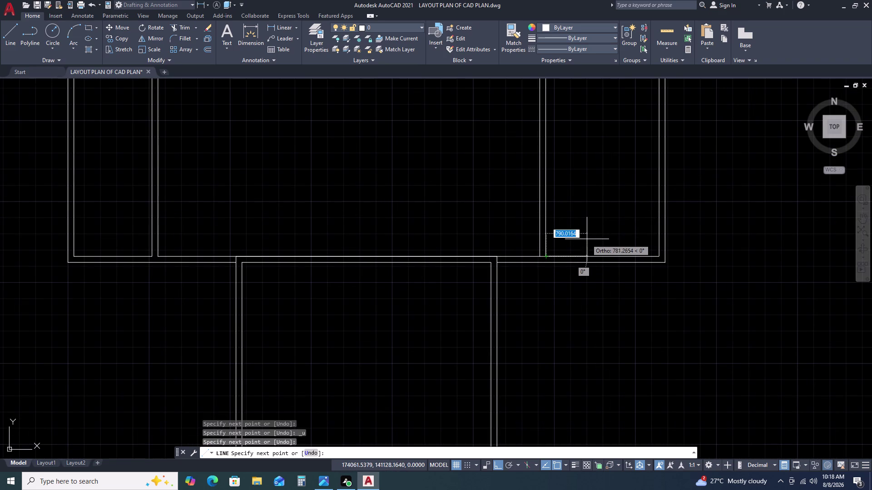
key(Escape)
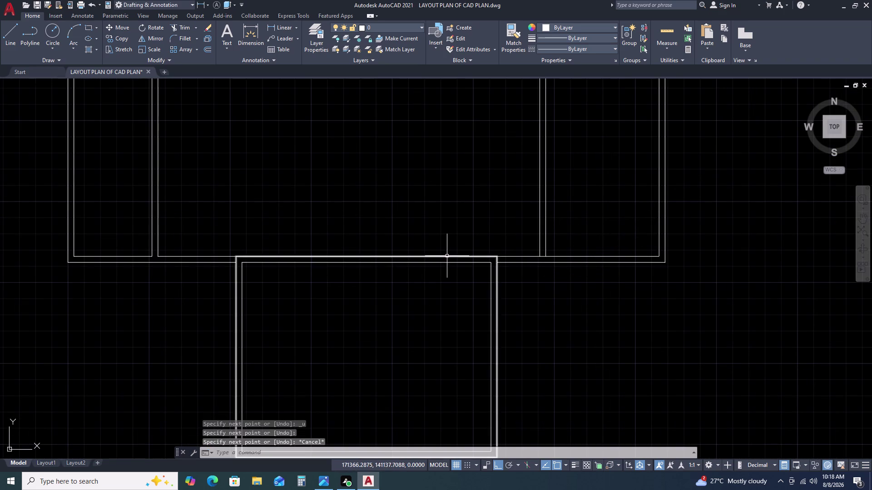
click(447, 256)
key(Escape)
Delete the stray line beside the left room.
scroll(down, 3)
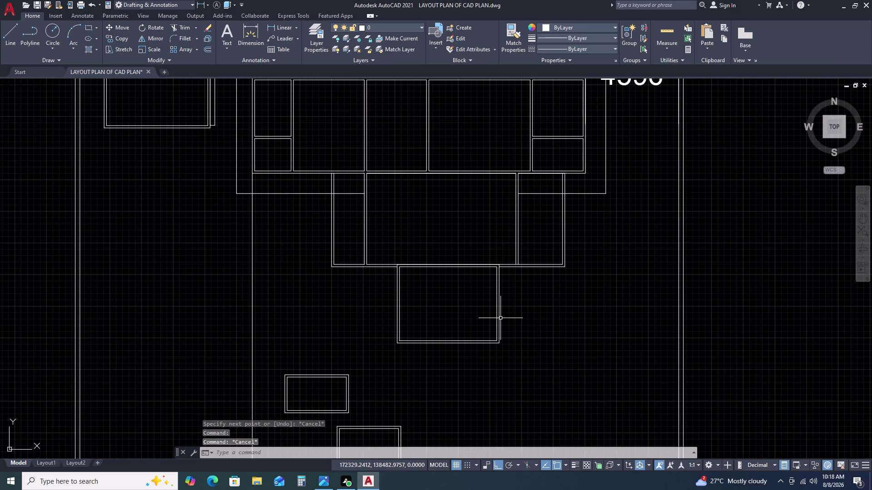
middle_drag(498, 316, 482, 260)
middle_click(481, 246)
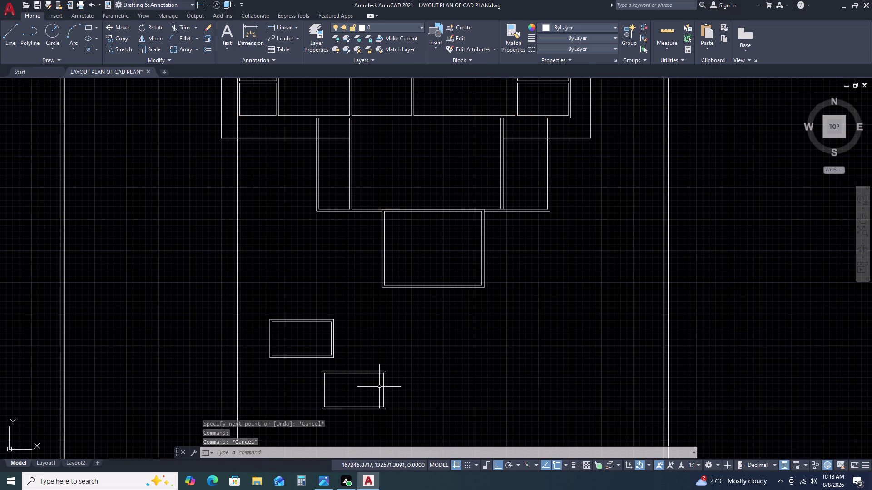
scroll(down, 3)
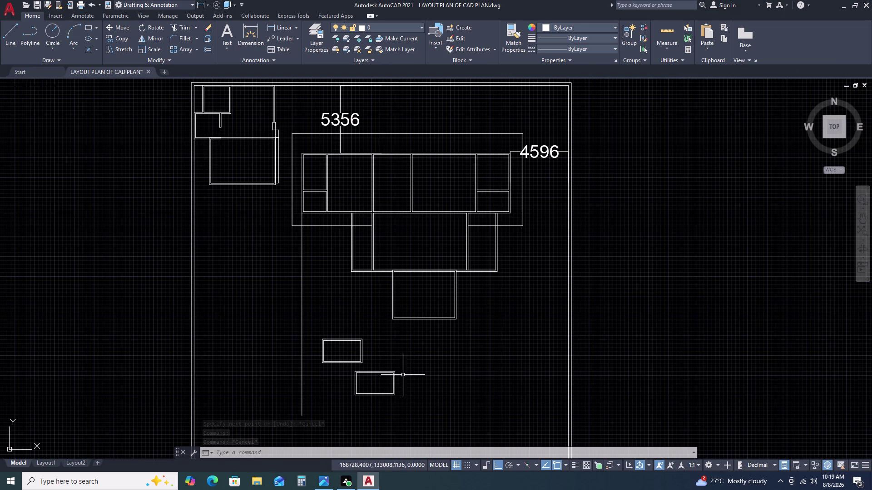
middle_drag(386, 378, 436, 353)
middle_click(436, 353)
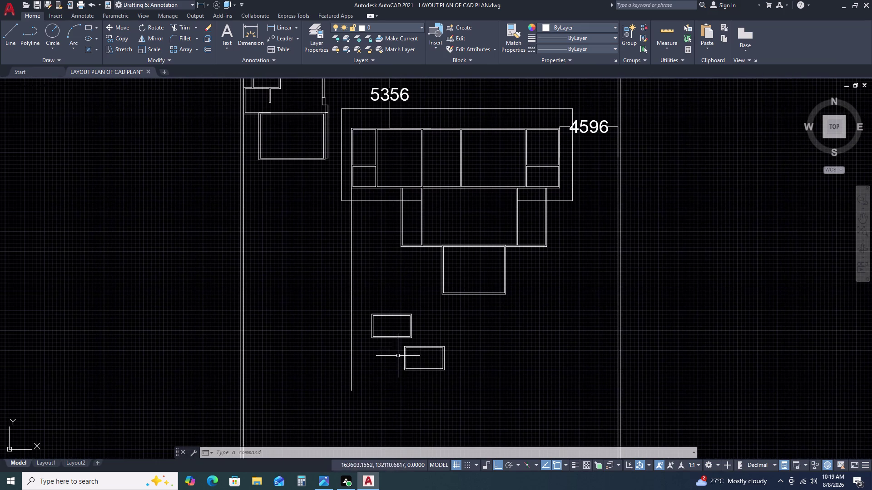
scroll(up, 3)
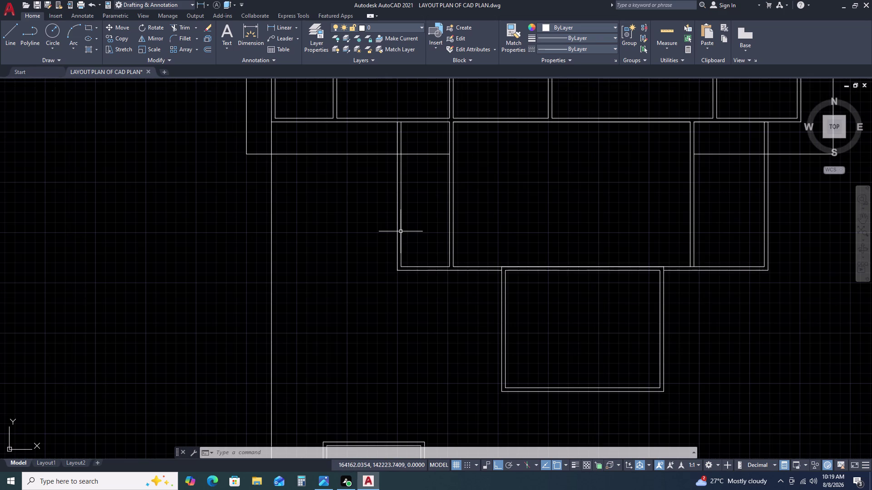
click(400, 235)
key(Delete)
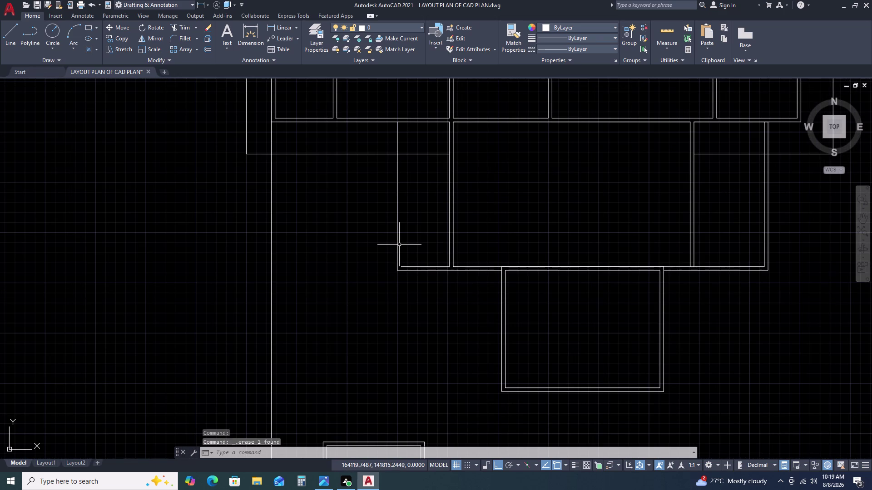
Offset the left room's outer wall line by 115.
click(395, 242)
double_click(400, 256)
click(402, 221)
click(389, 227)
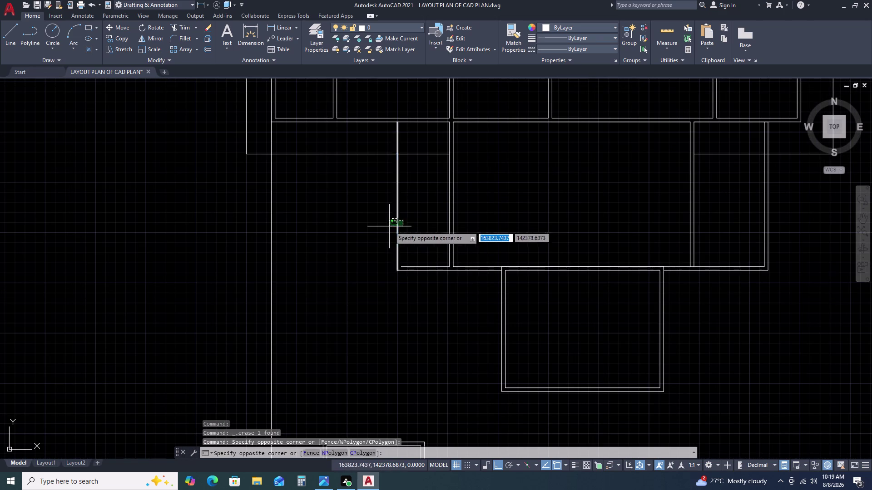
text(O)
key(space)
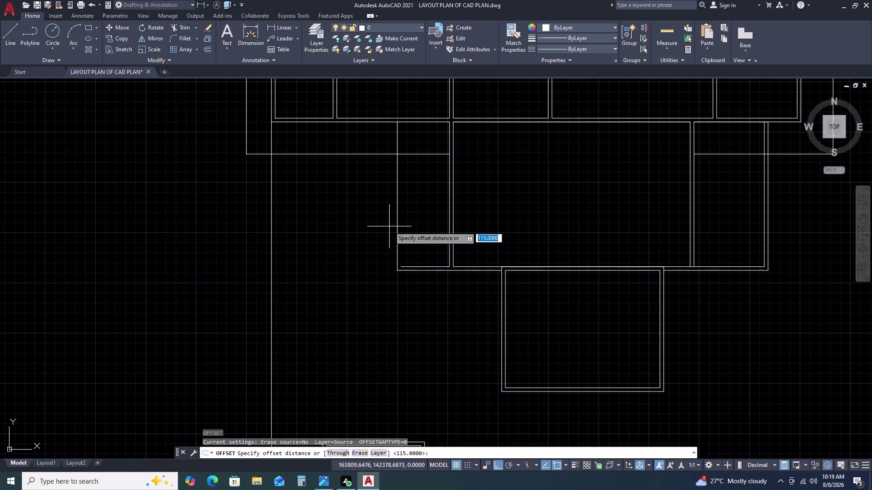
key(space)
click(375, 227)
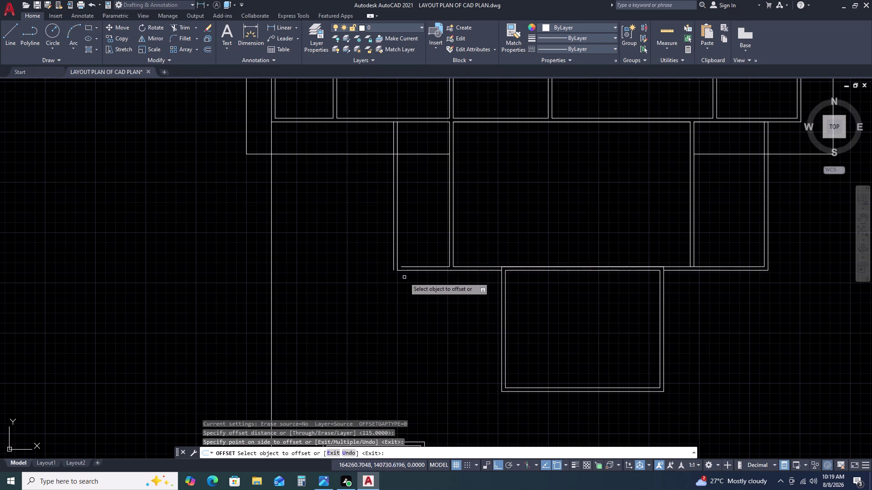
key(Escape)
Check the new wall line, then close its two corners with zero-radius fillets.
double_click(398, 267)
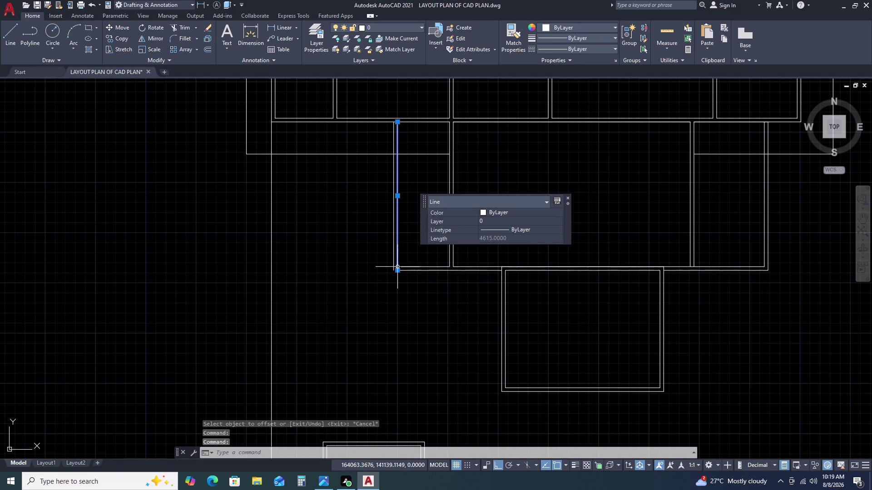
key(Escape)
text(F)
key(space)
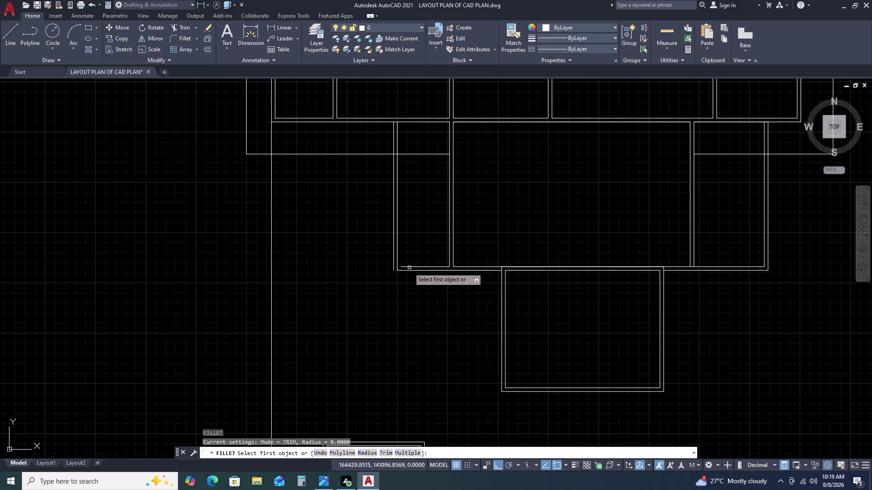
click(409, 268)
click(396, 264)
key(space)
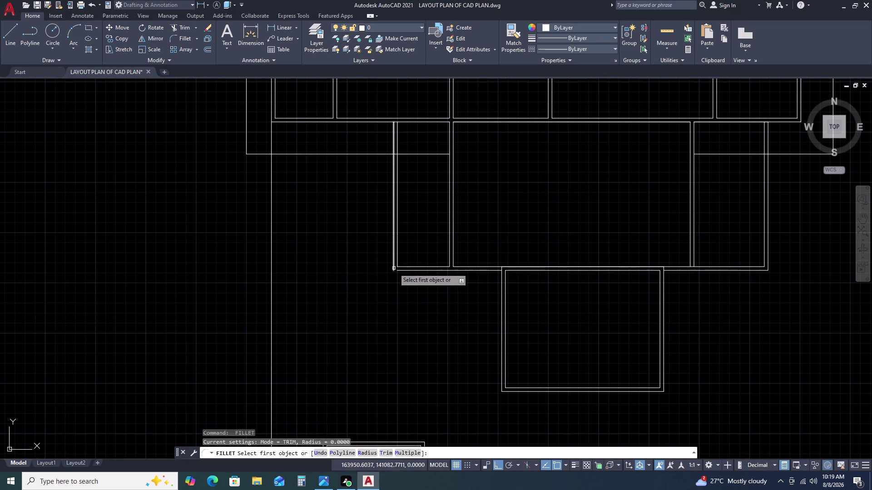
click(392, 266)
double_click(399, 270)
key(Escape)
scroll(down, 3)
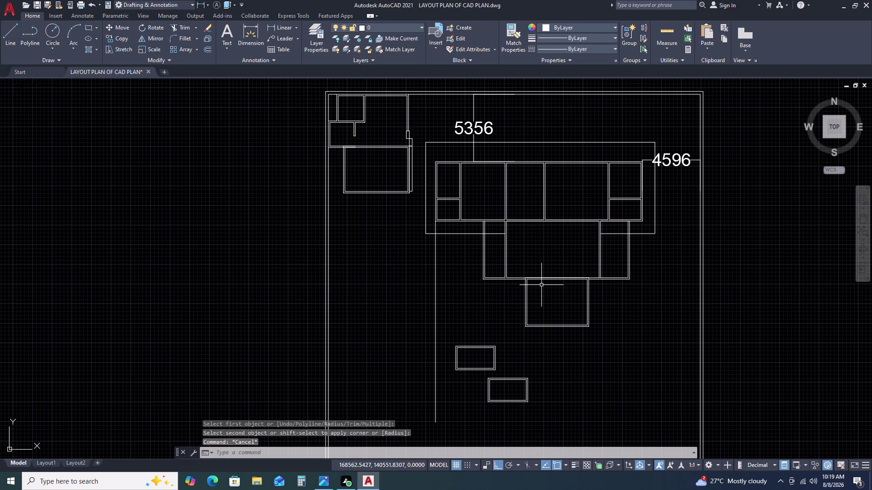
middle_drag(624, 284, 585, 265)
key(space)
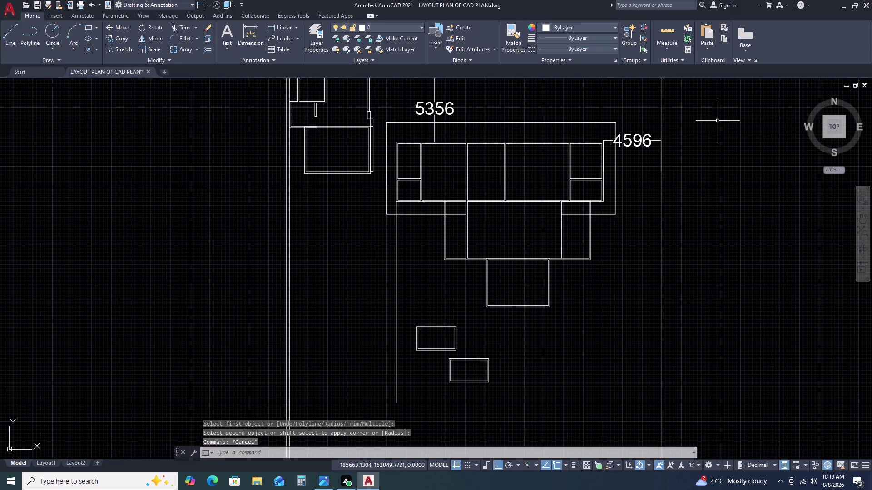
click(665, 35)
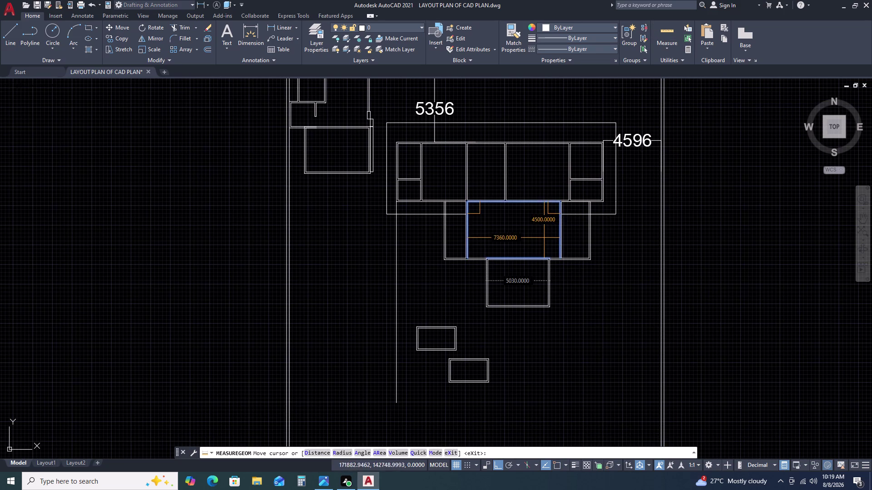
scroll(up, 3)
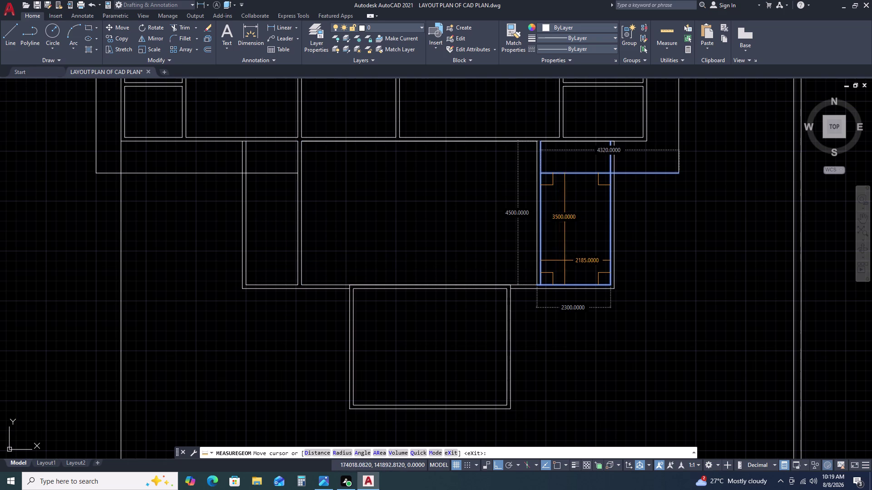
key(Escape)
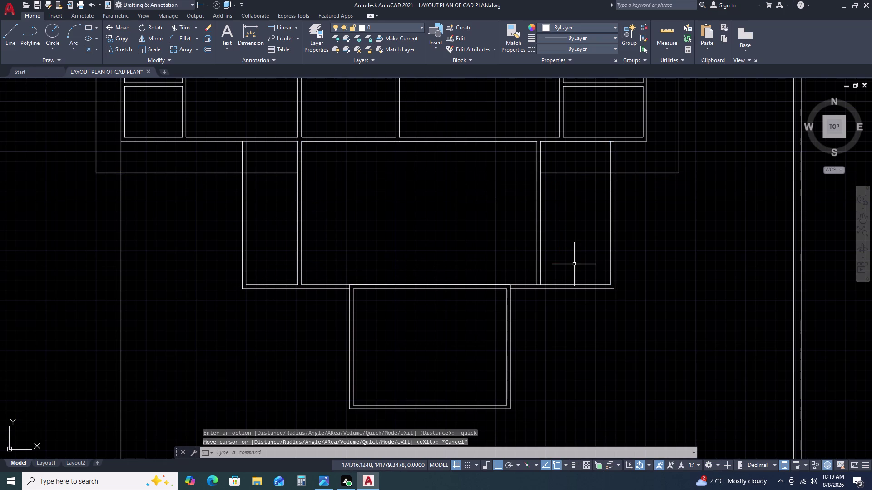
scroll(down, 3)
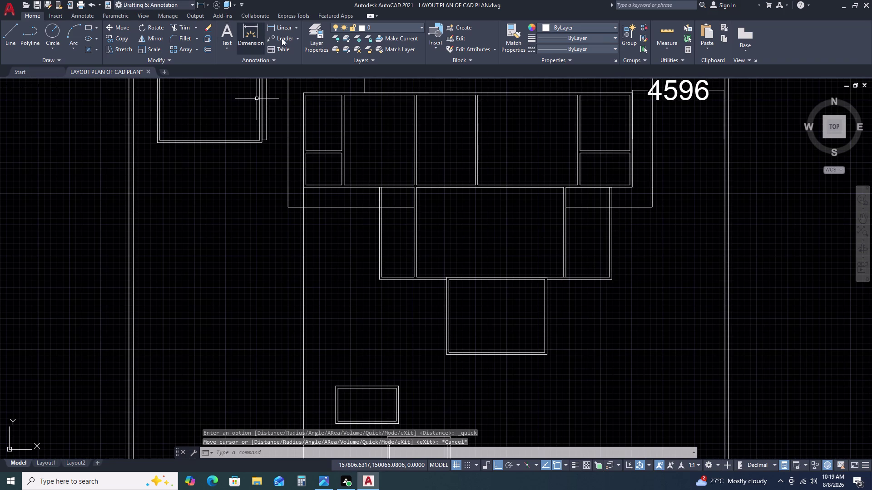
click(284, 22)
scroll(up, 3)
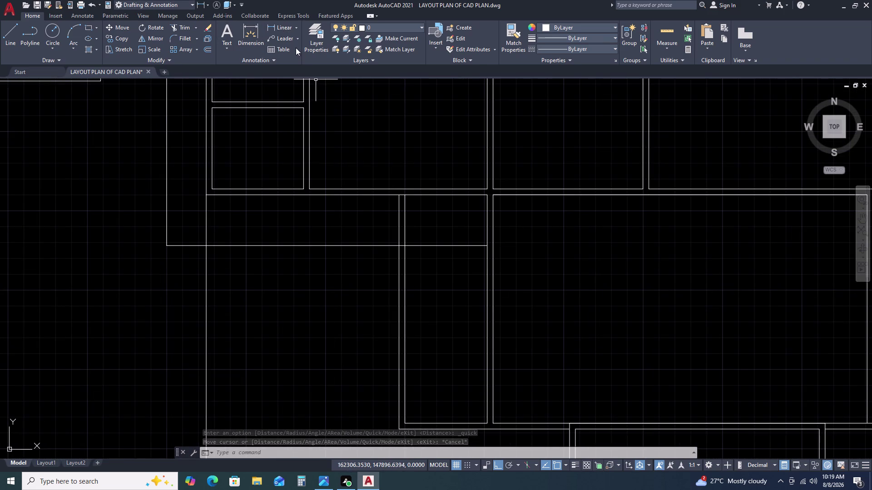
click(285, 27)
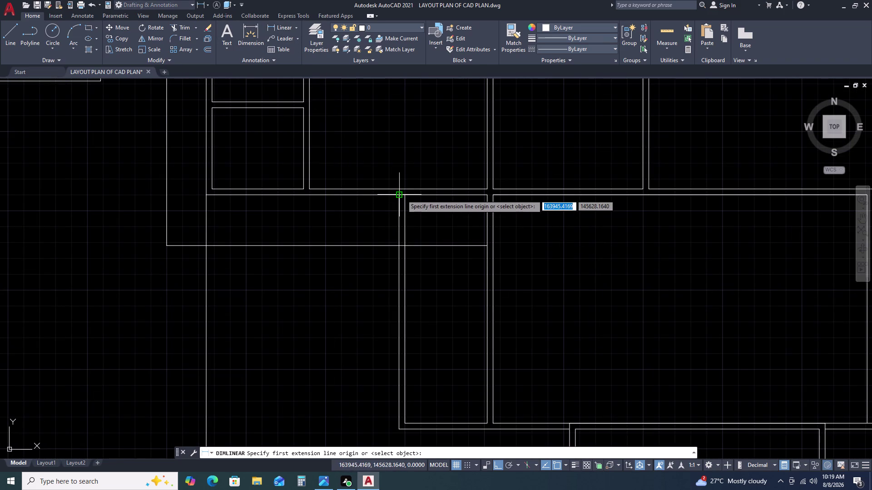
click(407, 197)
double_click(486, 198)
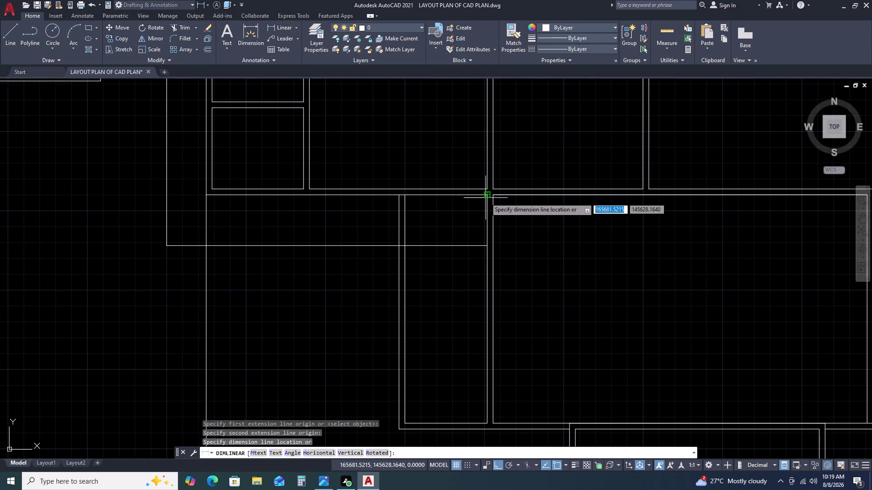
key(space)
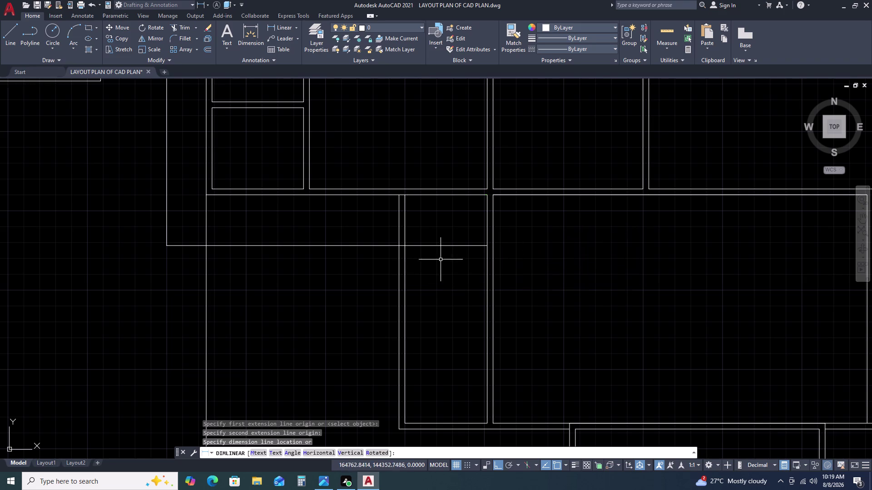
key(space)
double_click(402, 196)
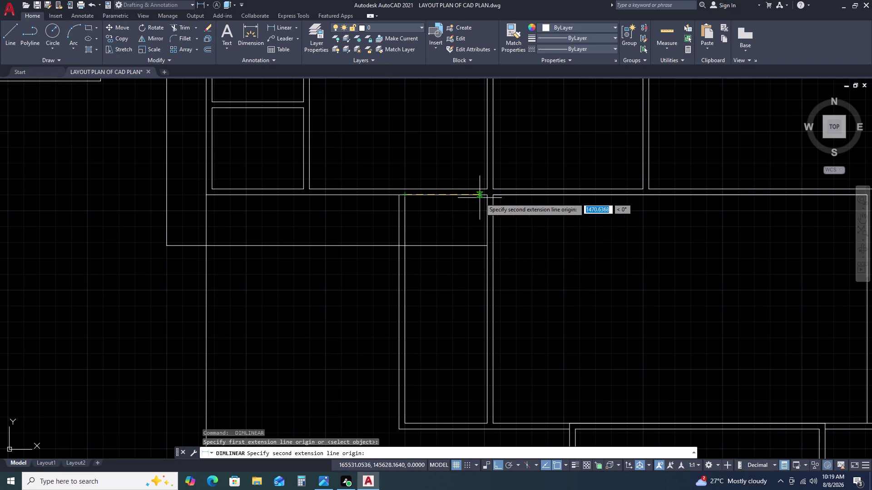
double_click(486, 197)
key(space)
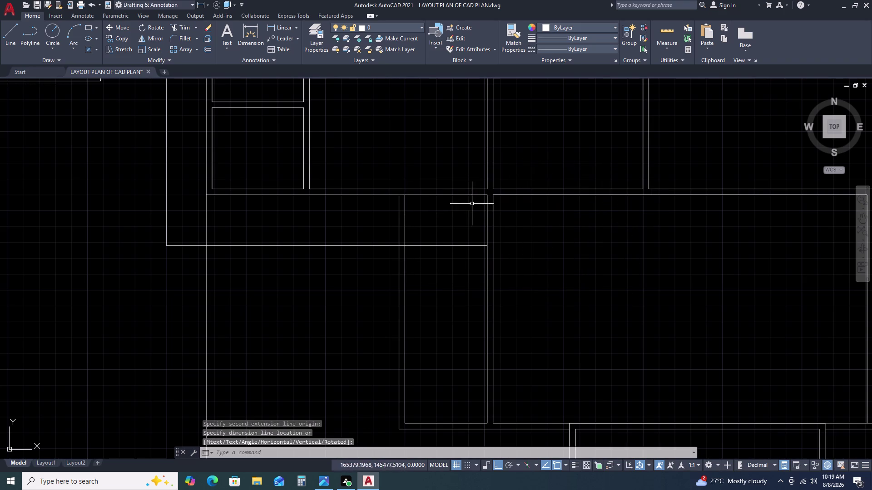
scroll(down, 3)
scroll(up, 3)
key(space)
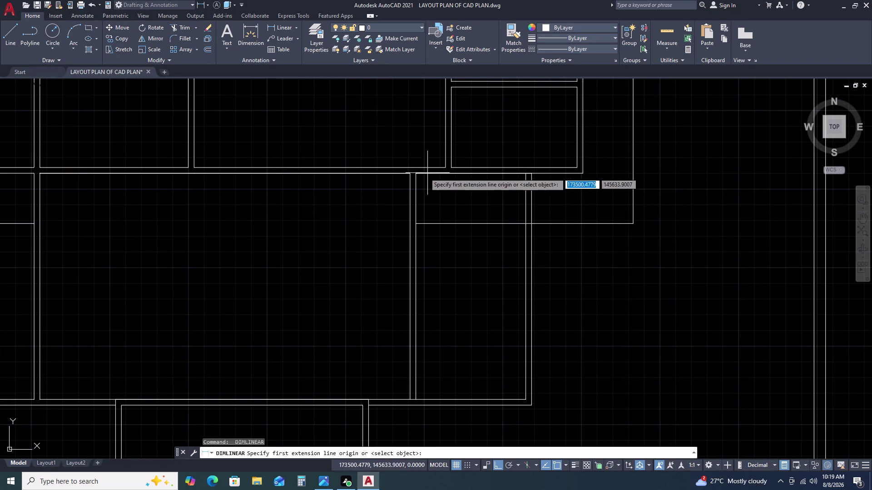
double_click(418, 174)
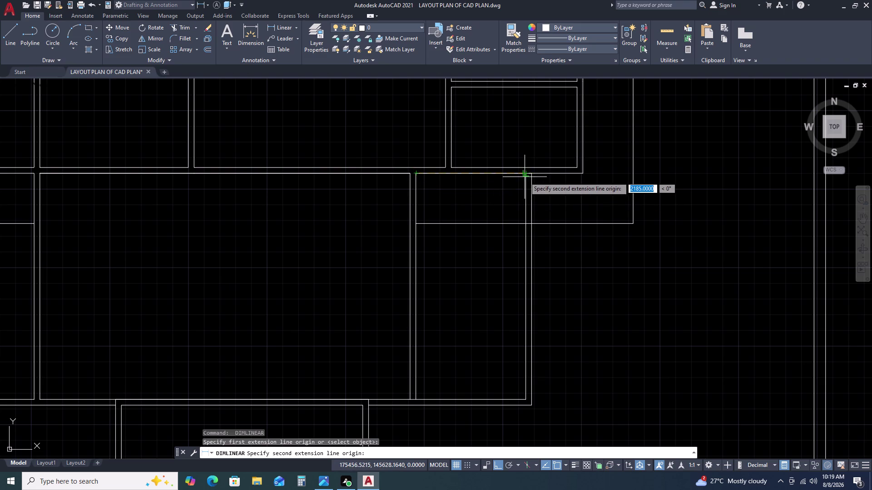
double_click(524, 176)
scroll(down, 3)
key(Escape)
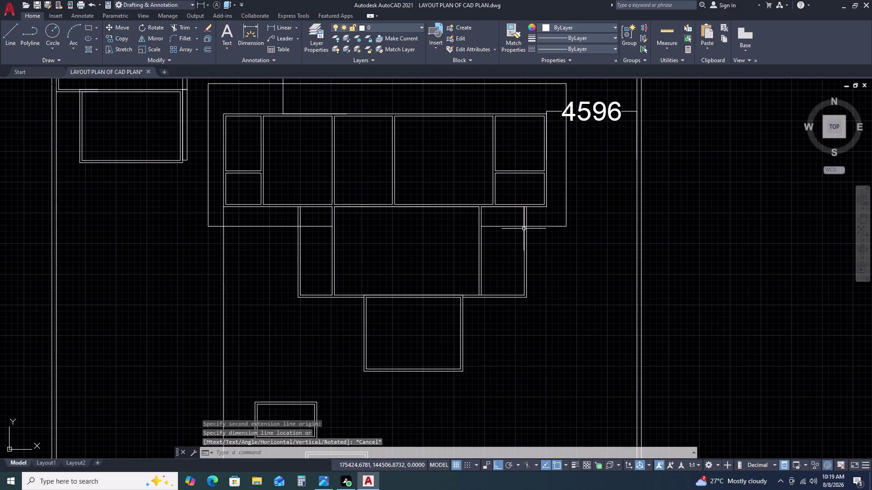
middle_drag(526, 299, 540, 211)
Erase the left narrow room's two wall lines.
middle_click(540, 211)
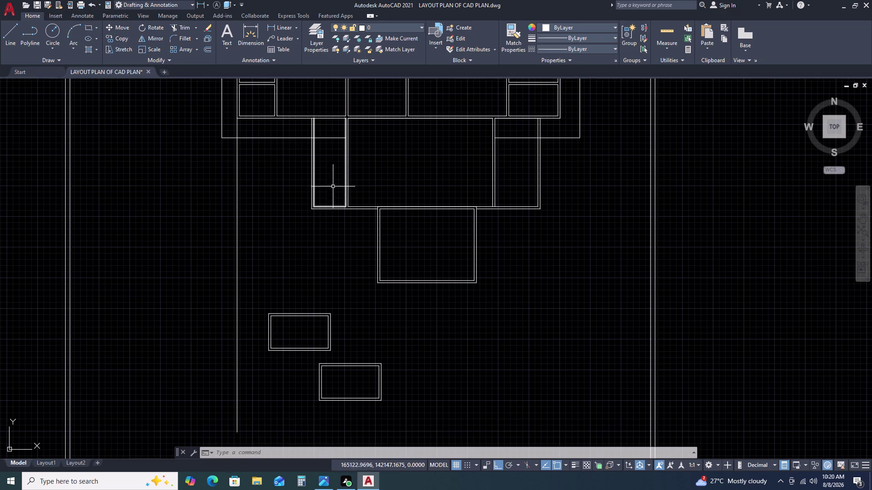
double_click(322, 169)
double_click(298, 174)
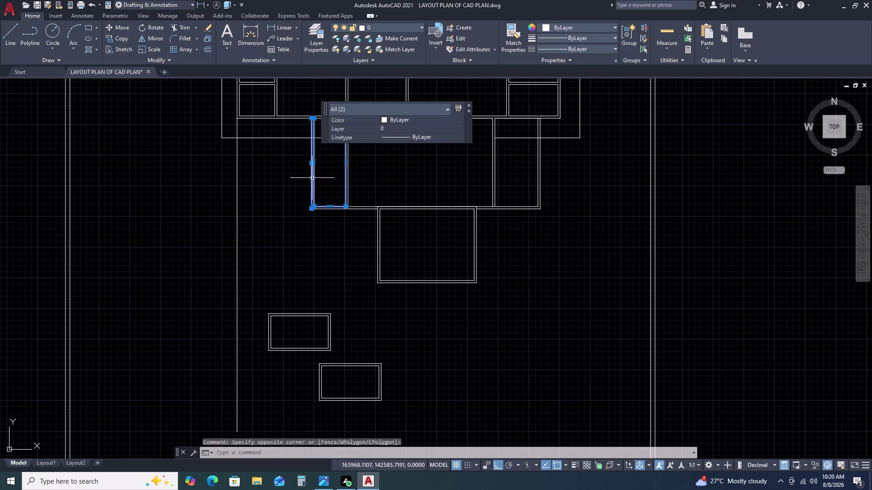
key(Delete)
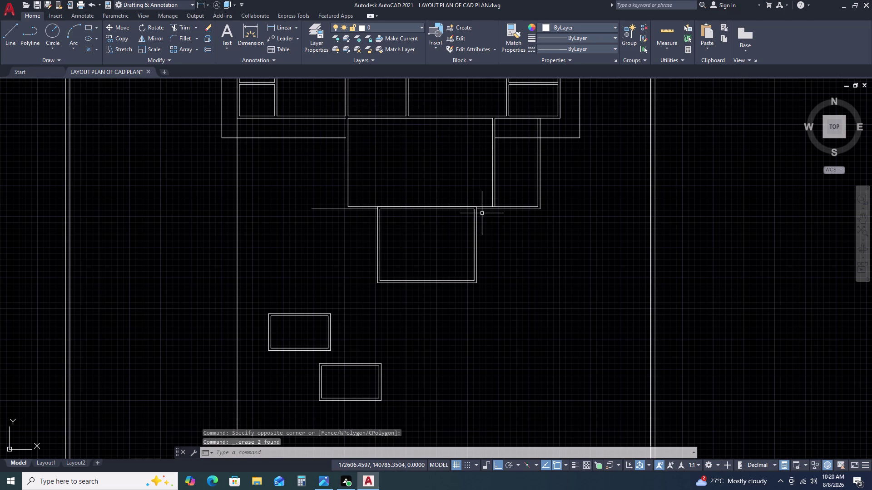
Select the right narrow room's wall lines.
double_click(476, 109)
click(560, 216)
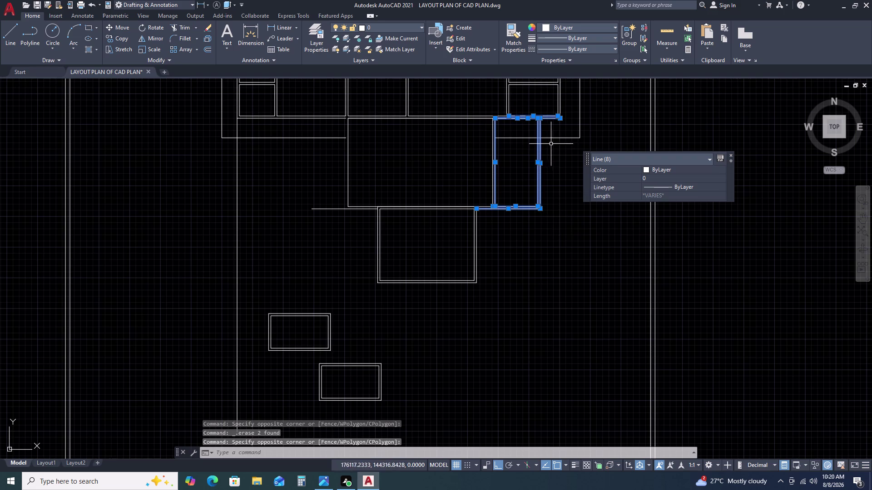
scroll(up, 3)
Mirror the right room's wall lines about the central vertical axis, keeping originals, then select the copy.
double_click(559, 94)
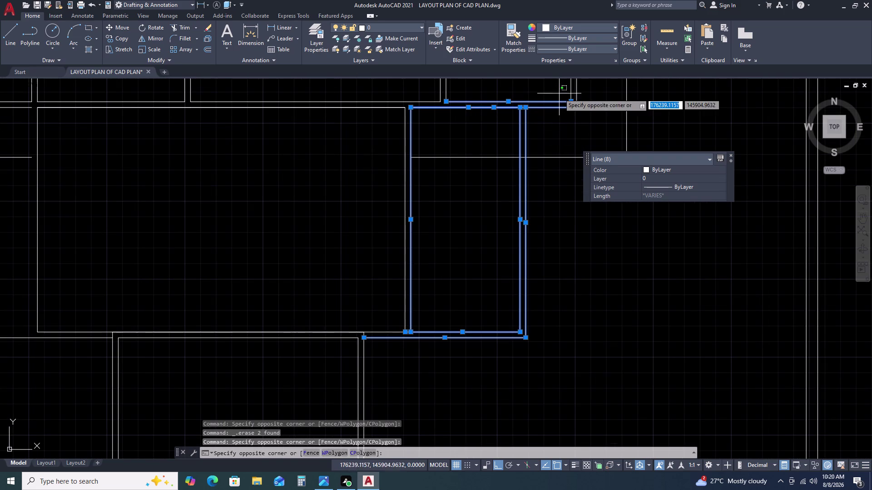
double_click(558, 132)
scroll(down, 3)
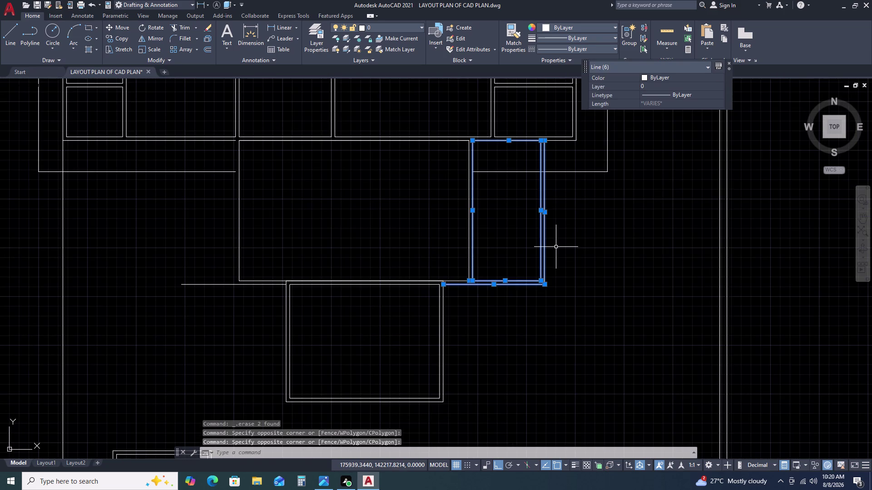
text(MI)
key(space)
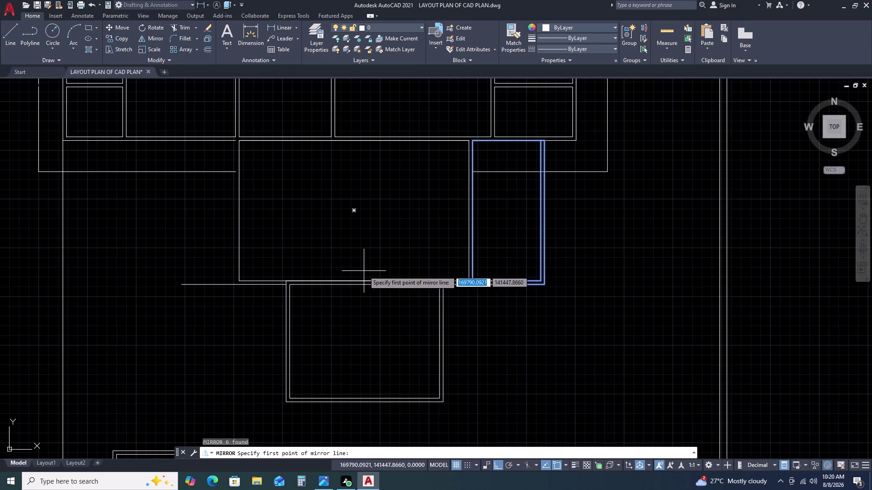
click(363, 280)
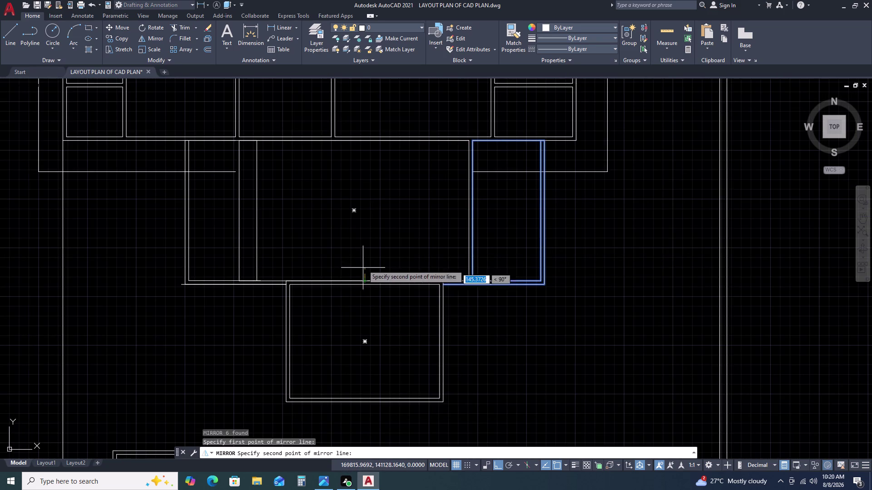
double_click(362, 110)
drag(378, 142, 362, 111)
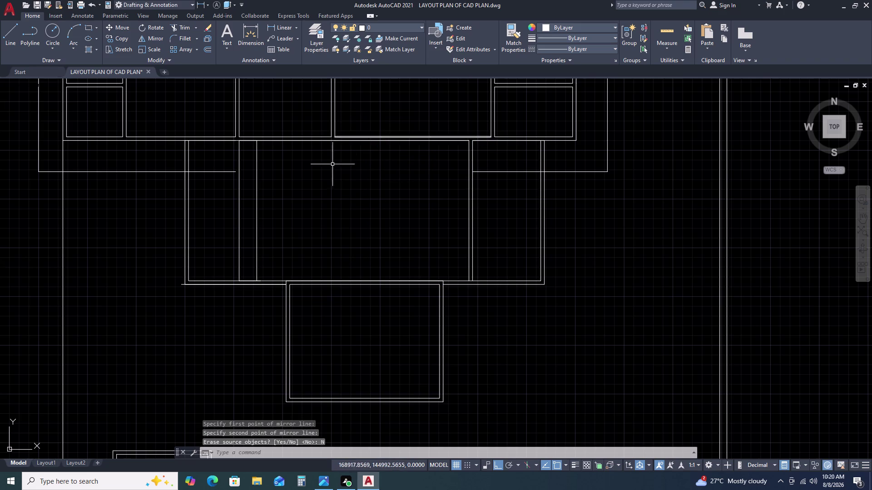
click(169, 128)
click(278, 304)
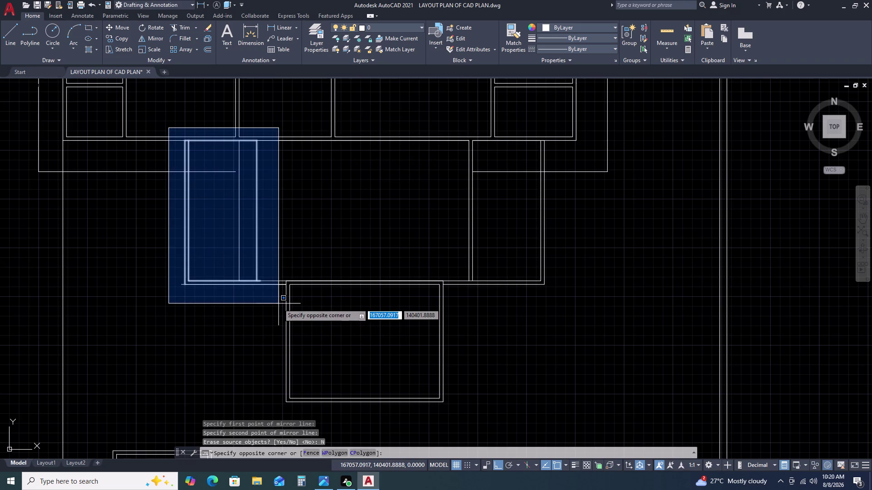
Move the mirrored room copy into position.
text(M)
key(space)
scroll(up, 3)
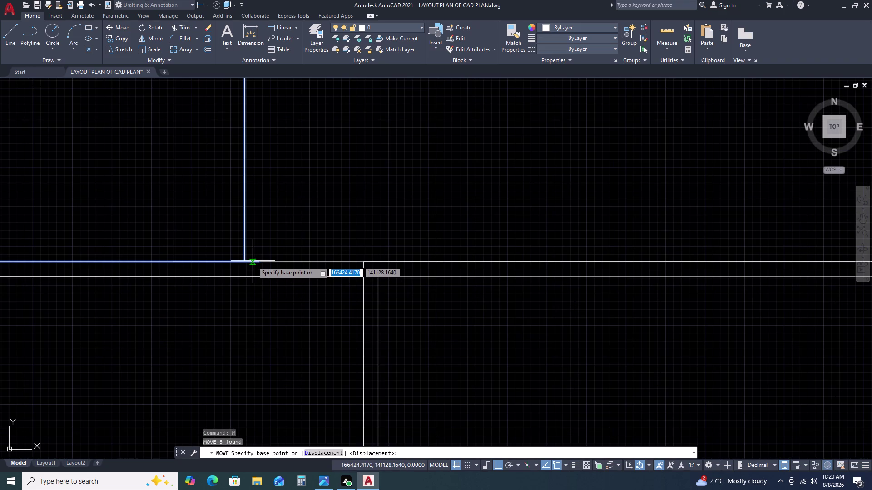
double_click(256, 263)
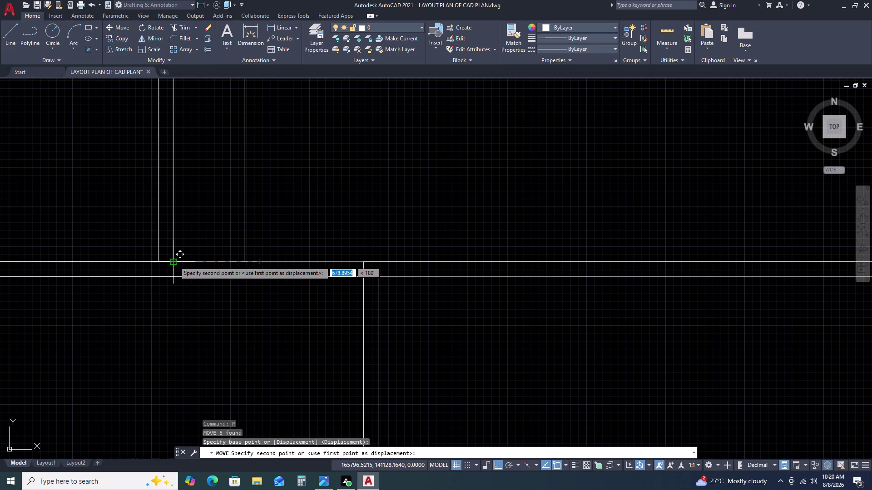
click(175, 262)
scroll(down, 3)
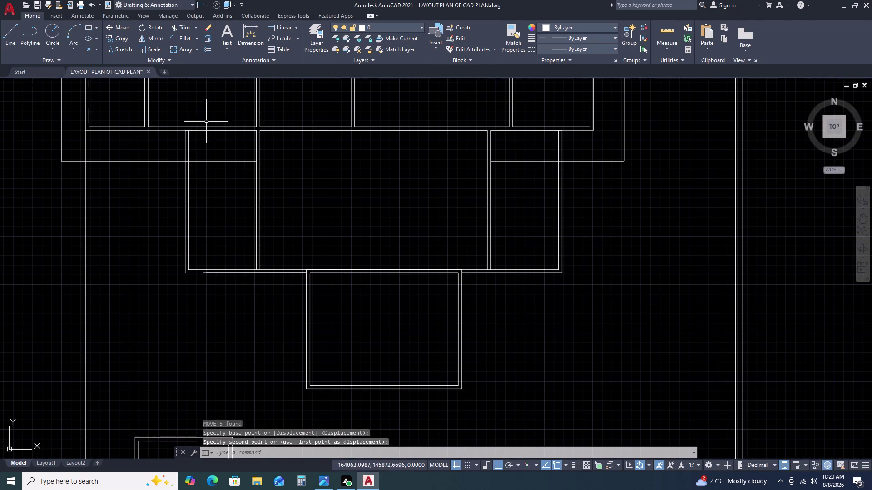
scroll(up, 3)
middle_drag(242, 266, 269, 220)
Attempt a zero-radius fillet at the junction, then cancel it.
text(F)
key(space)
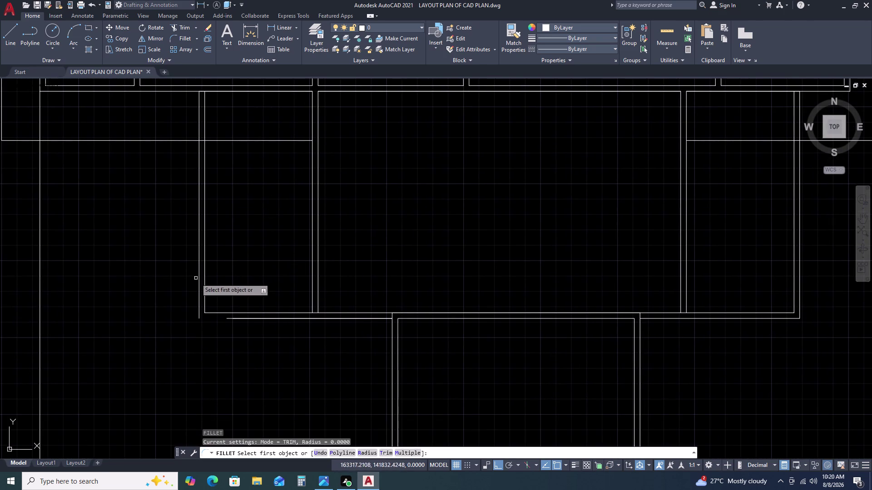
click(199, 297)
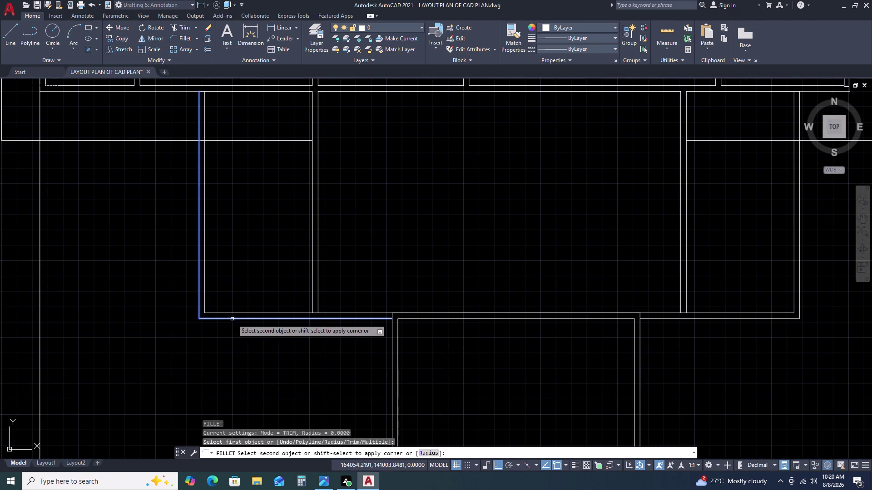
click(232, 319)
key(Escape)
click(233, 321)
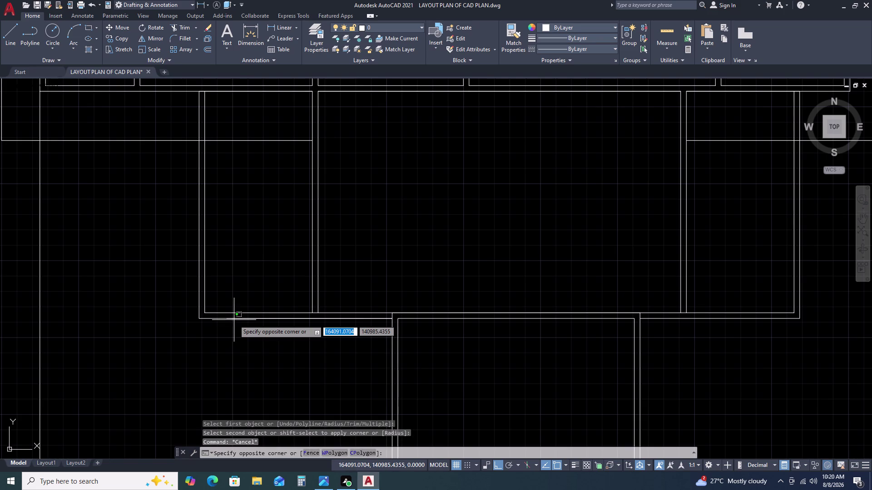
click(233, 317)
key(Escape)
Erase the two stray wall lines at the junction, abandoning a started line.
click(201, 295)
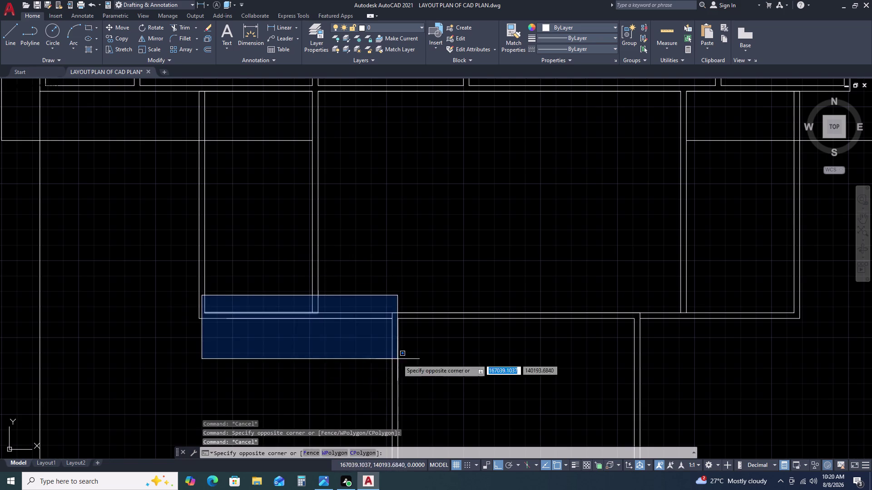
click(406, 341)
key(Delete)
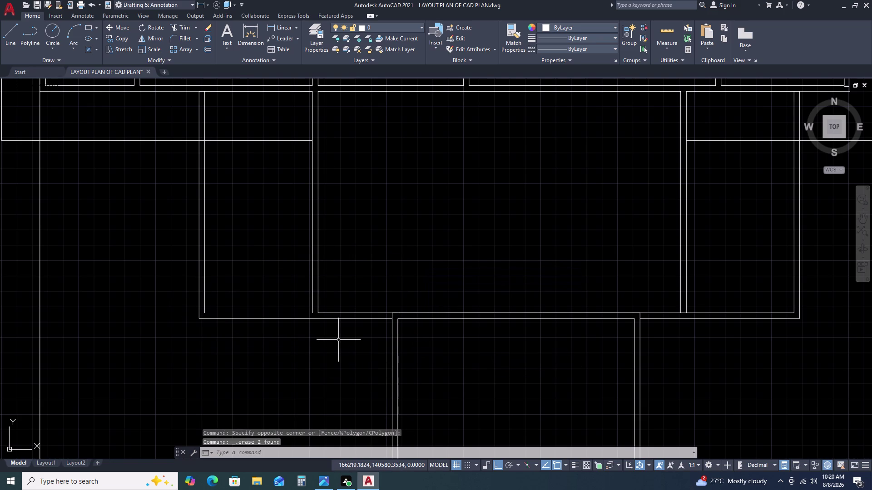
key(l)
key(space)
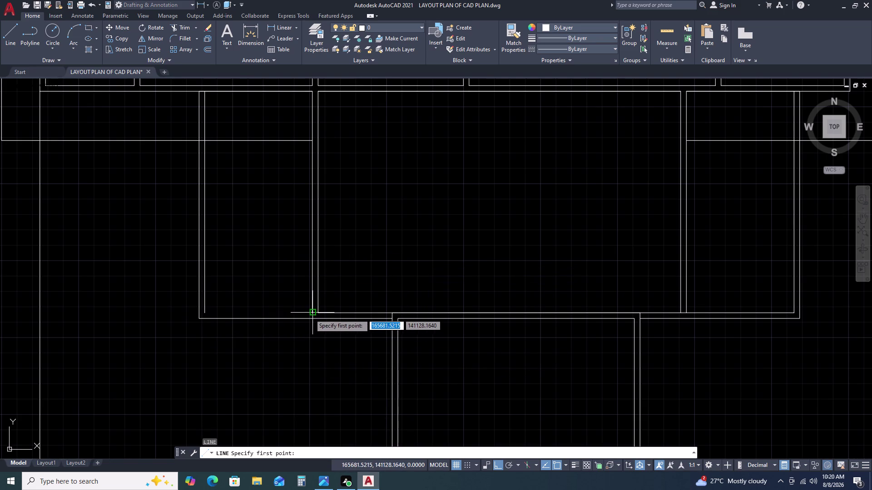
click(312, 313)
double_click(207, 314)
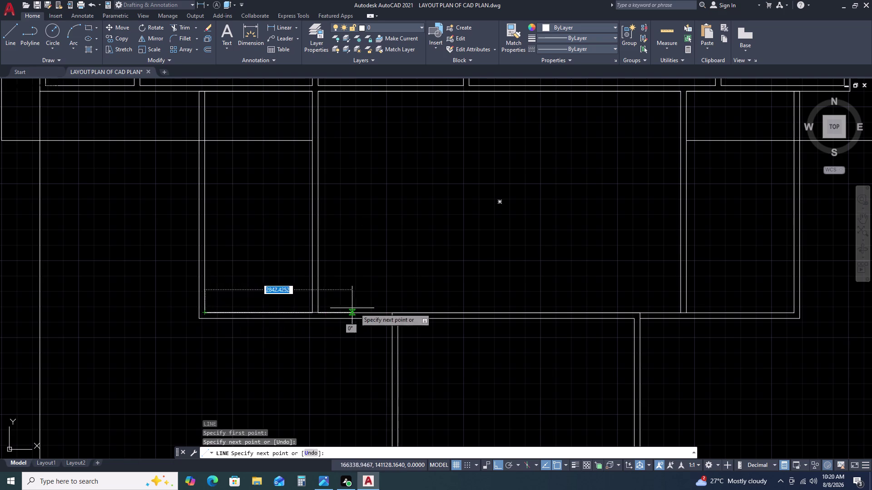
key(Escape)
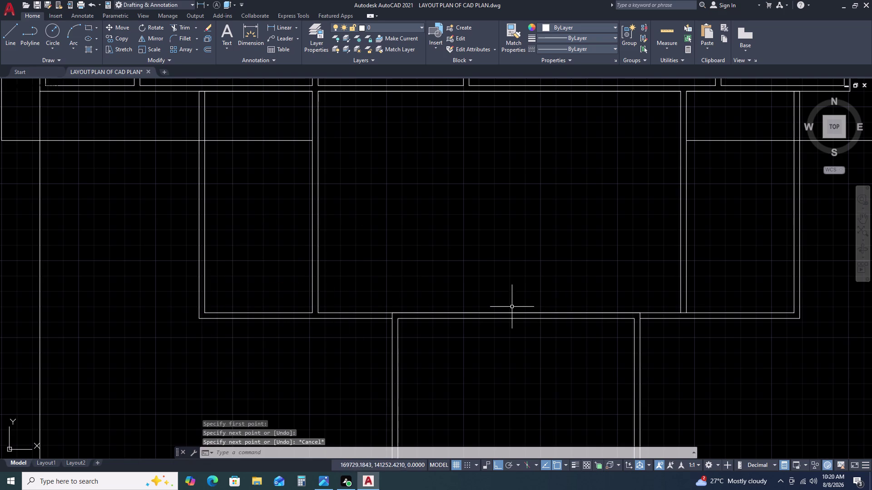
scroll(down, 3)
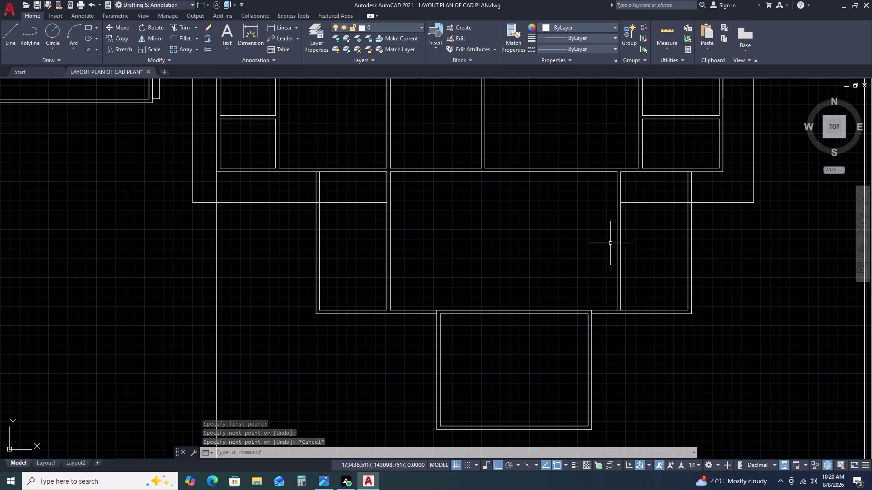
Fence-trim the overlapping wall segments across the side rooms' junctions.
text(TR)
key(space)
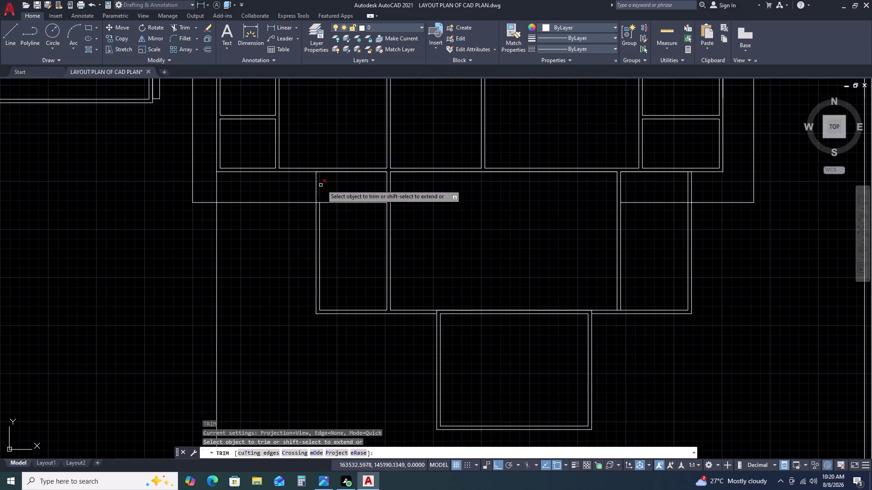
click(344, 186)
click(345, 233)
double_click(662, 187)
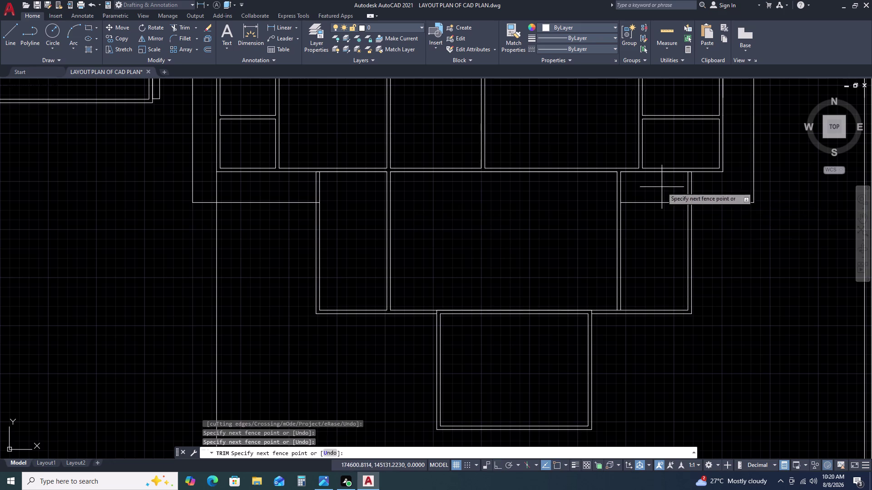
click(653, 237)
scroll(up, 3)
scroll(up, 3)
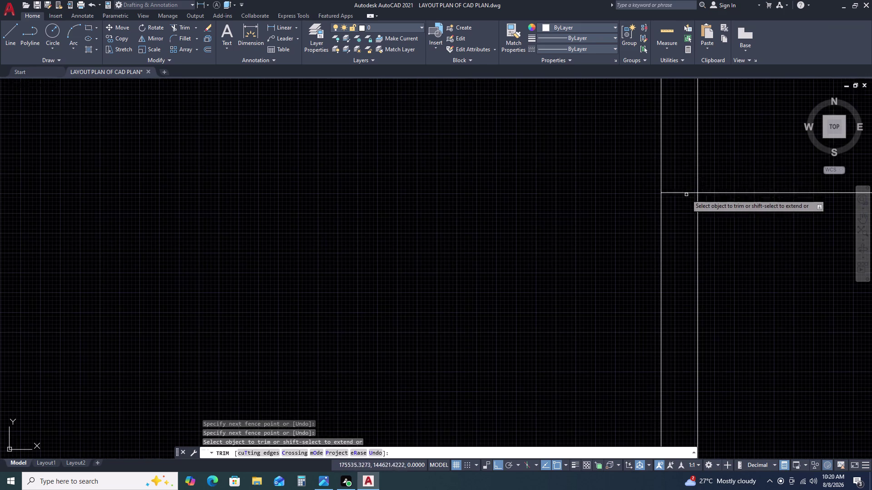
Trim four more overlapping wall segments individually and end trimming.
click(681, 157)
click(687, 227)
scroll(down, 3)
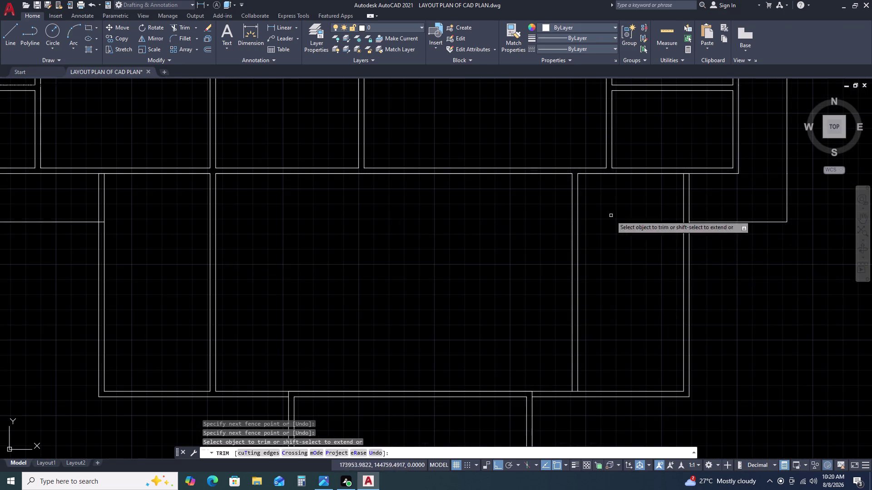
scroll(down, 3)
scroll(up, 3)
scroll(up, 3)
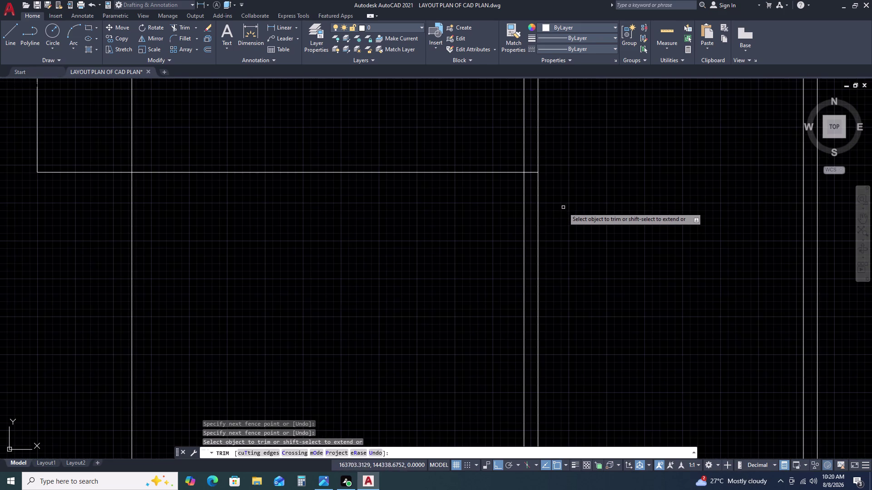
scroll(up, 3)
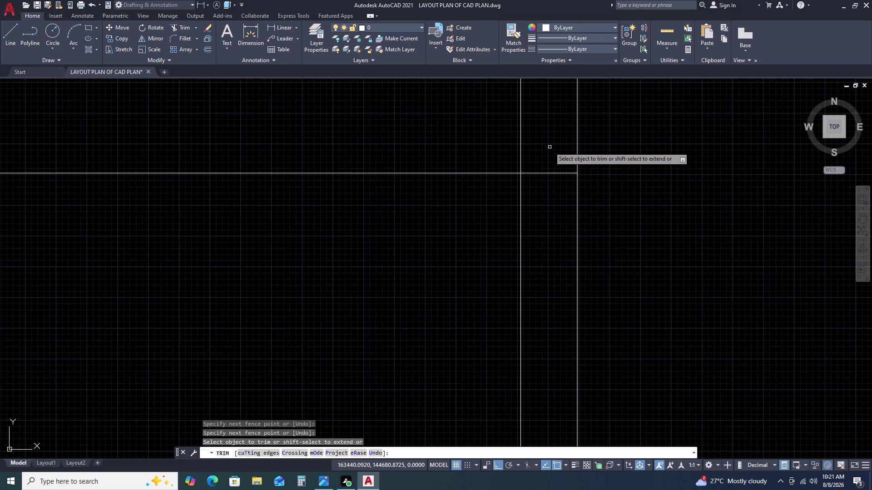
click(550, 147)
click(545, 233)
scroll(down, 3)
scroll(down, 3)
key(Escape)
scroll(down, 3)
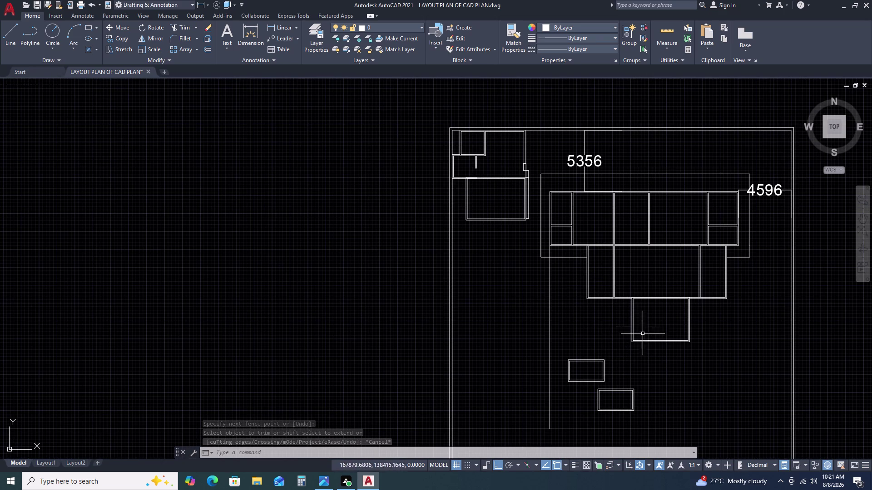
Place a vertical construction line (XL, Vertical) through a point on the main block's top edge.
middle_drag(684, 373, 664, 318)
middle_click(663, 316)
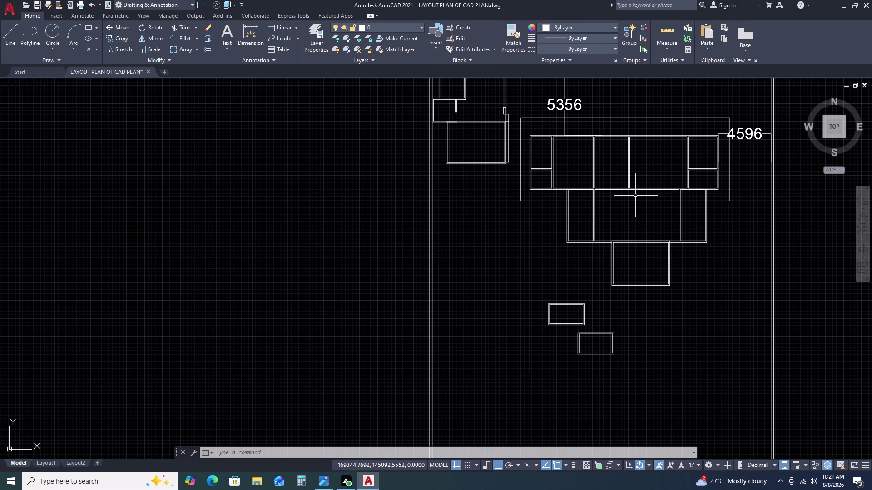
key(x)
key(l)
key(space)
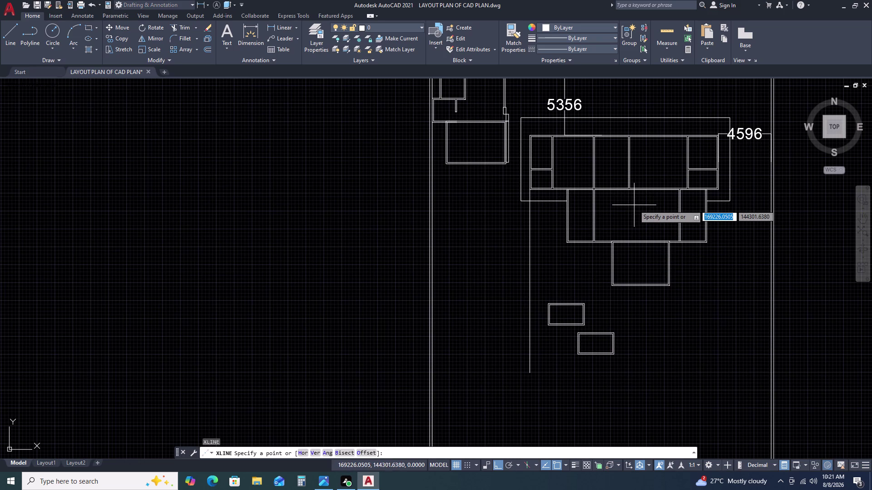
text(V)
key(space)
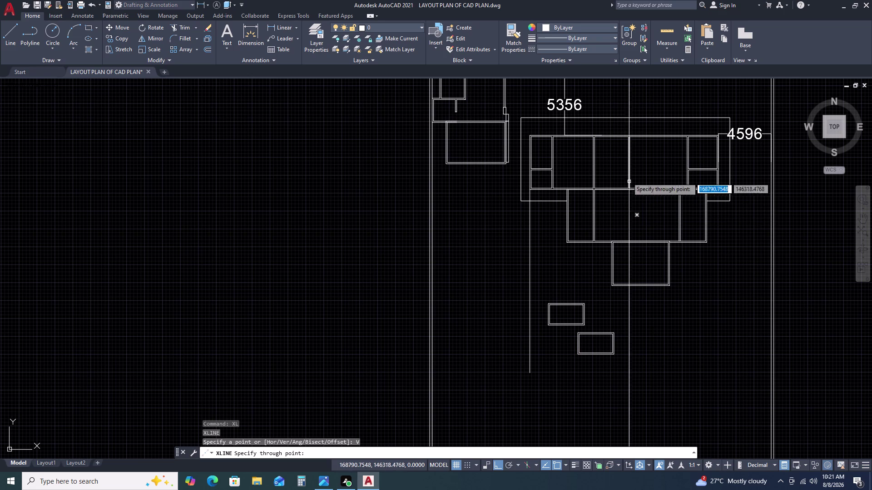
scroll(up, 3)
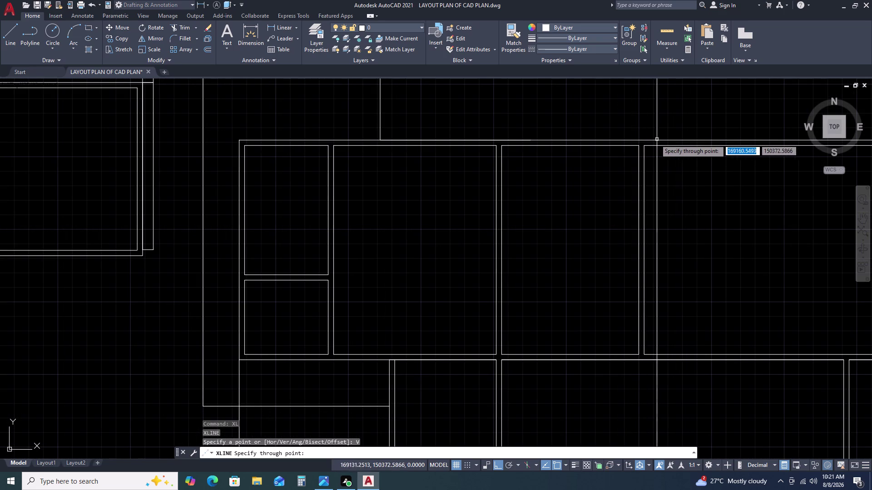
scroll(down, 3)
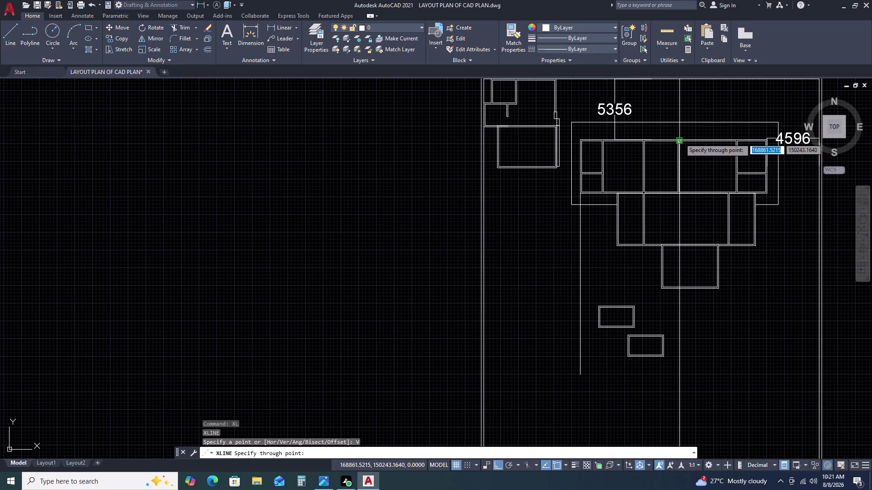
scroll(up, 3)
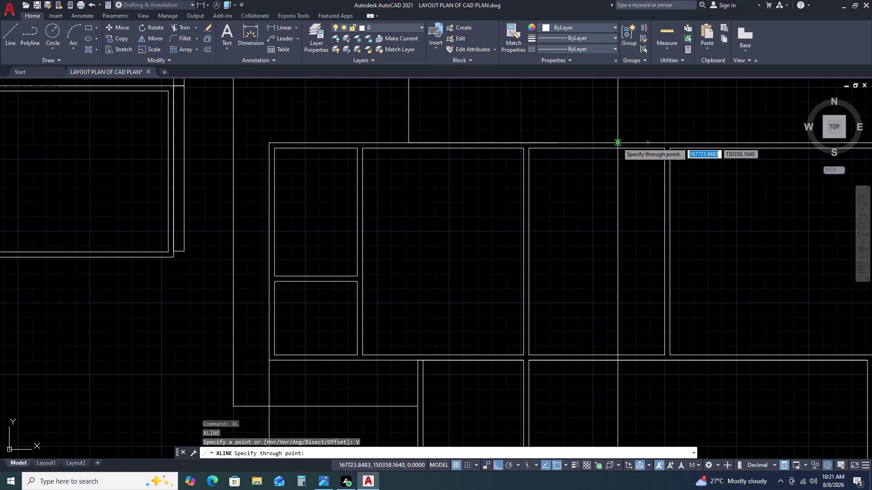
click(649, 143)
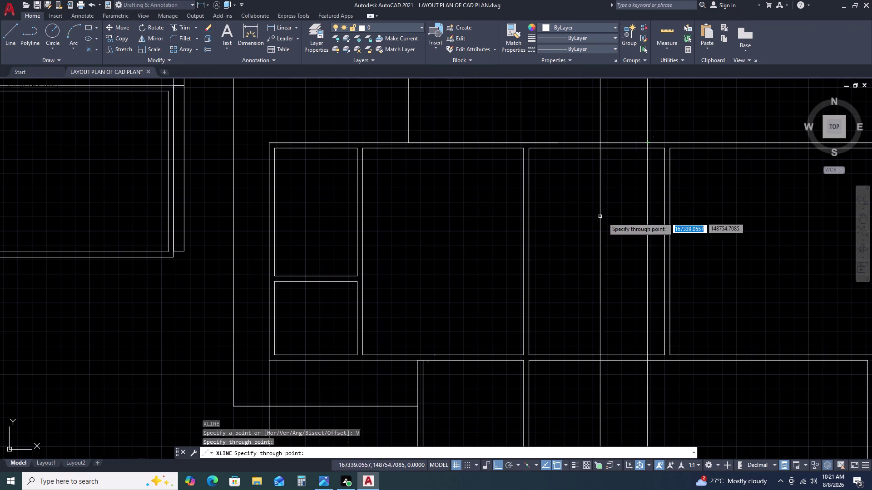
scroll(down, 3)
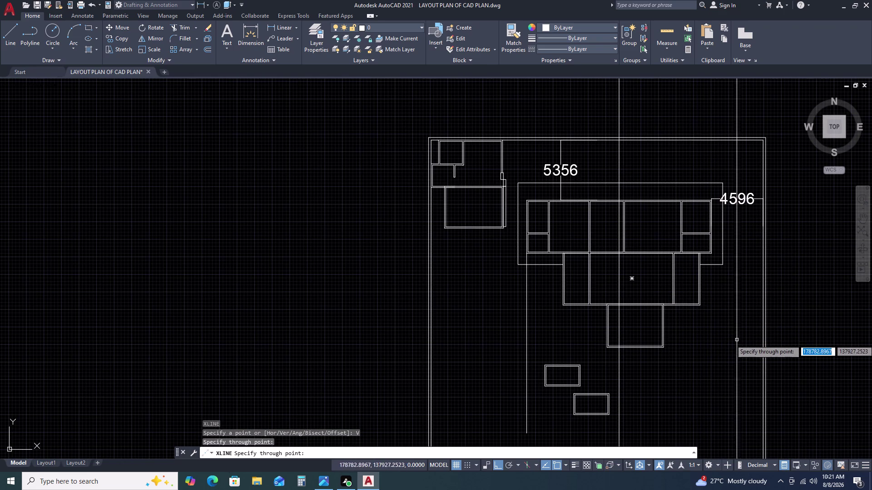
key(Escape)
click(283, 29)
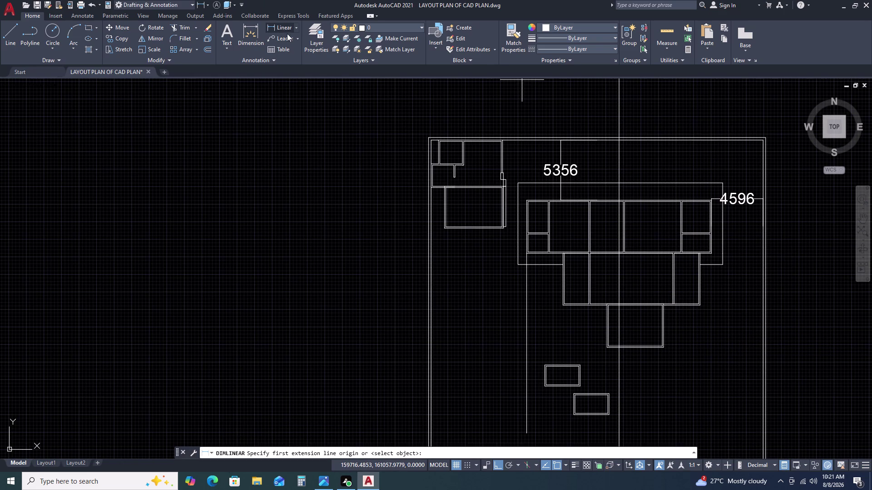
Start a linear dimension from the block corner, then cancel it.
scroll(up, 3)
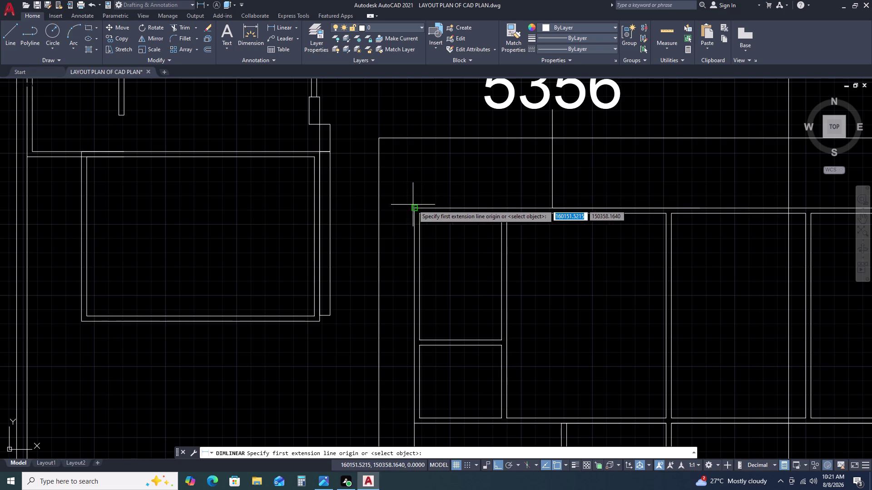
click(416, 208)
scroll(down, 3)
middle_drag(774, 209, 546, 215)
scroll(down, 3)
middle_drag(529, 215, 488, 215)
middle_drag(464, 215, 453, 215)
scroll(up, 3)
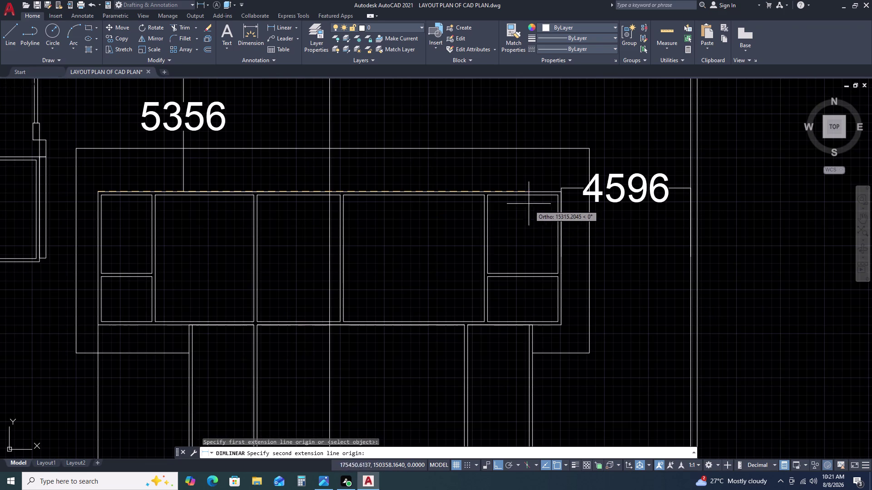
scroll(up, 3)
double_click(607, 176)
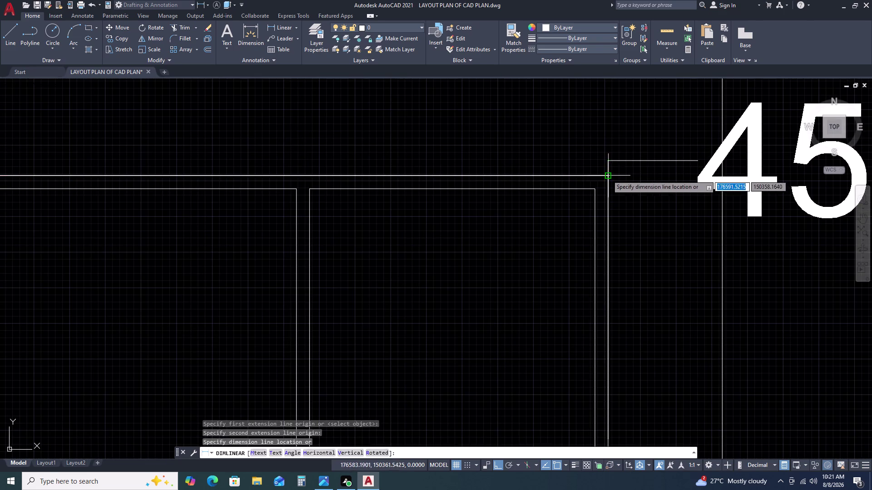
key(Escape)
Delete the misplaced vertical construction line.
scroll(down, 3)
double_click(384, 166)
click(364, 165)
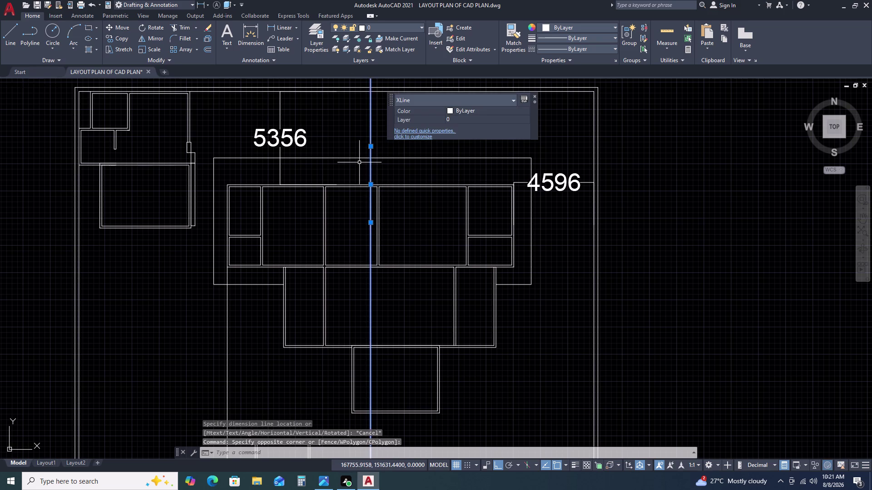
key(Delete)
Add a vertical construction line (XL, Vertical) through the lower wall's endpoint.
text(XL)
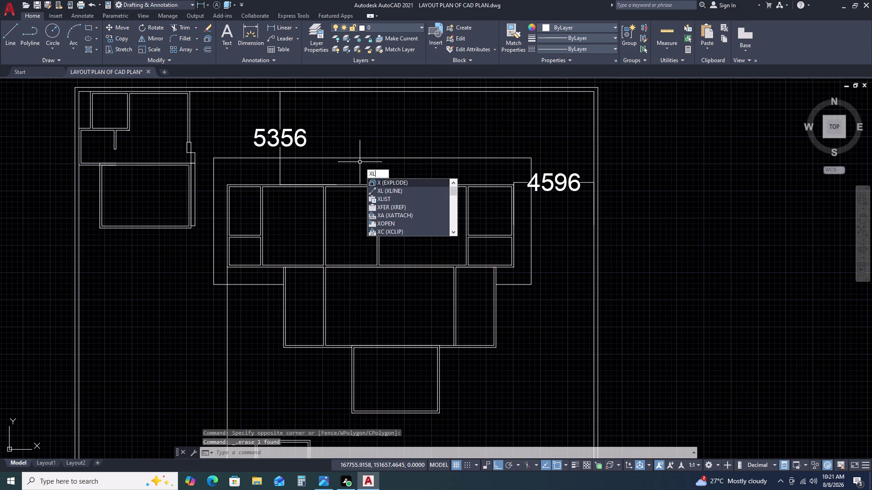
key(space)
text(V)
key(space)
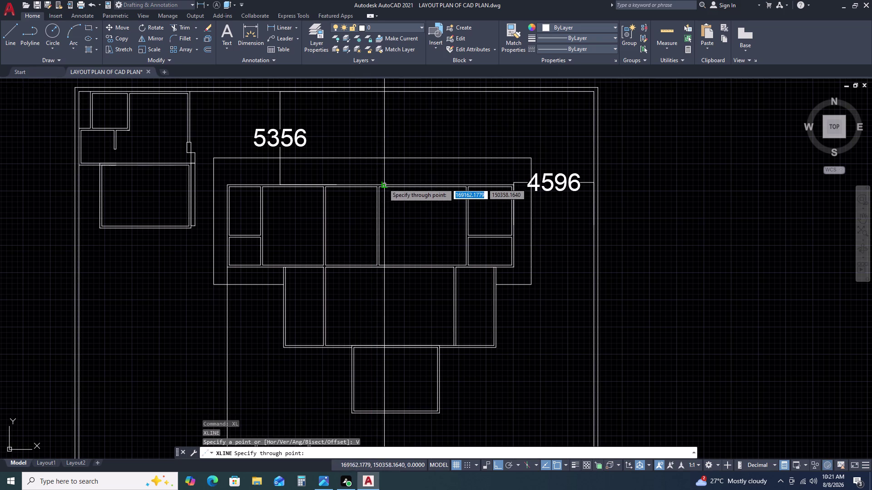
scroll(up, 3)
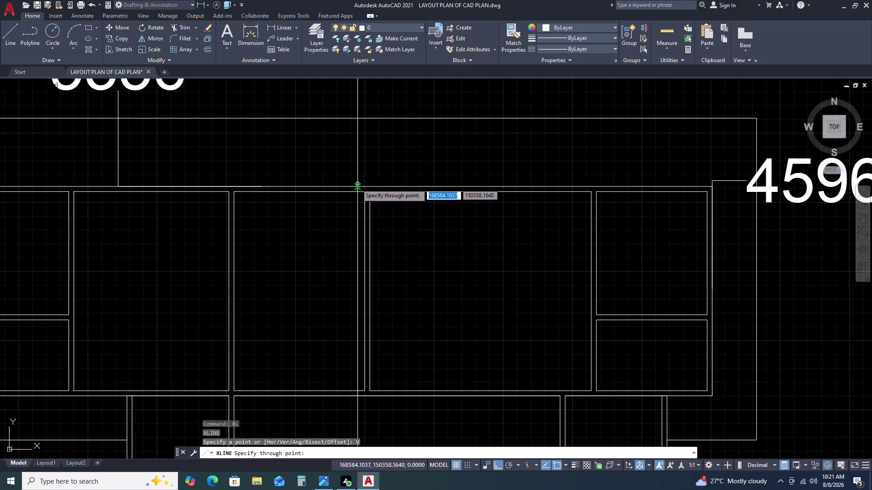
click(350, 185)
scroll(down, 3)
key(Escape)
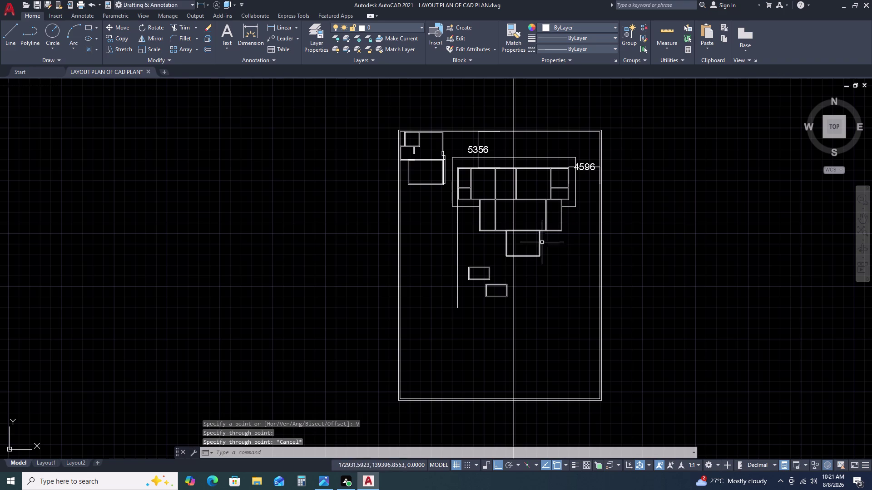
Pan to the whole site plan and begin a selection window around the lower rooms.
scroll(up, 3)
middle_drag(482, 227, 481, 220)
middle_click(481, 218)
scroll(down, 3)
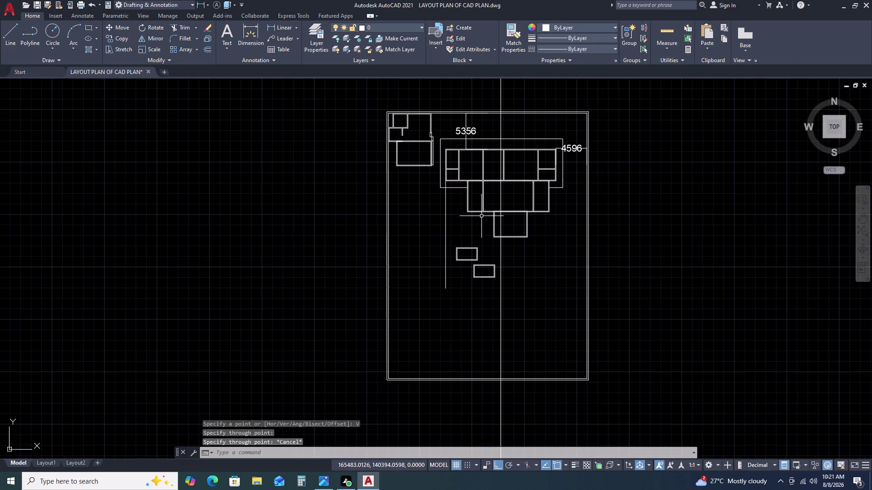
scroll(up, 3)
click(449, 162)
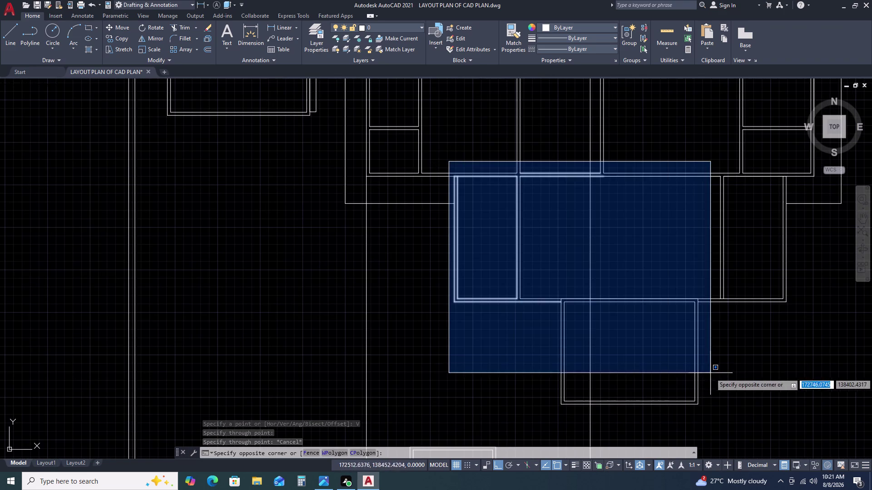
Move the 19 selected lower room objects 615 units left from a wall-corner base point.
click(810, 414)
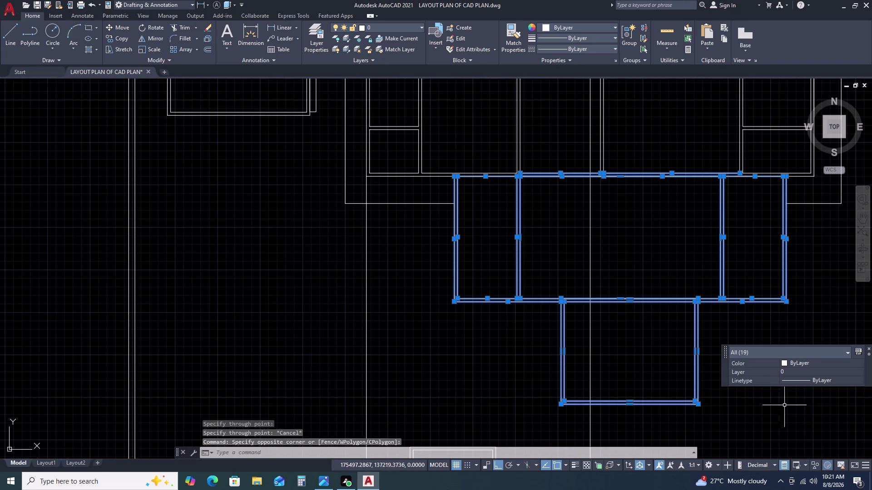
text(M)
key(space)
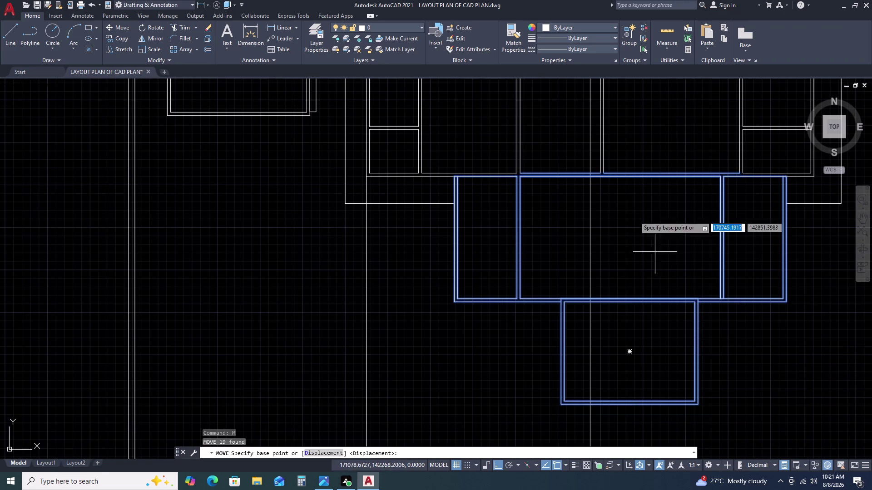
scroll(up, 3)
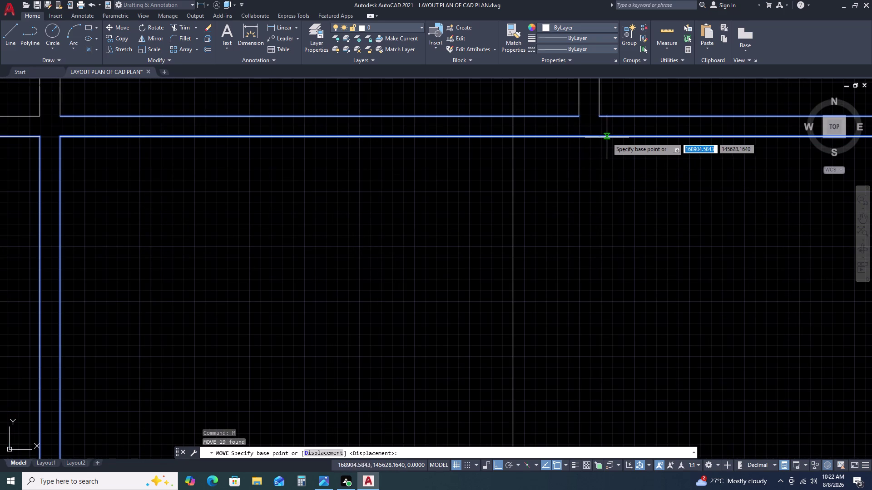
scroll(down, 3)
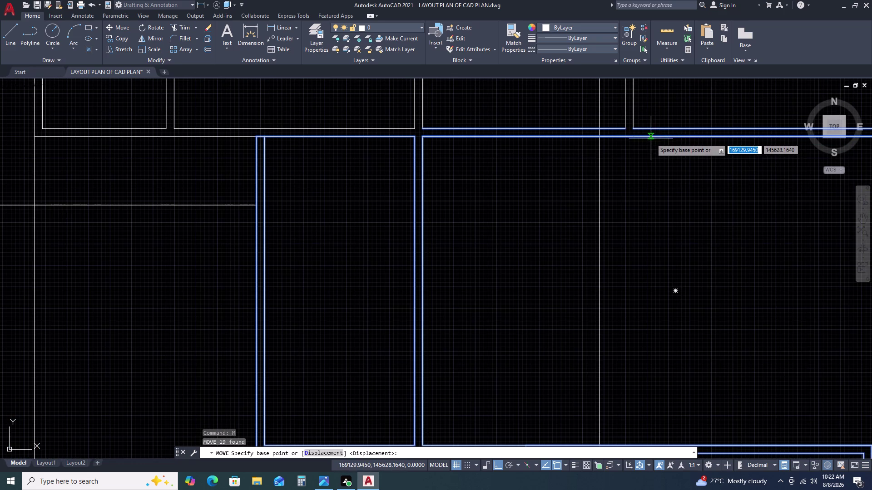
scroll(down, 3)
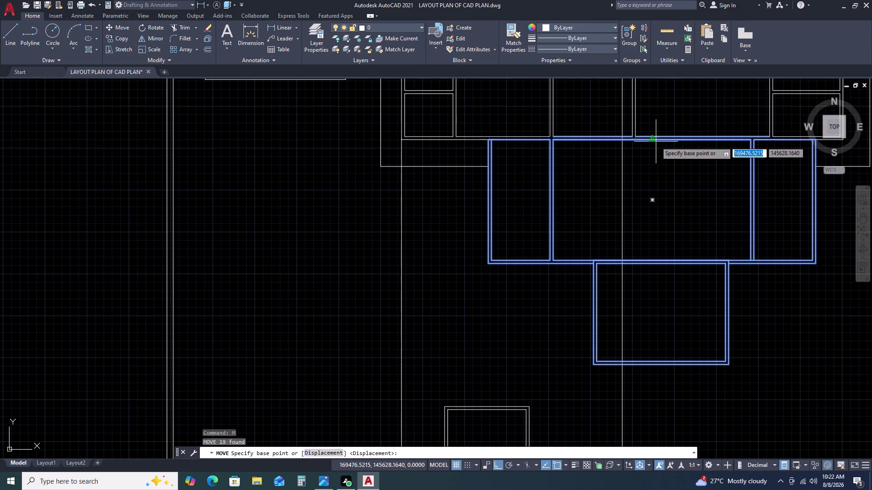
click(652, 141)
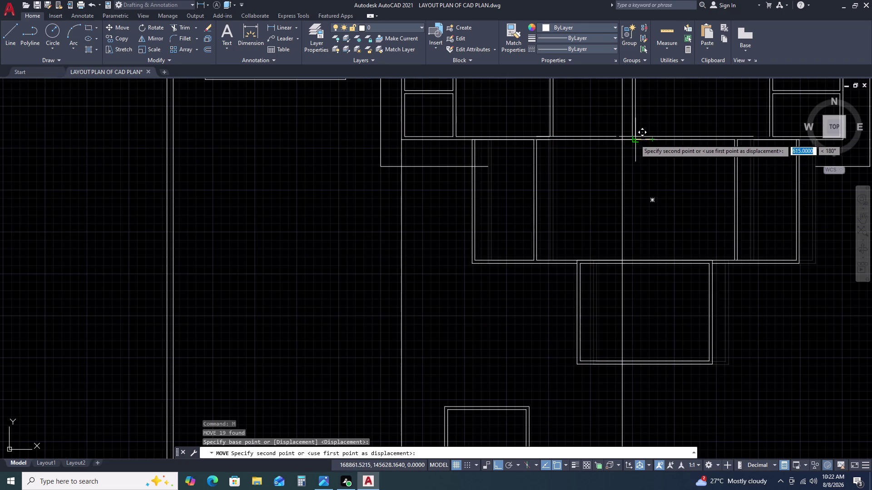
click(622, 142)
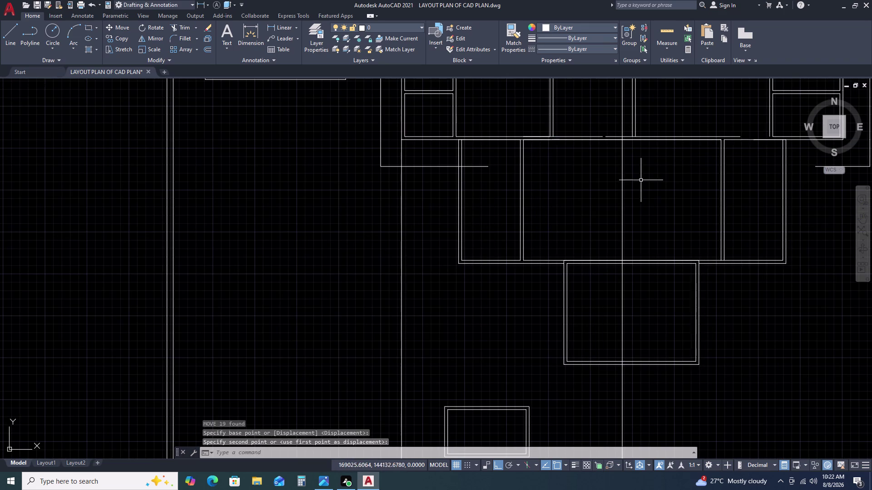
scroll(down, 3)
key(Escape)
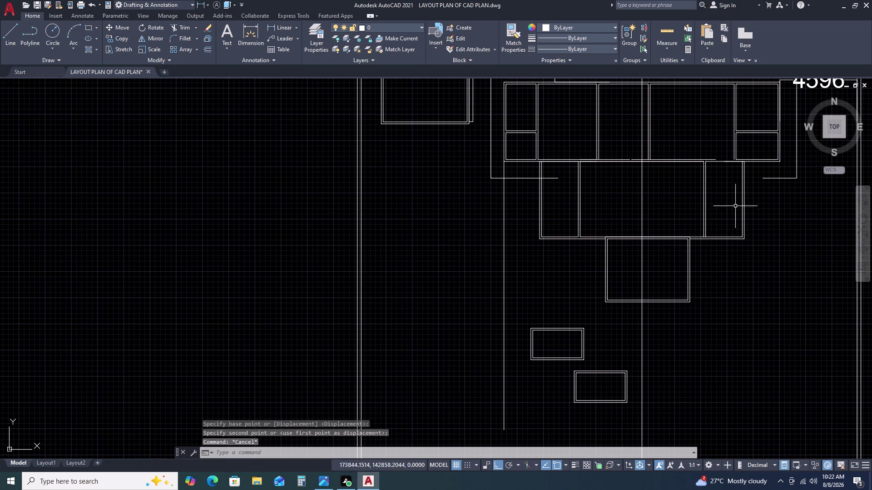
Pan to the block junction and cancel an accidental Fillet command.
middle_drag(769, 174, 692, 213)
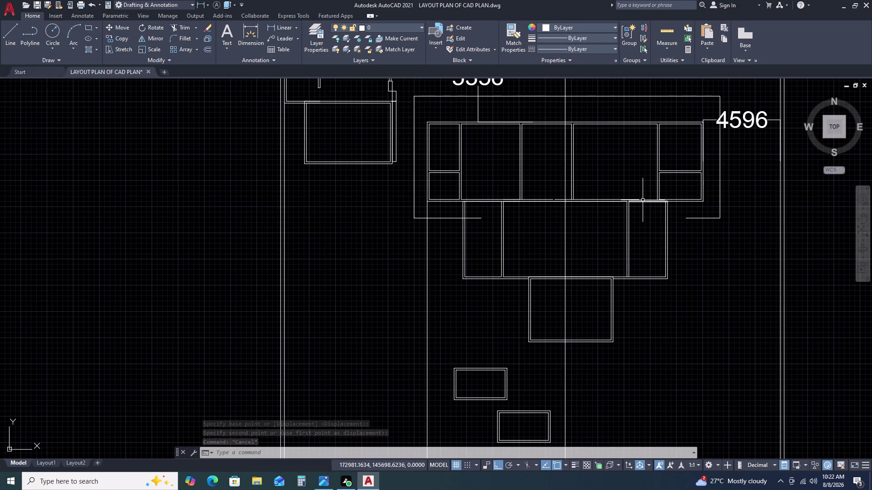
text(F)
key(space)
key(Escape)
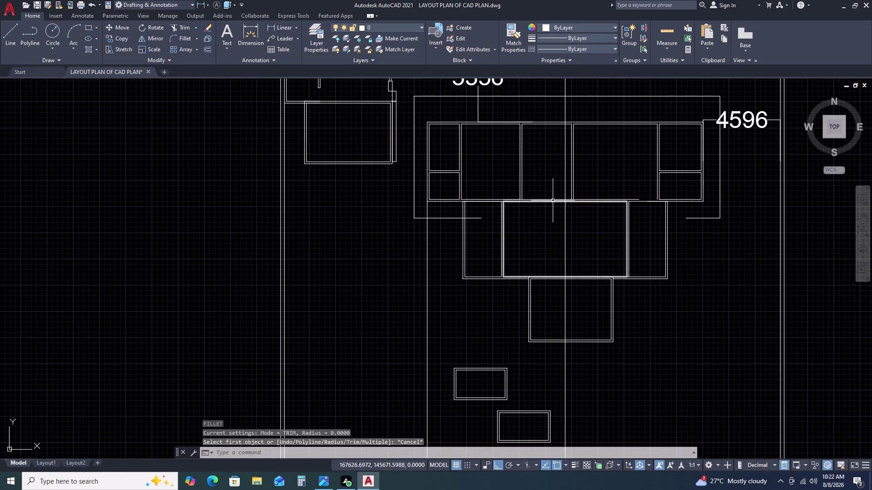
scroll(up, 3)
Extend the junction wall lines using a fence selection.
key(e)
text(X)
key(space)
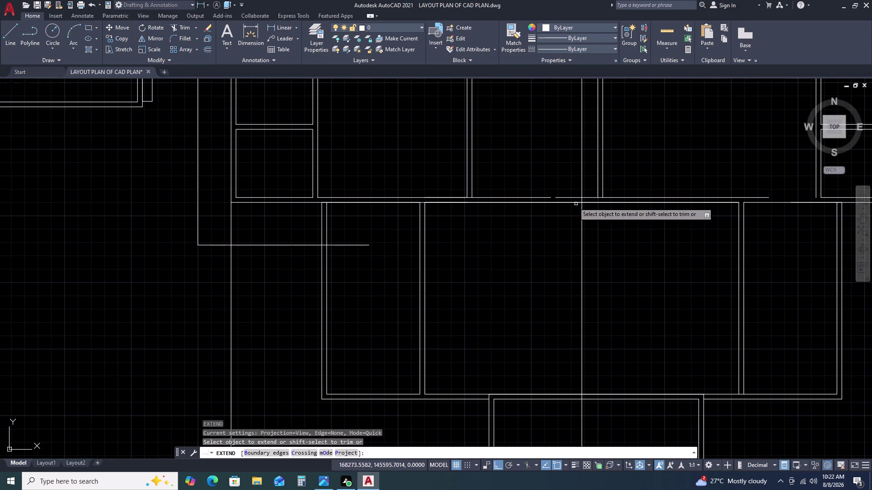
click(564, 199)
click(719, 195)
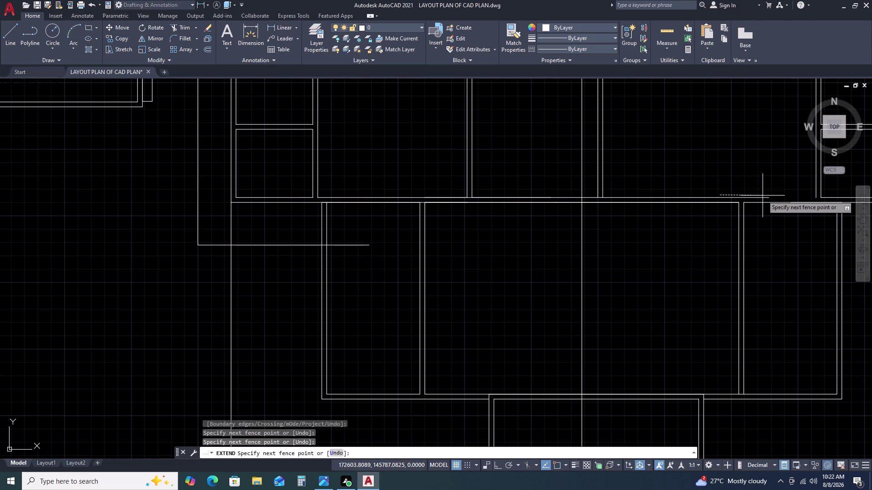
double_click(763, 195)
click(760, 198)
scroll(down, 3)
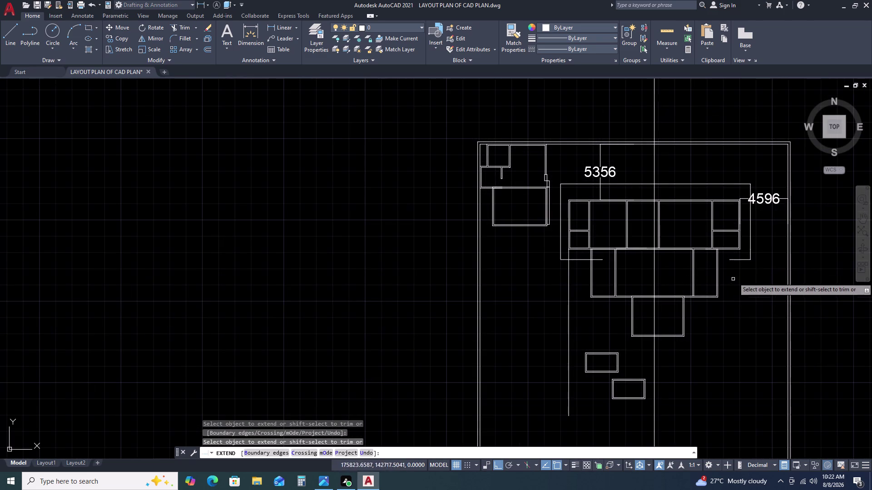
double_click(732, 258)
double_click(730, 267)
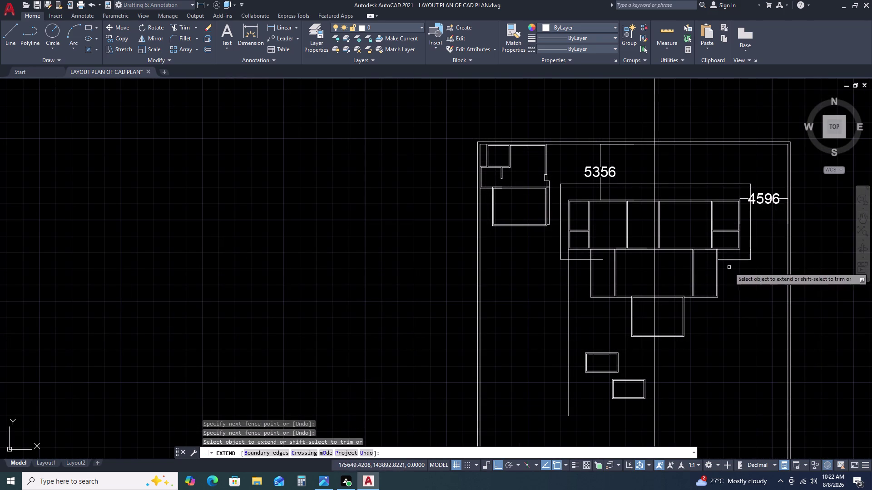
scroll(up, 3)
key(Escape)
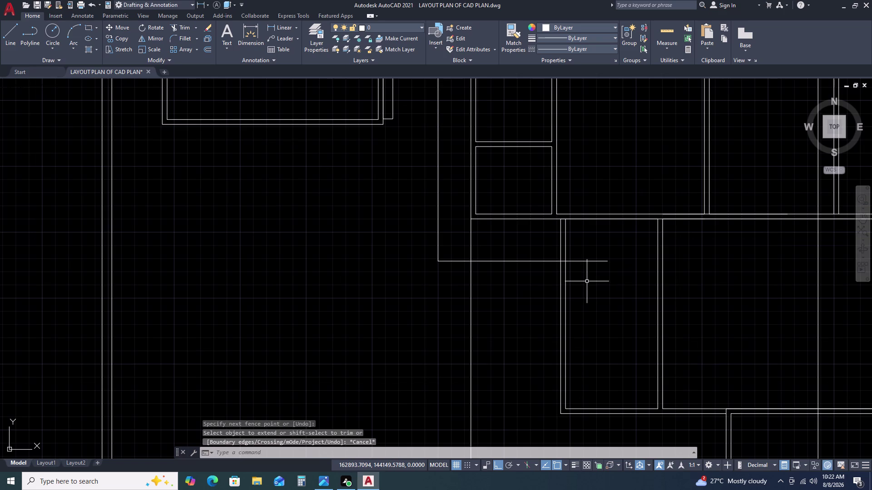
Start a stray text box, then cancel it and the stray selection.
text(T)
key(space)
click(584, 249)
key(Escape)
click(576, 284)
key(Escape)
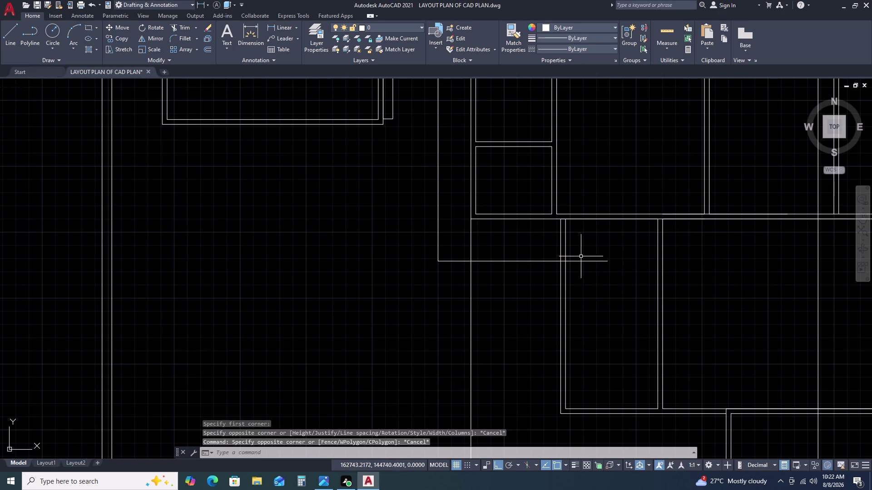
Trim the overhanging wall segments at the junction.
text(TR)
key(space)
double_click(586, 251)
click(585, 268)
scroll(up, 3)
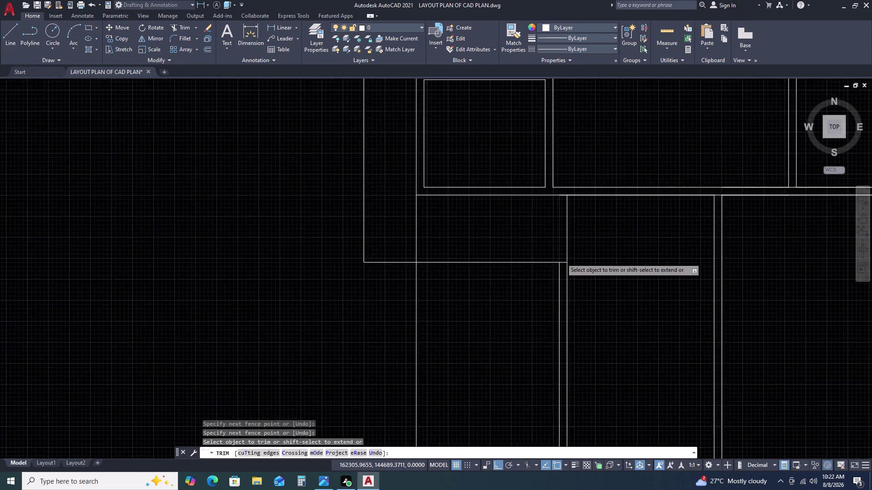
double_click(560, 255)
click(560, 295)
scroll(down, 3)
key(Escape)
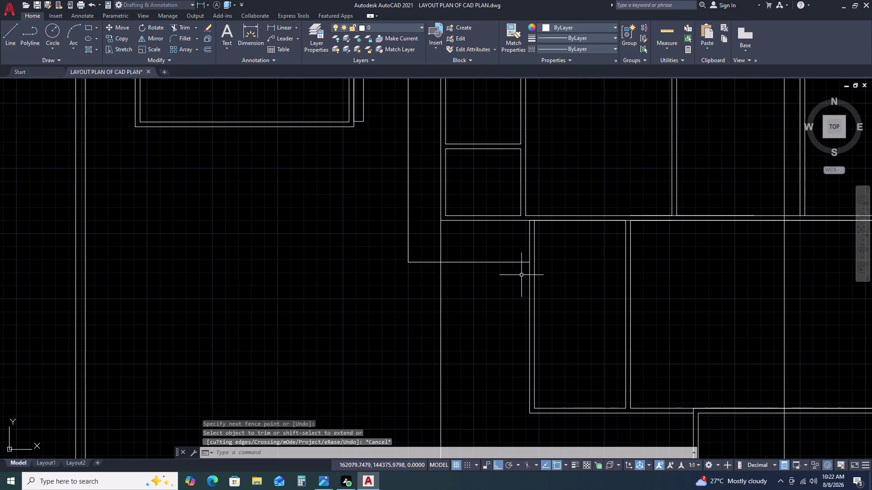
Select the two leftover wall line pieces.
scroll(down, 3)
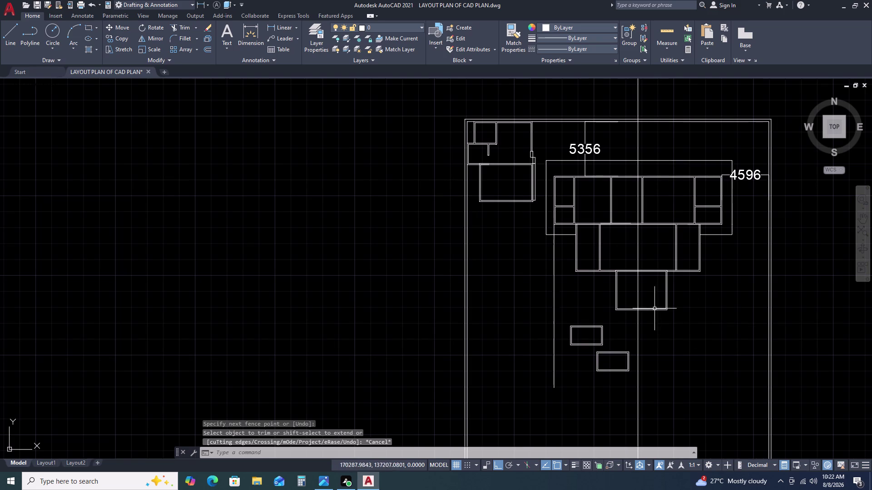
click(599, 214)
click(634, 233)
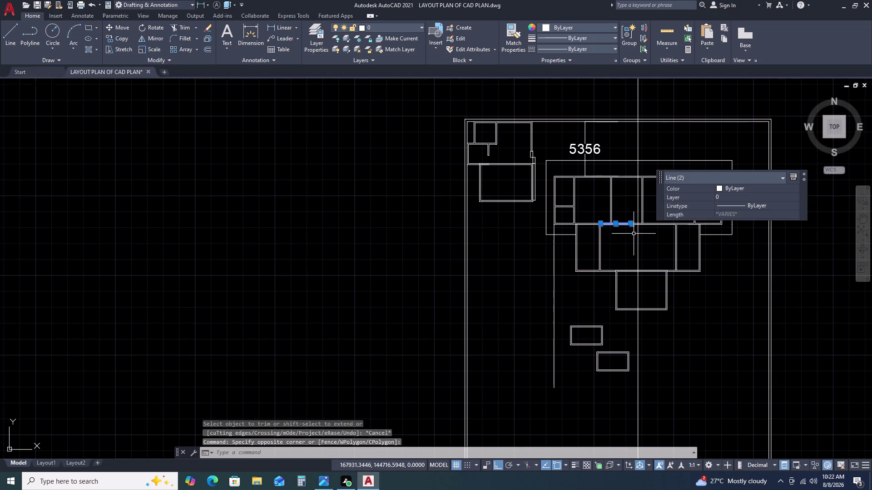
key(Delete)
scroll(up, 3)
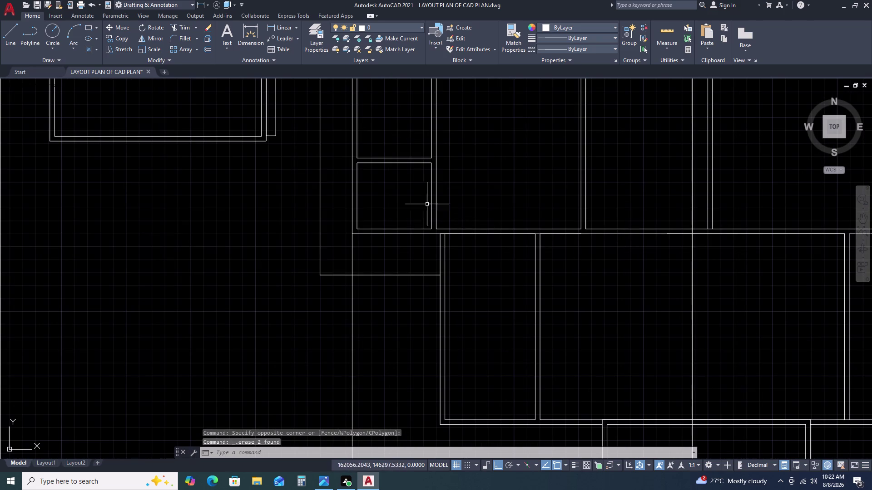
click(416, 201)
double_click(665, 255)
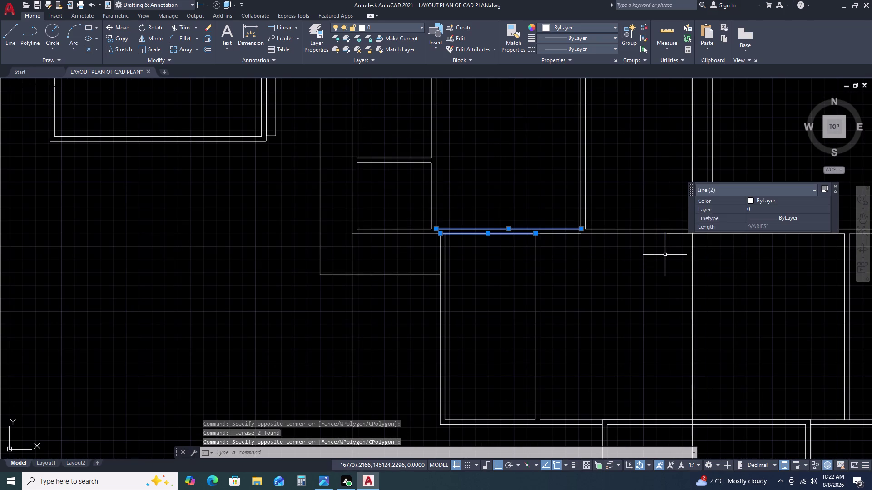
key(Delete)
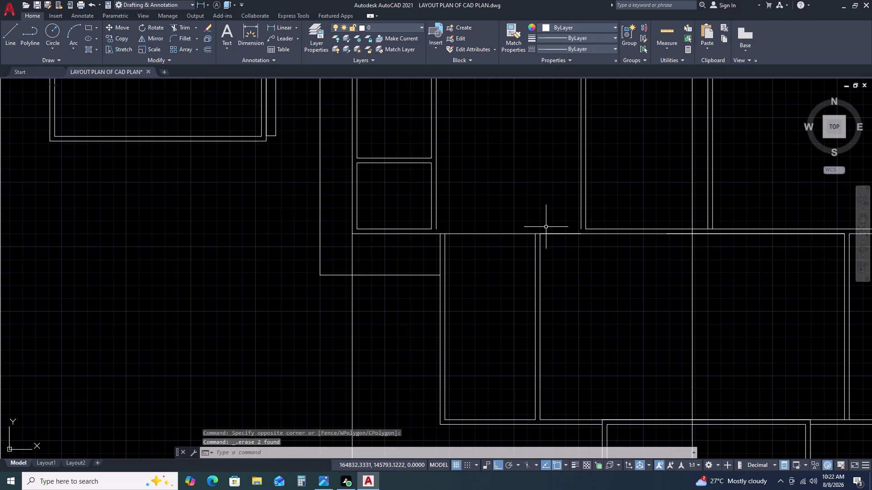
text(L)
key(space)
click(439, 229)
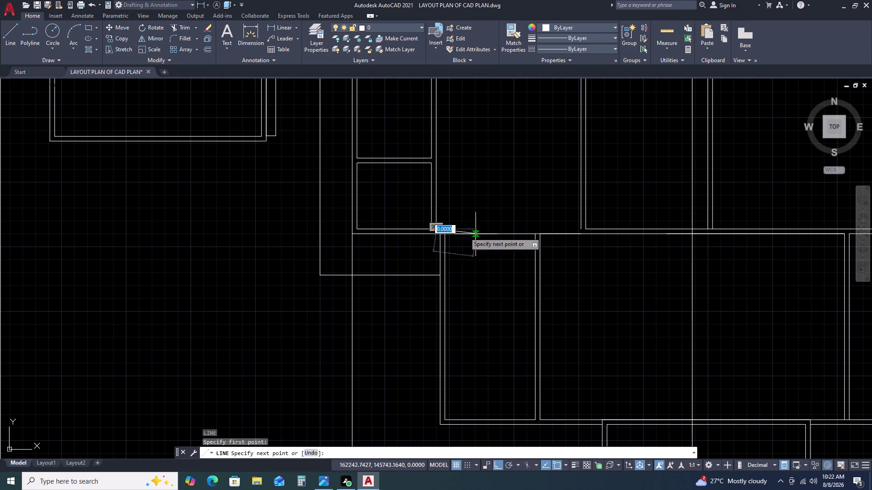
click(581, 230)
key(Escape)
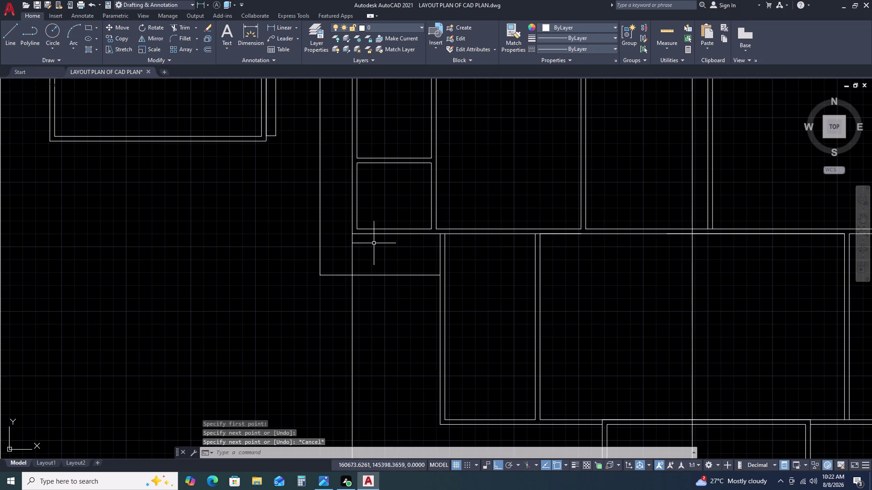
scroll(down, 3)
middle_drag(781, 258, 453, 212)
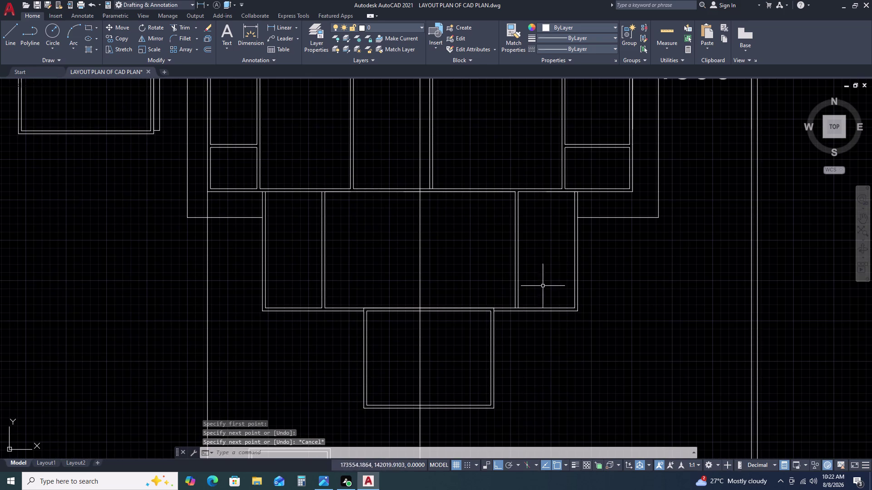
scroll(down, 3)
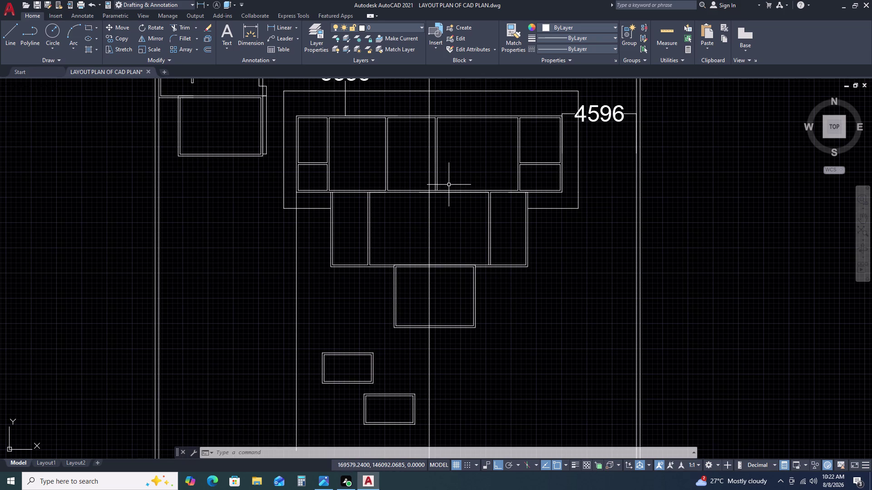
middle_drag(470, 325, 494, 255)
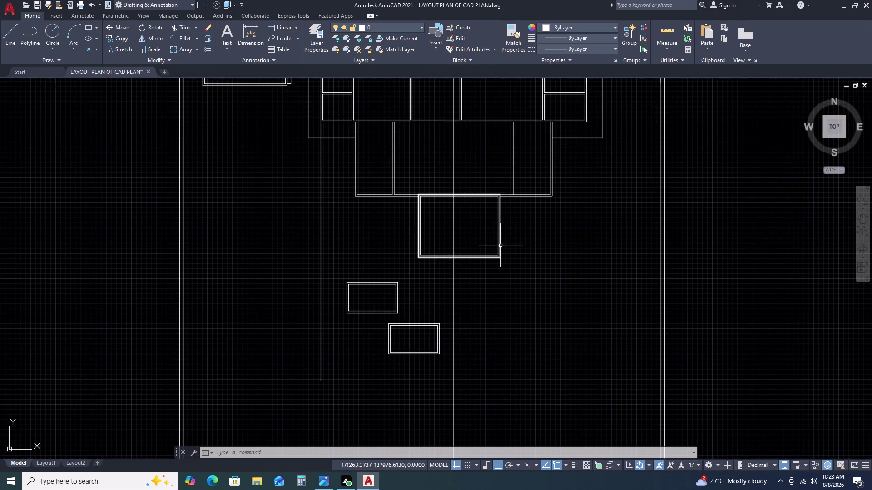
scroll(down, 3)
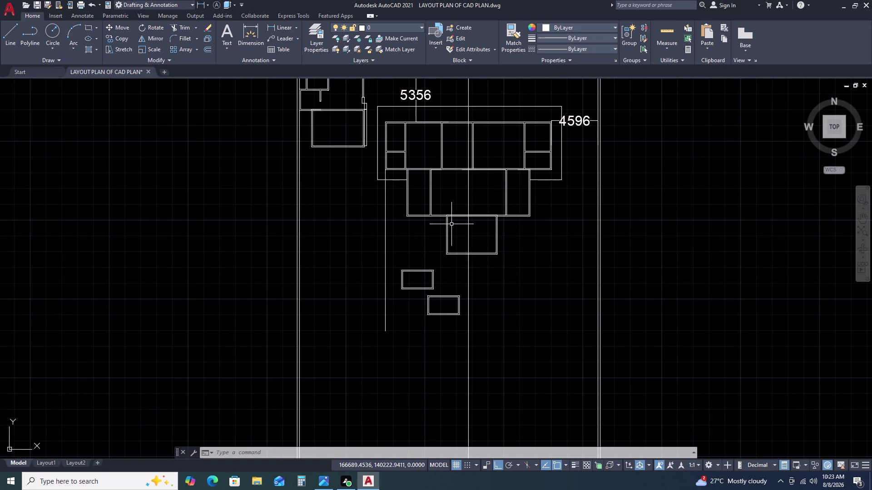
scroll(up, 3)
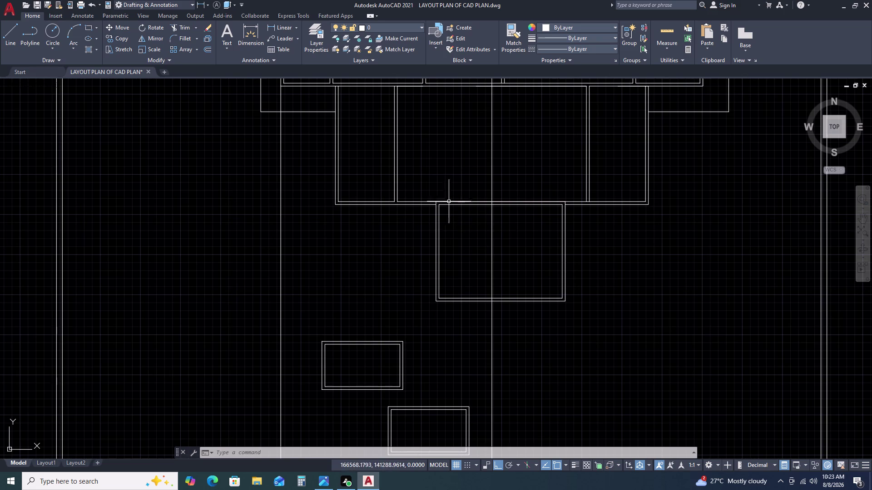
scroll(down, 3)
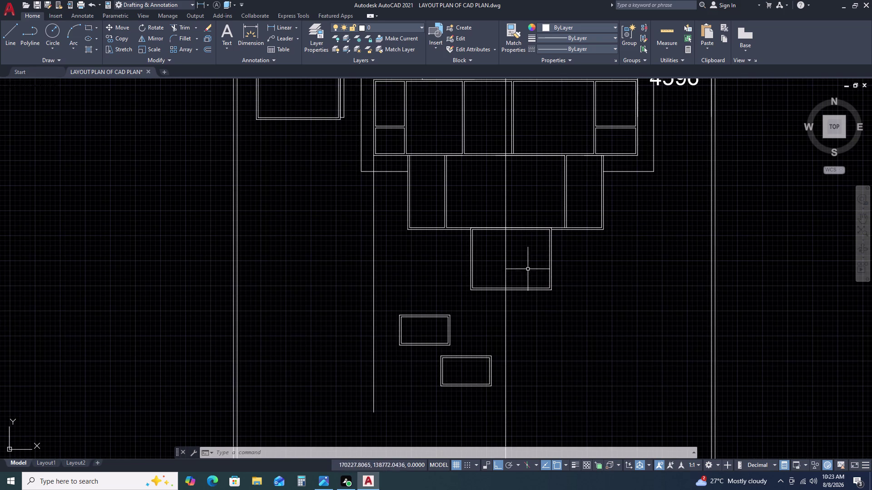
double_click(583, 269)
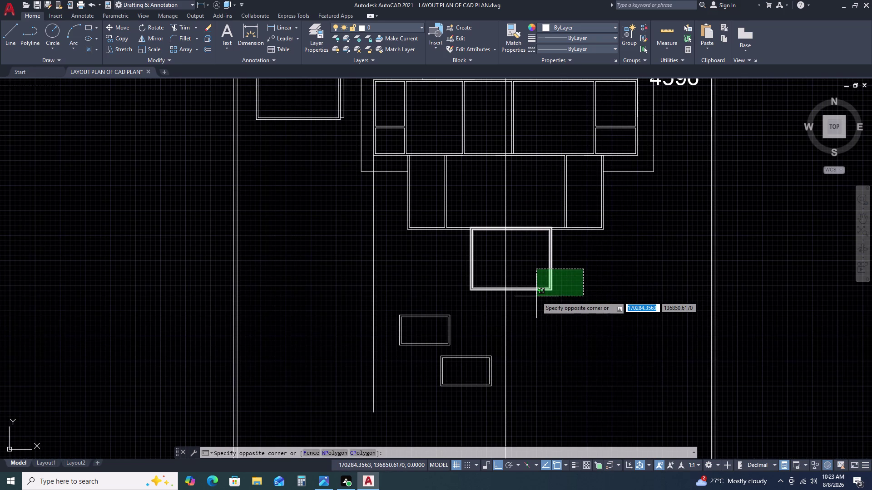
Select the room's outer and inner outlines.
key(Escape)
scroll(down, 3)
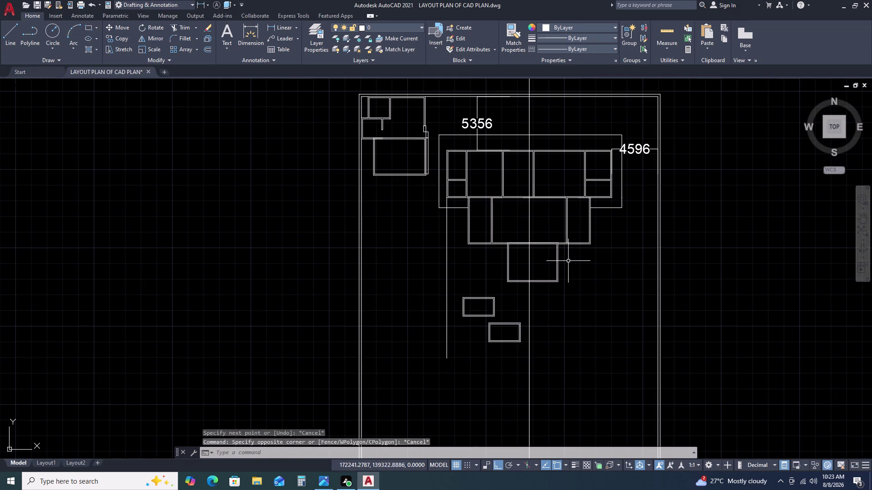
click(568, 261)
click(547, 295)
scroll(up, 3)
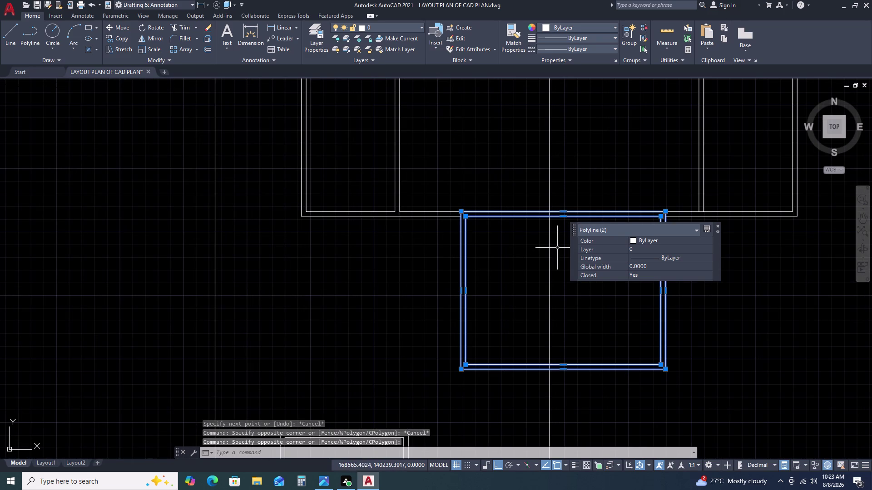
Move the room from its top edge to snap against the main block's bottom edge.
text(M)
key(space)
scroll(up, 3)
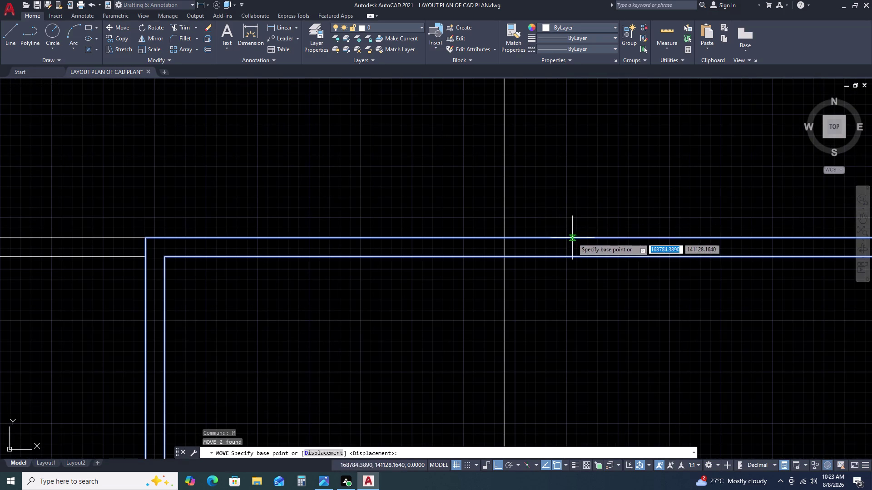
double_click(559, 237)
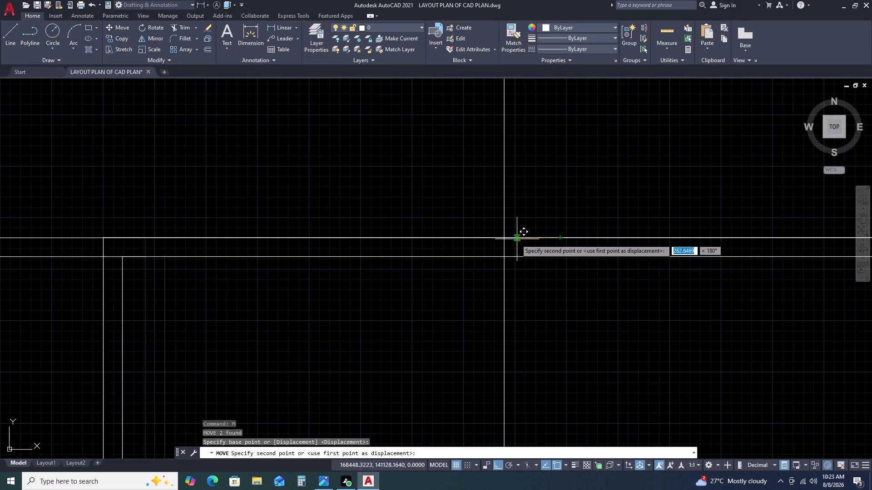
double_click(502, 239)
scroll(down, 3)
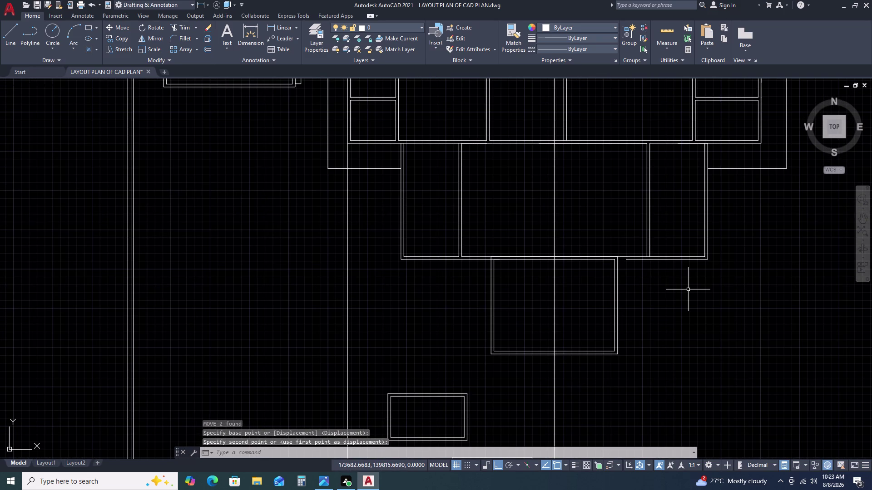
key(Escape)
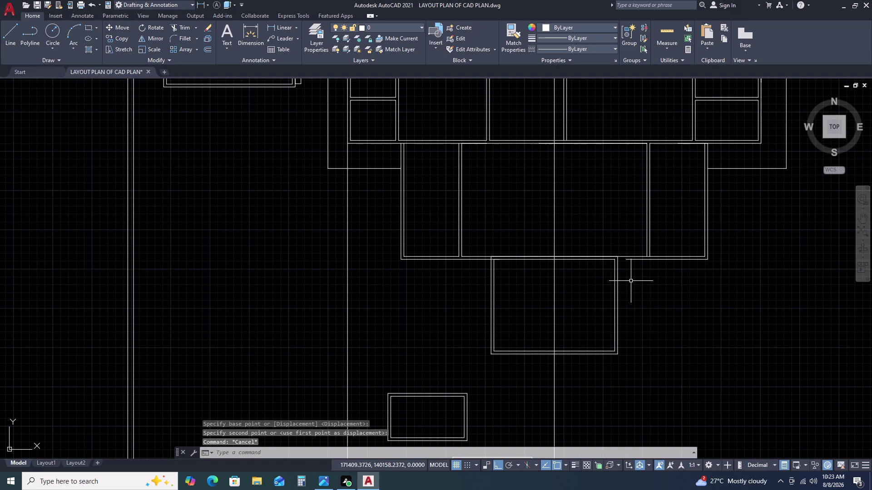
scroll(down, 3)
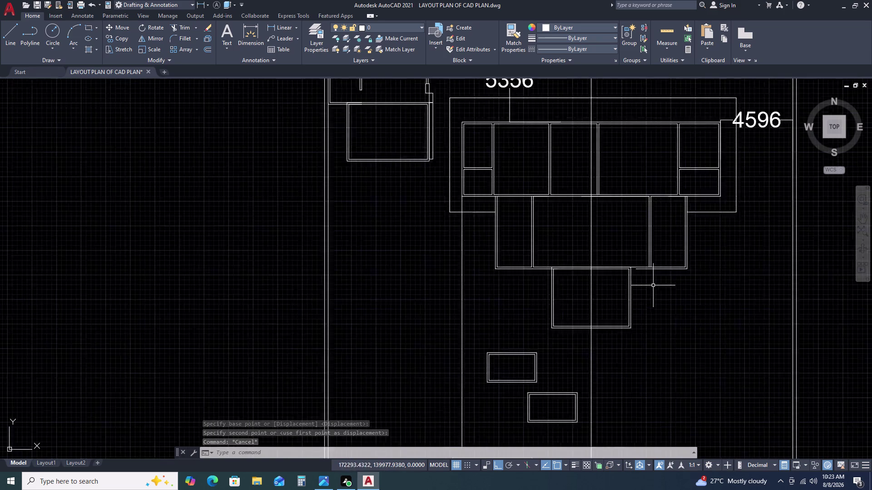
scroll(down, 3)
scroll(up, 3)
scroll(down, 3)
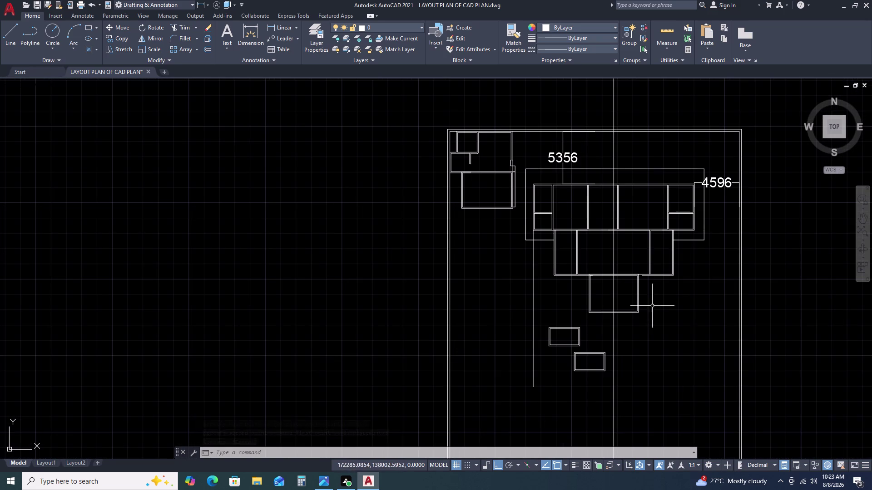
scroll(up, 3)
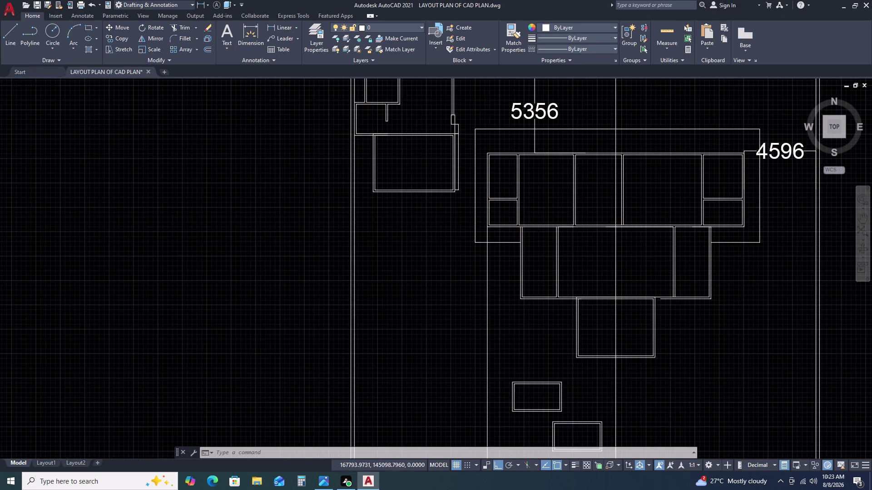
Start a linear dimension (DLI) between two points on the block's lower edge.
text(DLI)
key(space)
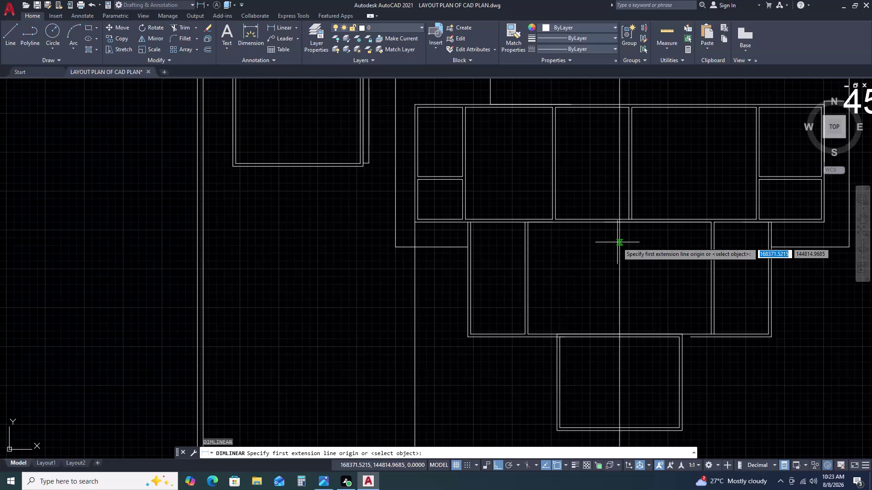
middle_drag(628, 346, 609, 309)
middle_click(608, 306)
scroll(up, 3)
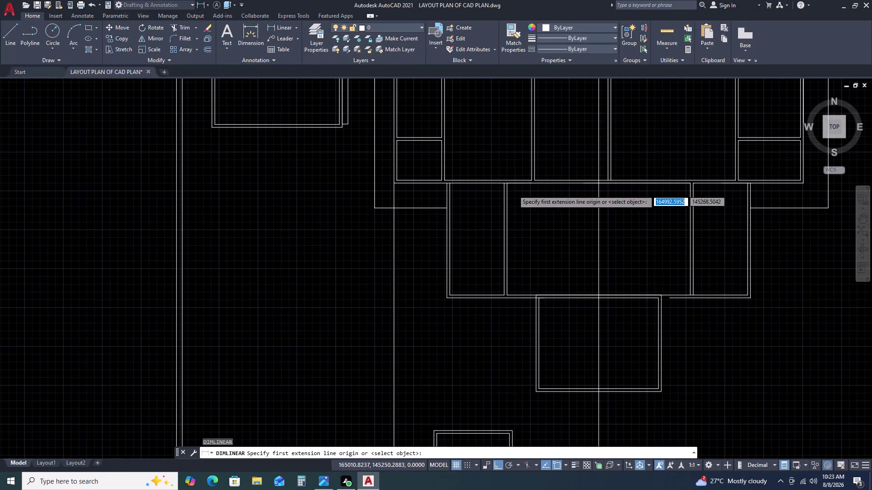
click(498, 175)
scroll(down, 3)
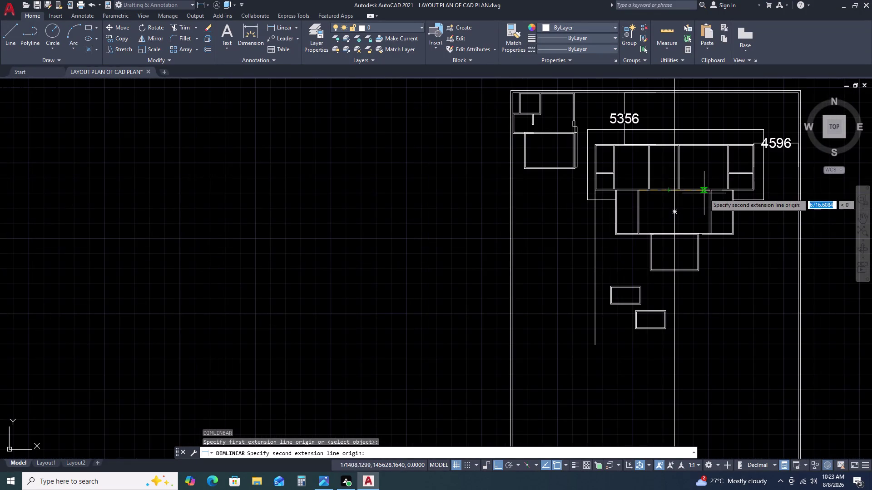
scroll(up, 3)
double_click(715, 183)
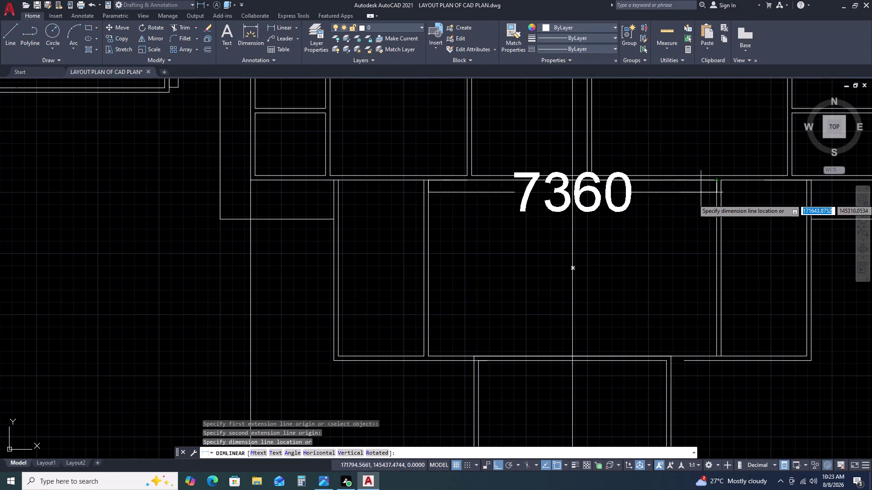
Place the 7360 dimension line below the lower room.
scroll(down, 3)
scroll(down, 3)
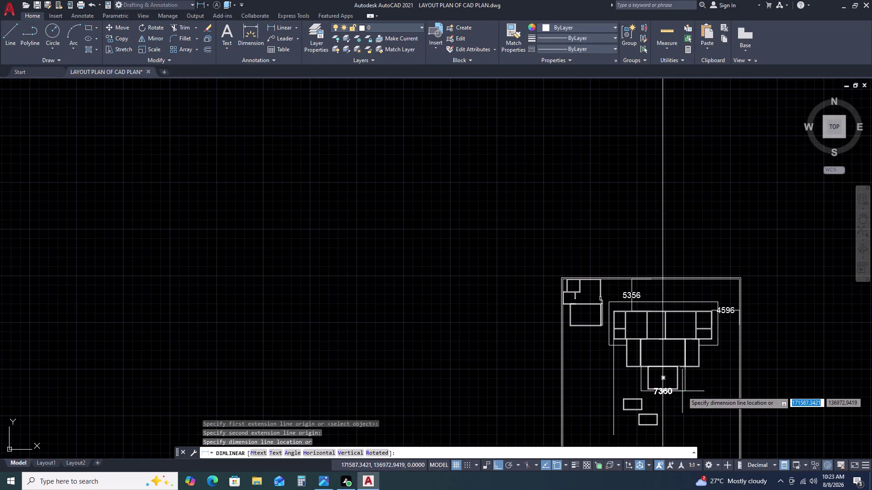
middle_drag(686, 406, 677, 349)
middle_drag(677, 342, 675, 337)
scroll(up, 3)
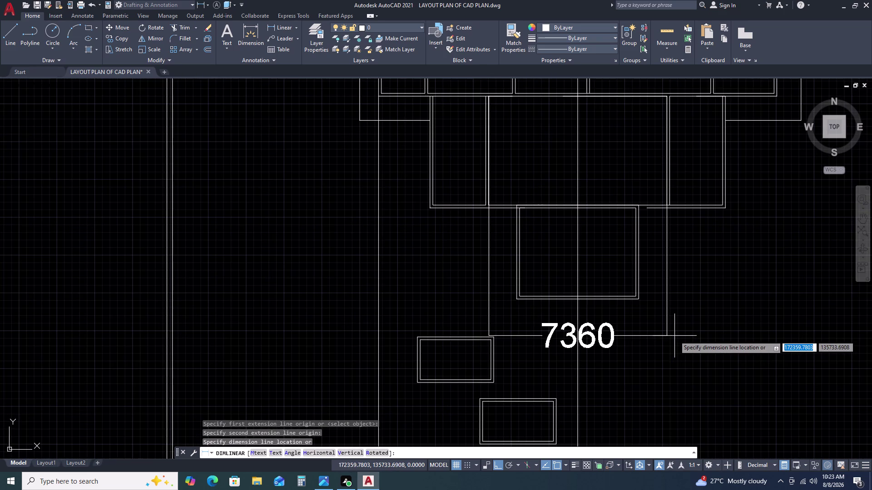
click(676, 334)
scroll(down, 3)
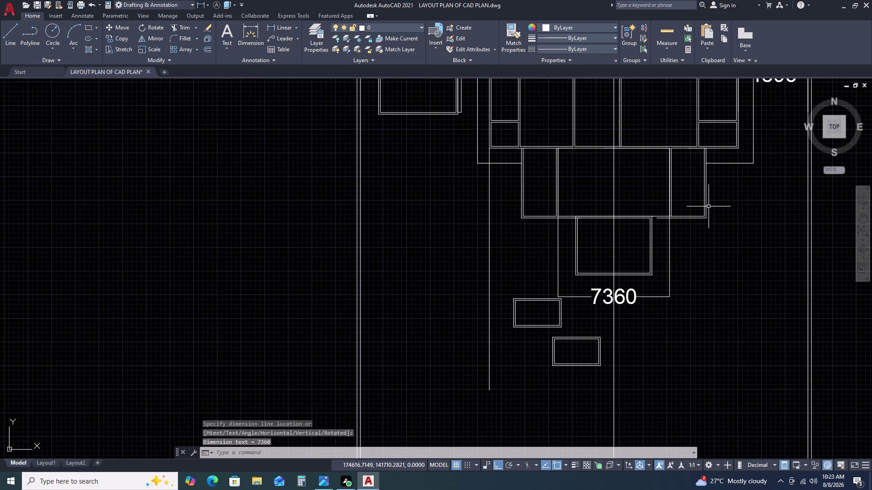
scroll(up, 3)
Start EXTEND with a fence across the lines, then cancel it.
scroll(up, 3)
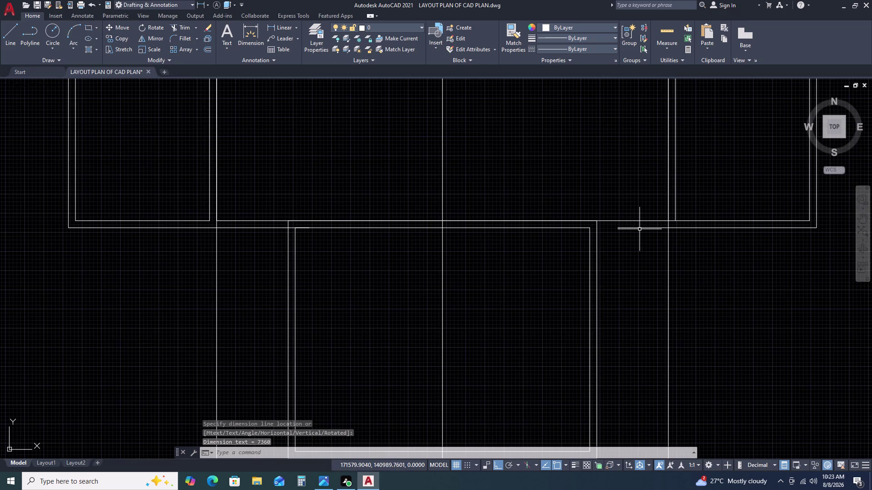
text(EX)
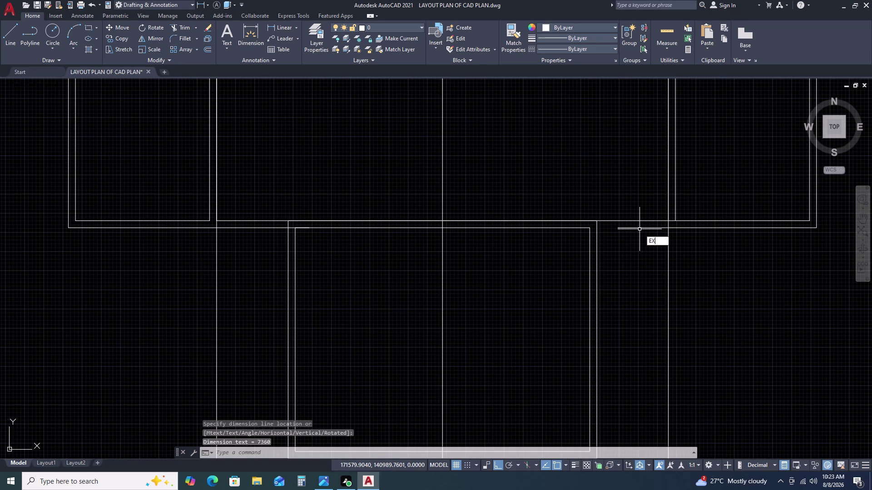
key(space)
double_click(637, 226)
click(628, 239)
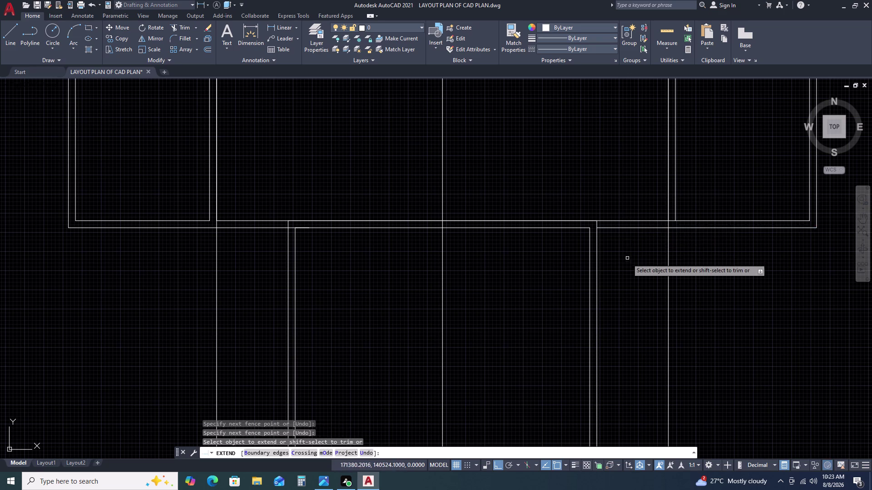
scroll(down, 3)
key(Escape)
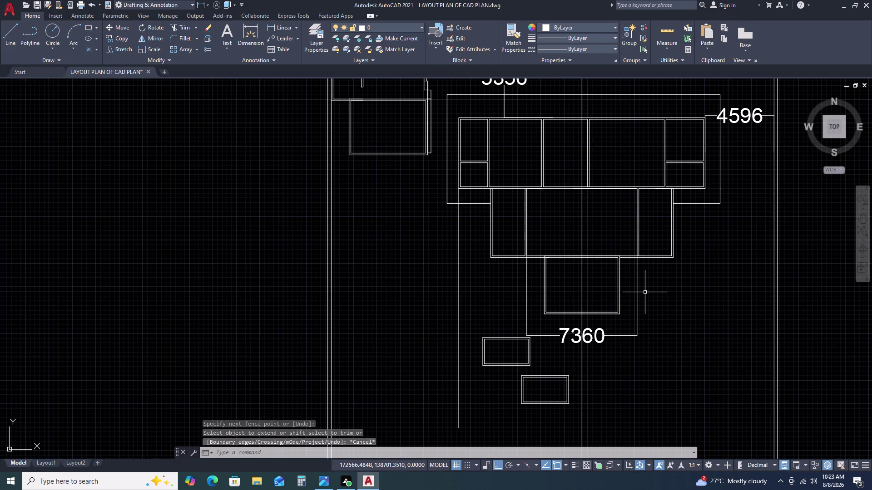
key(Escape)
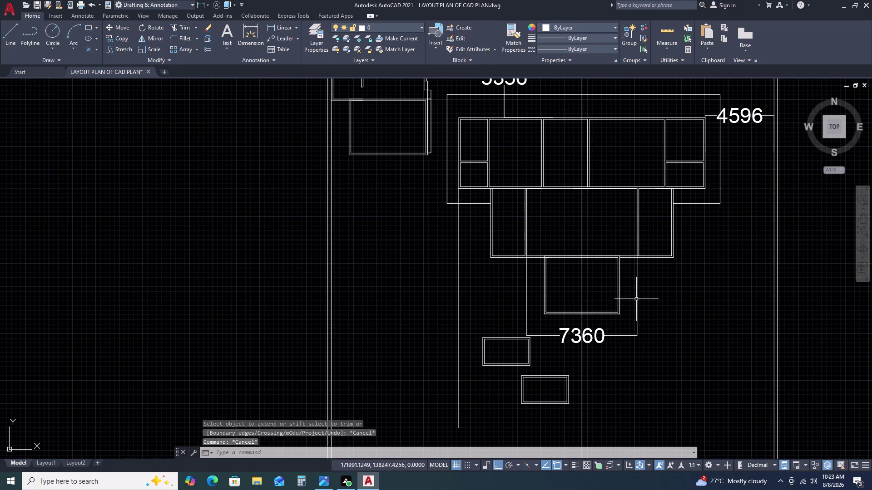
Select the 7360 dimension below the central room and delete it.
scroll(up, 3)
click(664, 298)
click(645, 336)
double_click(637, 313)
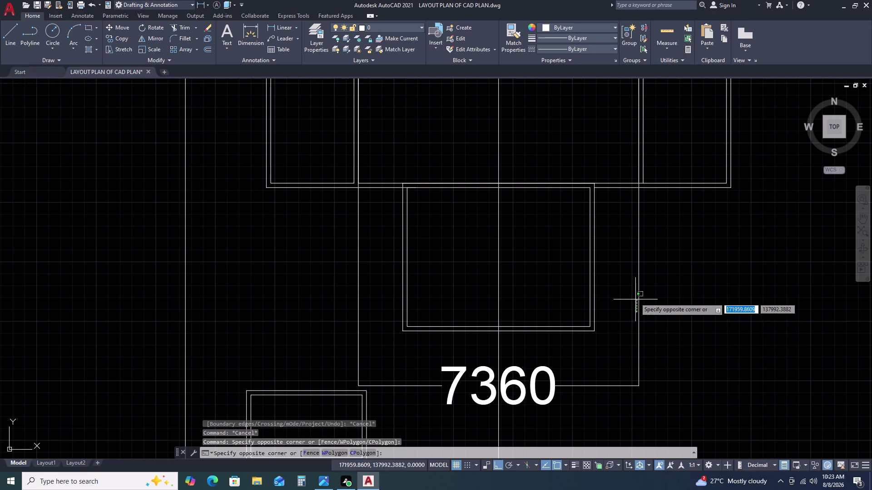
click(634, 287)
click(634, 284)
double_click(645, 290)
click(631, 294)
click(648, 272)
double_click(658, 253)
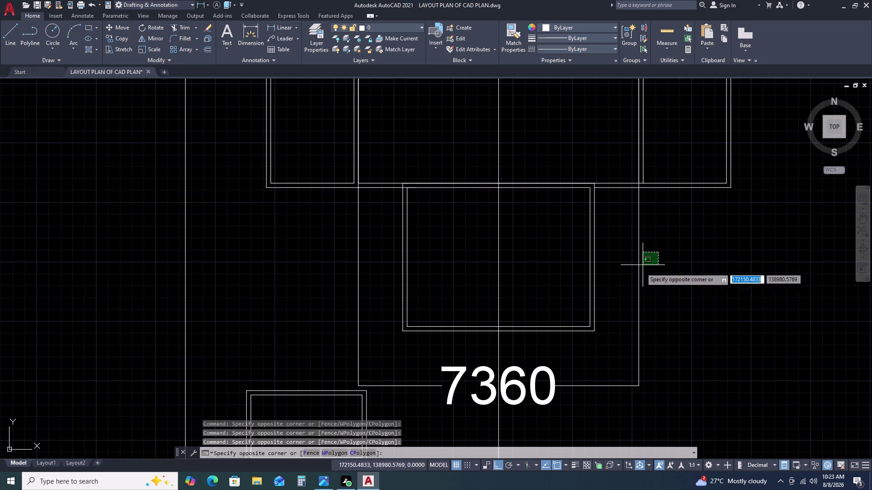
click(631, 288)
click(631, 290)
key(Delete)
key(Delete)
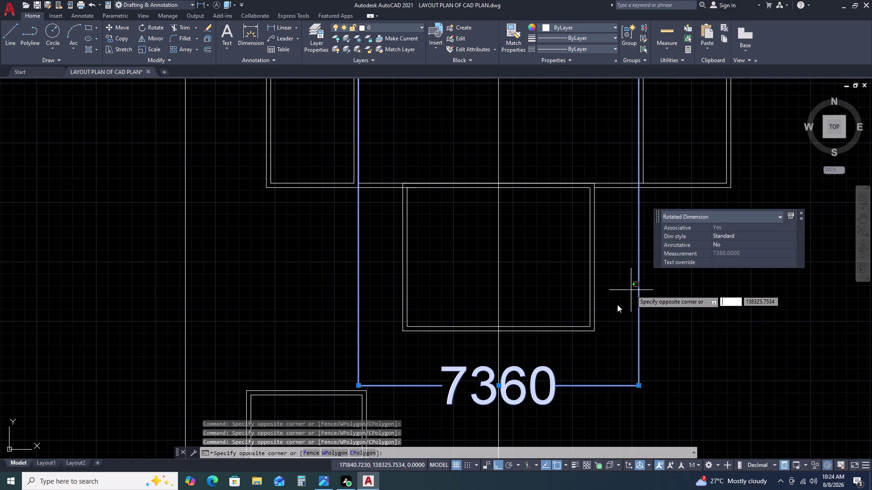
key(Delete)
key(Escape)
key(Delete)
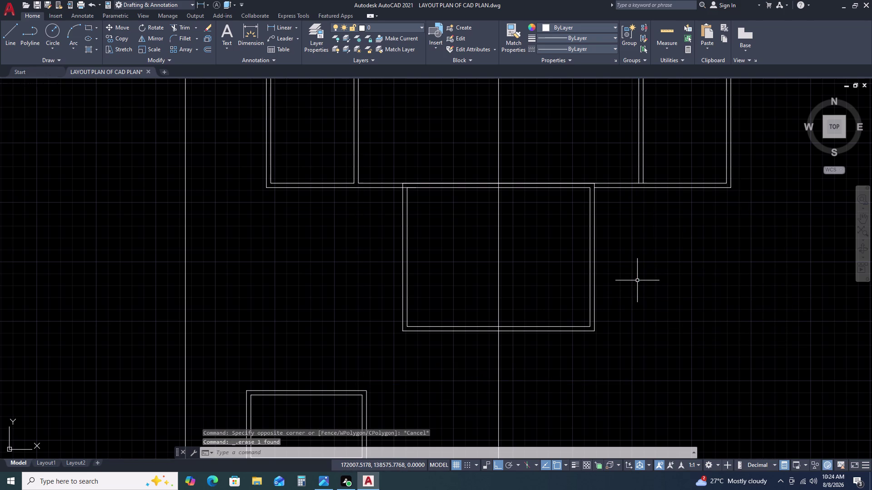
scroll(down, 3)
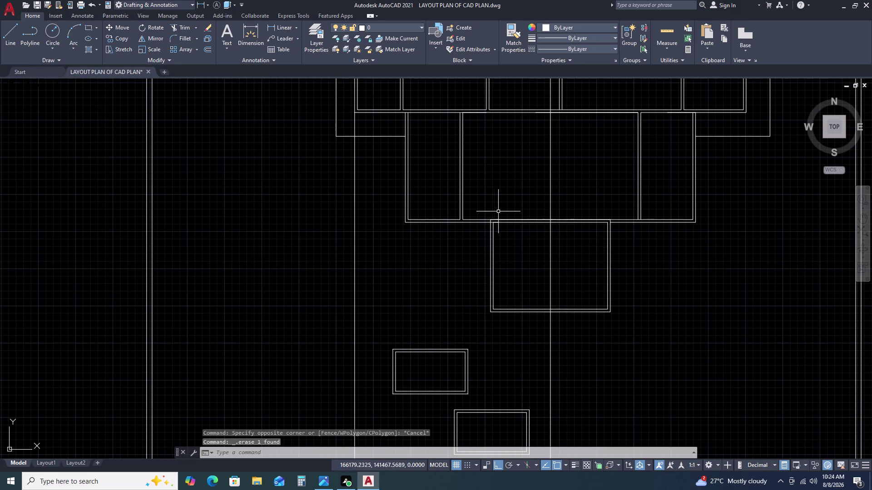
click(506, 219)
text(X)
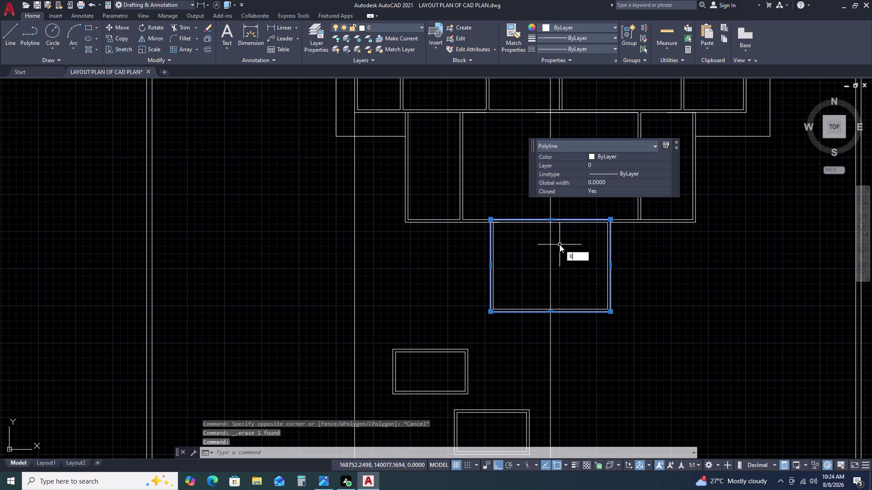
key(space)
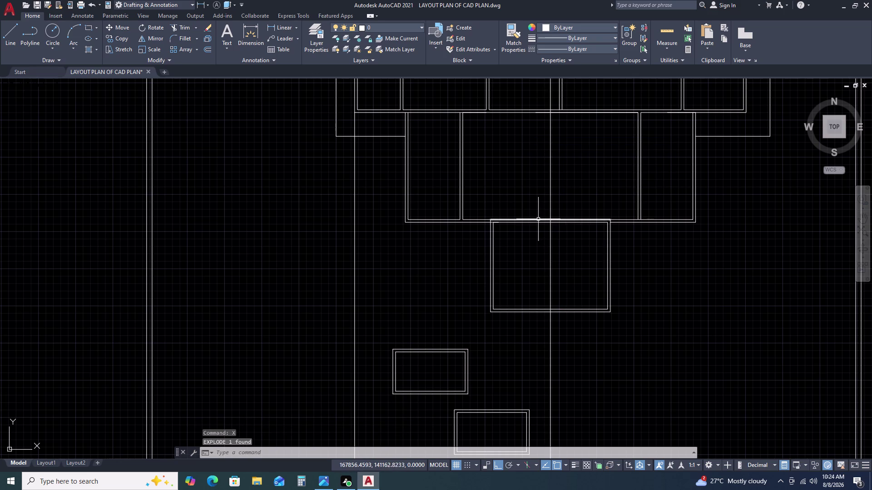
click(538, 220)
key(Delete)
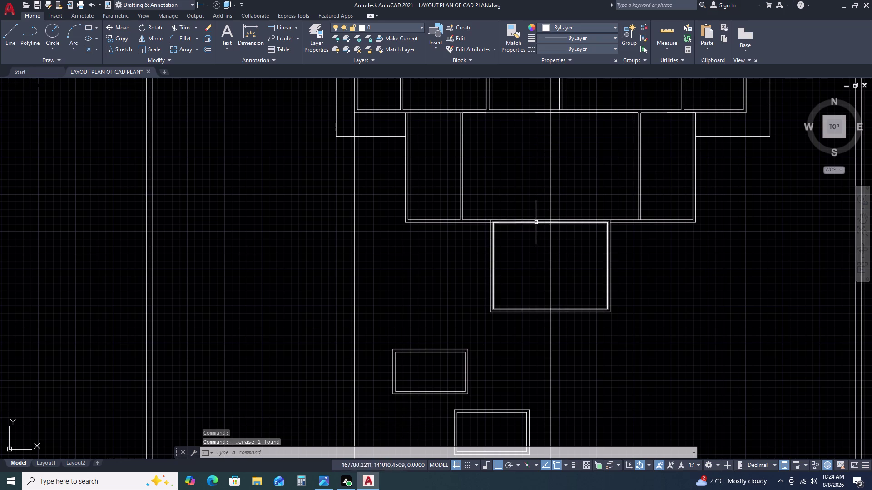
scroll(up, 3)
double_click(491, 207)
key(Delete)
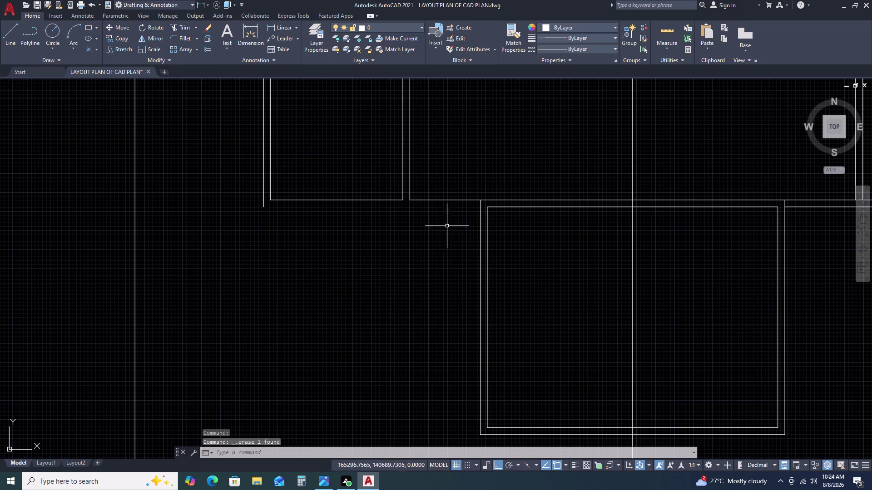
key(f)
key(space)
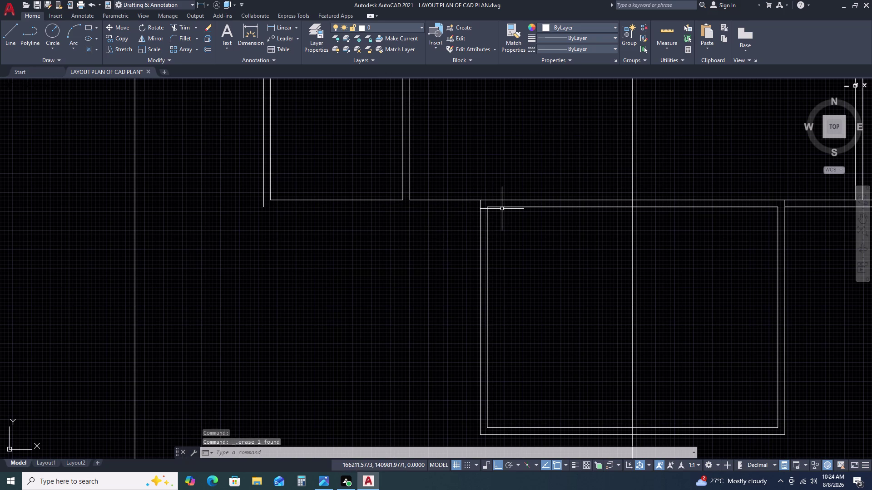
double_click(502, 207)
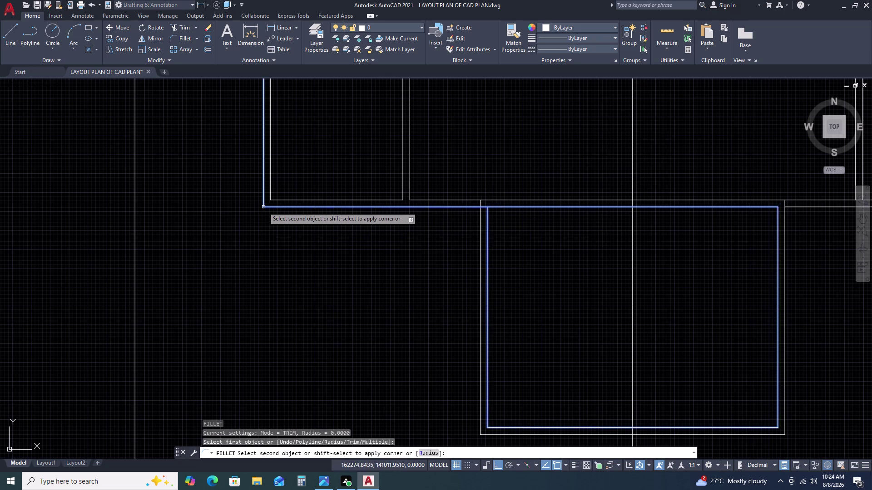
click(263, 207)
key(Escape)
text(TR)
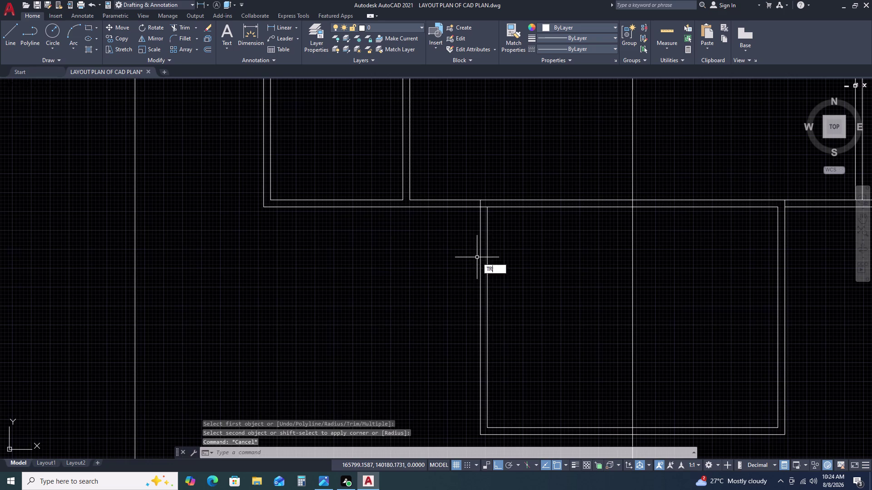
key(space)
scroll(up, 3)
click(485, 177)
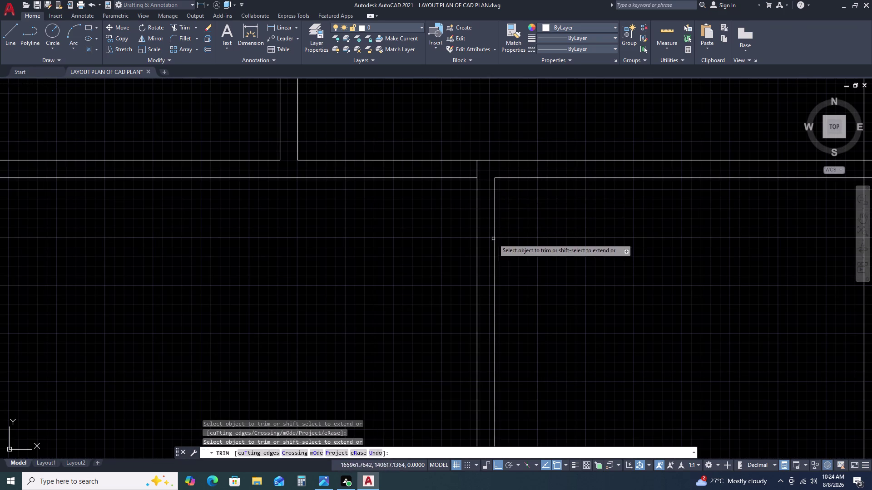
scroll(down, 3)
scroll(up, 3)
scroll(up, 3)
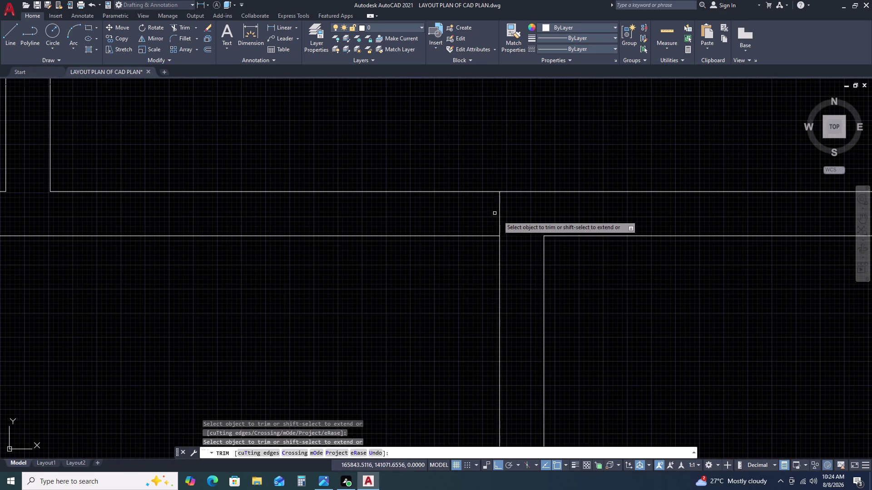
double_click(508, 218)
drag(481, 212, 476, 211)
drag(467, 210, 460, 210)
scroll(down, 3)
key(Escape)
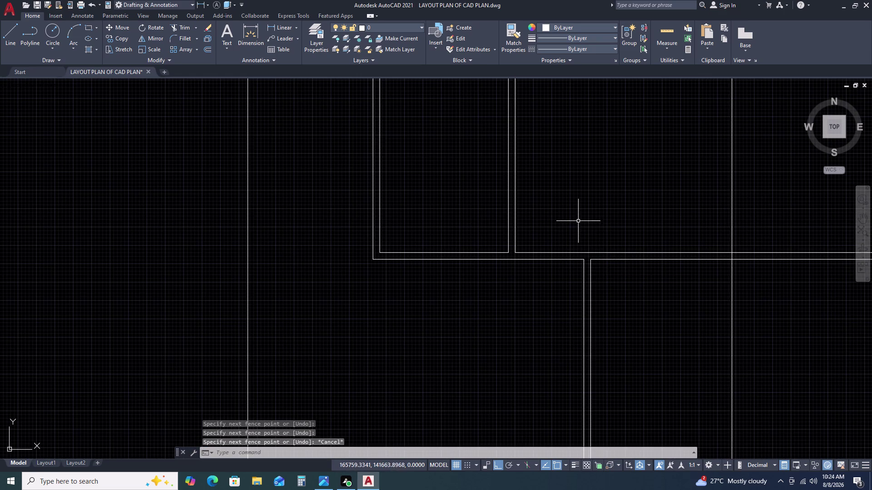
scroll(down, 3)
scroll(up, 3)
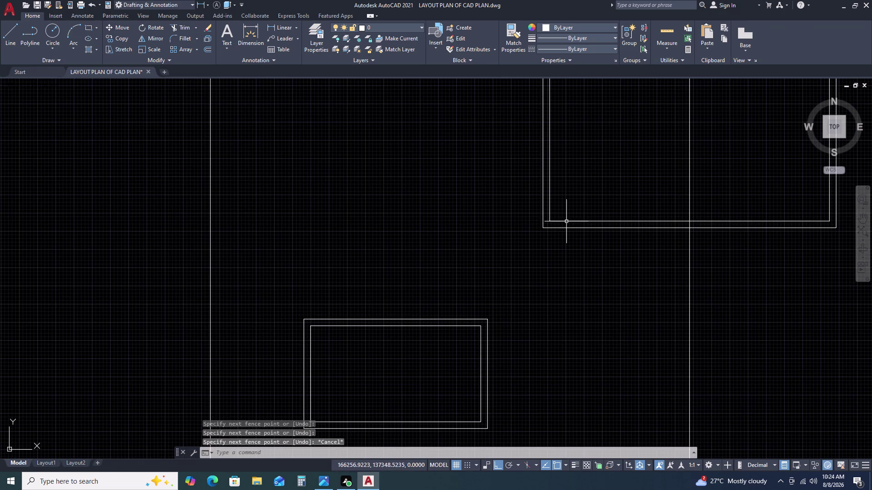
click(566, 222)
scroll(down, 3)
scroll(up, 3)
middle_drag(623, 262, 596, 265)
middle_drag(580, 265, 492, 265)
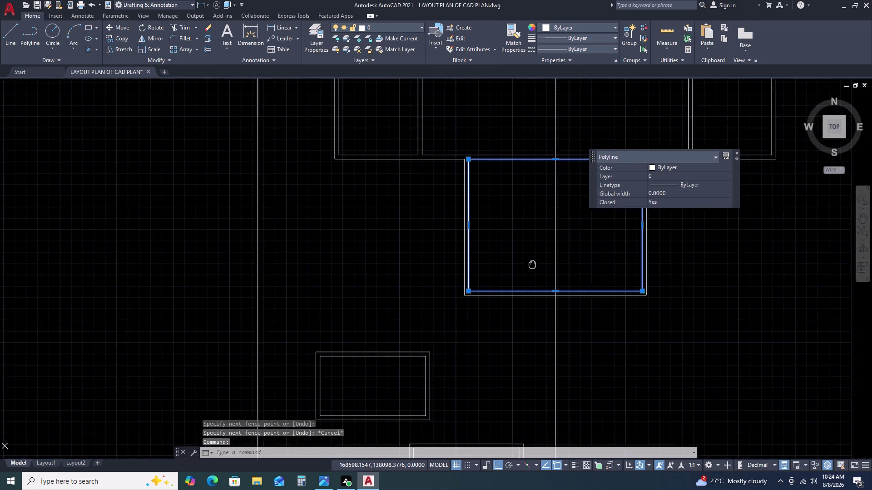
middle_drag(493, 264, 472, 266)
key(x)
key(space)
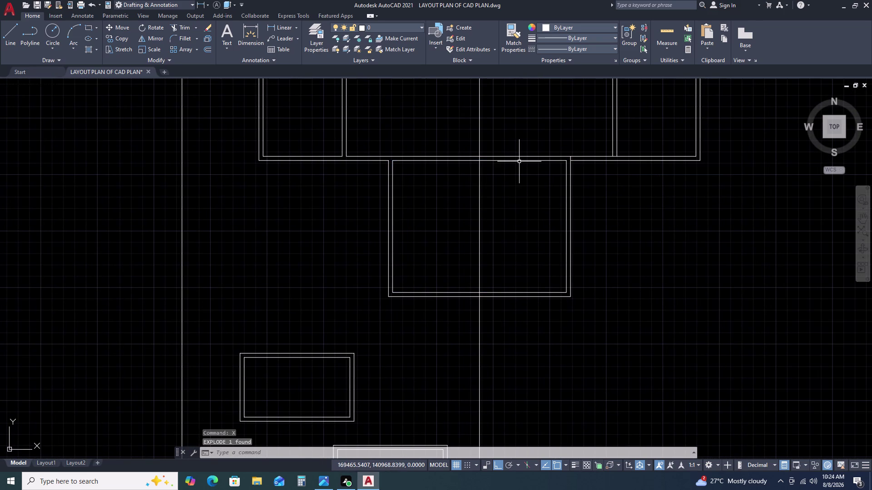
click(518, 161)
key(Delete)
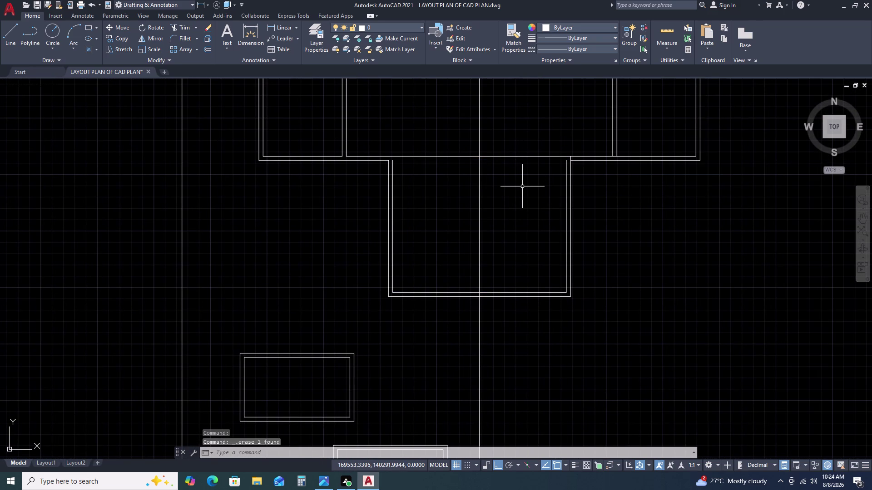
key(ctrl+z)
key(ctrl+z)
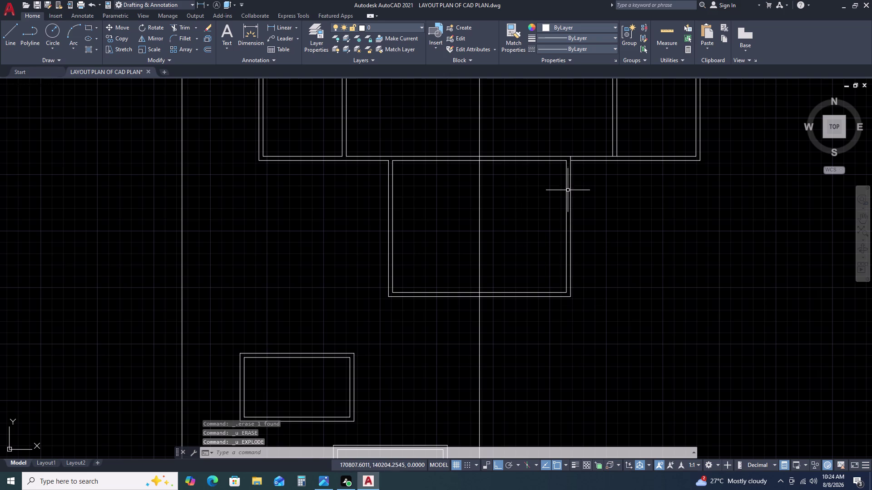
Try trimming a wall line at the junction with TR, then cancel.
text(TR)
key(space)
scroll(up, 3)
scroll(up, 3)
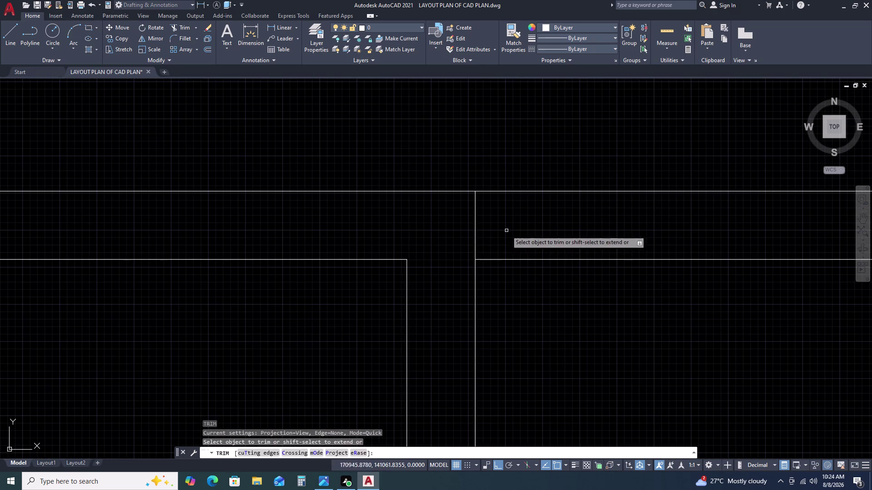
click(490, 231)
click(422, 205)
scroll(down, 3)
key(Escape)
Trim the overlapping wall segments on the right side, then cancel trimming.
scroll(down, 3)
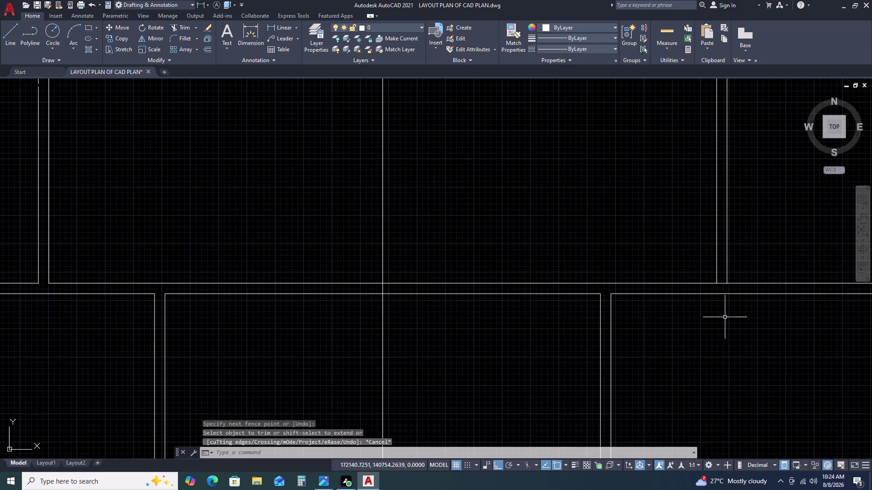
key(space)
scroll(up, 3)
double_click(698, 256)
double_click(699, 277)
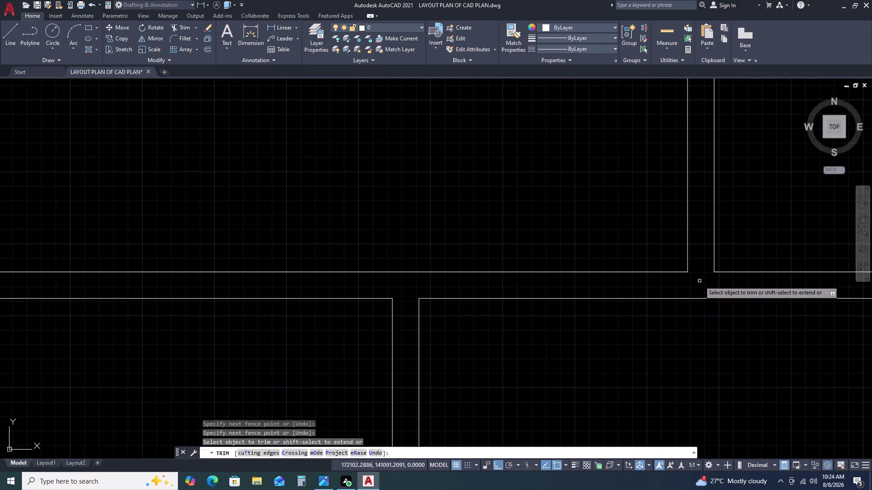
scroll(down, 3)
key(Escape)
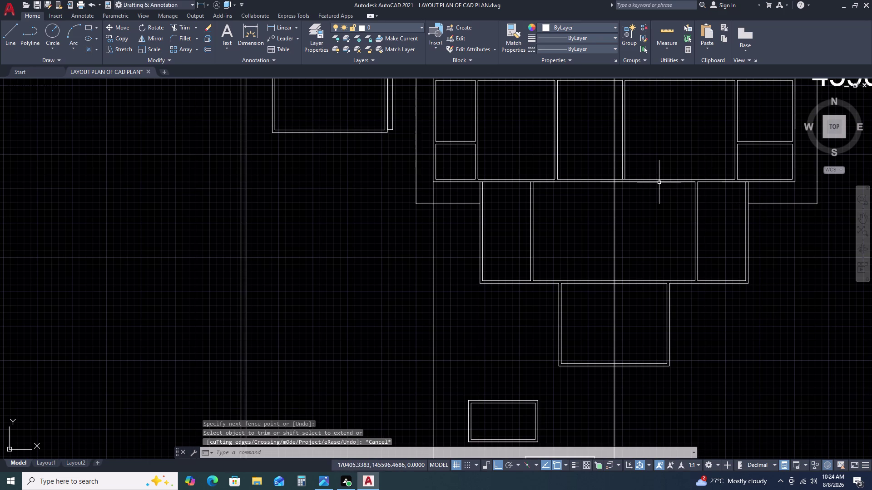
Explode the central lower room outline and erase its top edge.
click(659, 181)
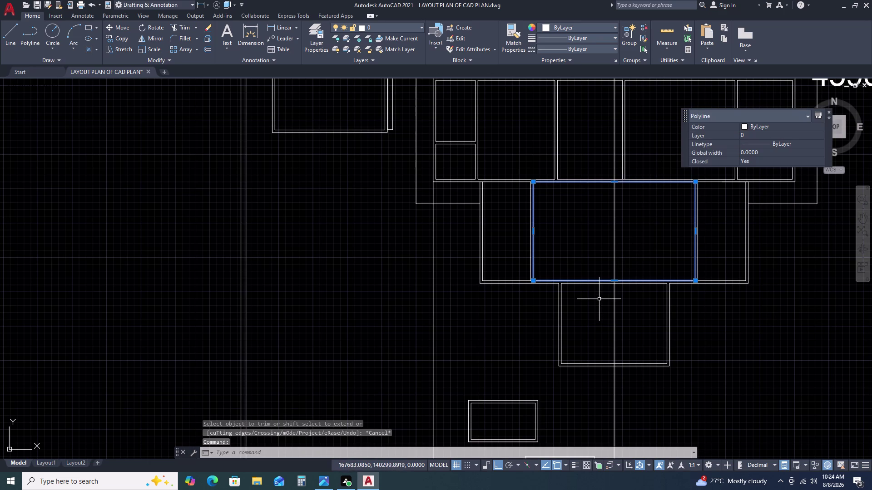
text(X)
key(space)
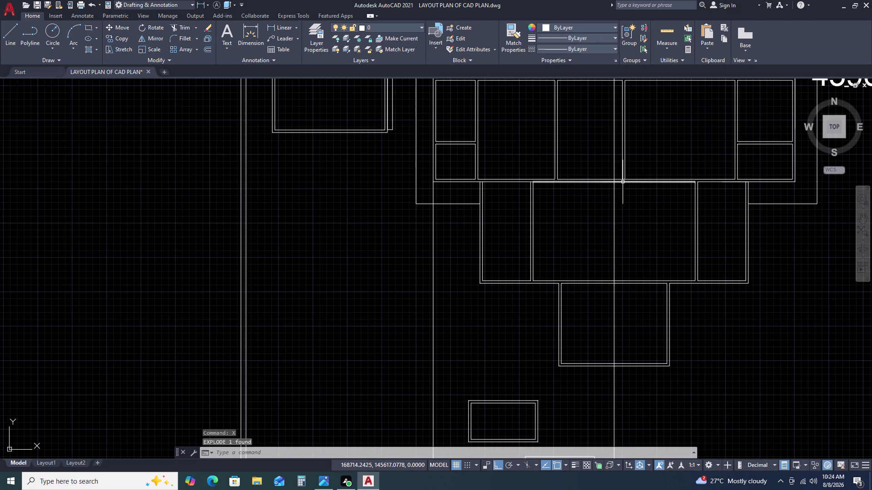
click(633, 181)
key(Delete)
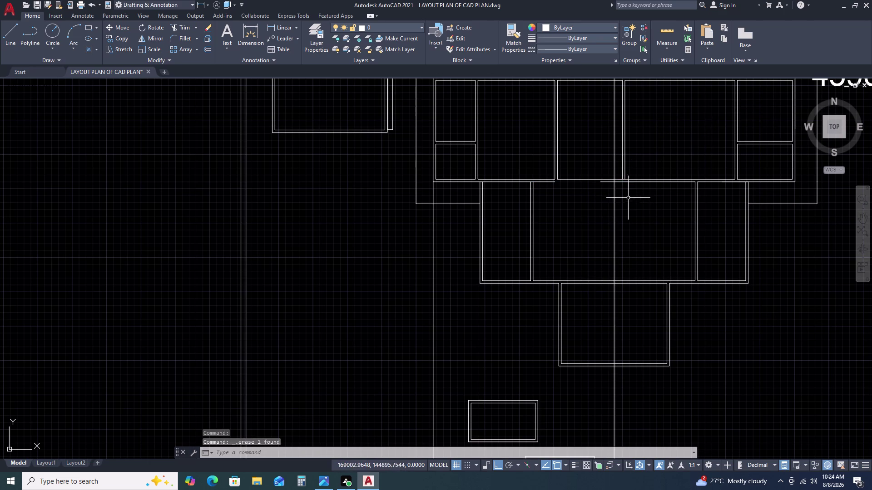
Begin extending the wall lines with EX.
text(EX)
key(space)
click(605, 182)
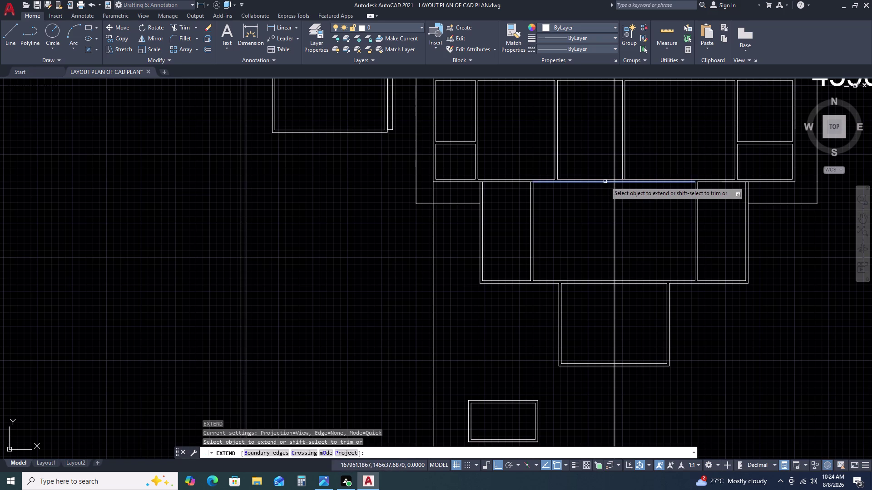
Cancel the running EXTEND command.
key(Escape)
scroll(up, 3)
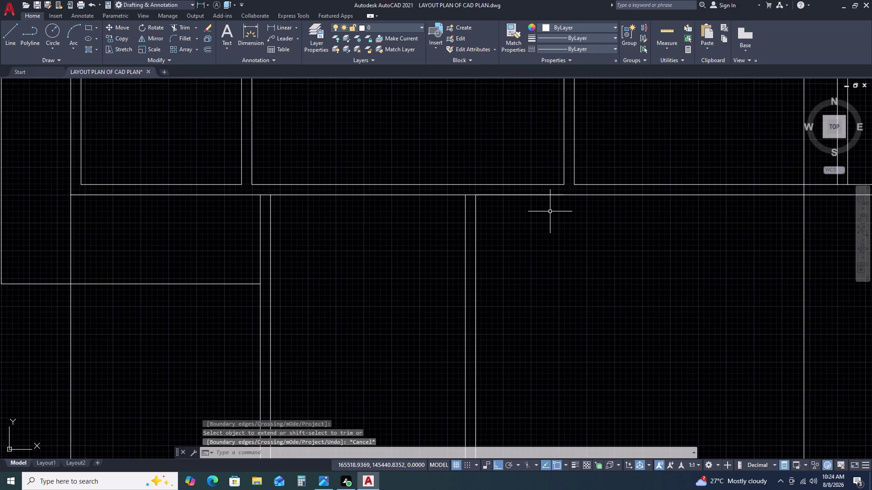
key(r)
key(Escape)
Trim two overlapping wall segments at the junction with TR.
text(TR)
key(space)
scroll(up, 3)
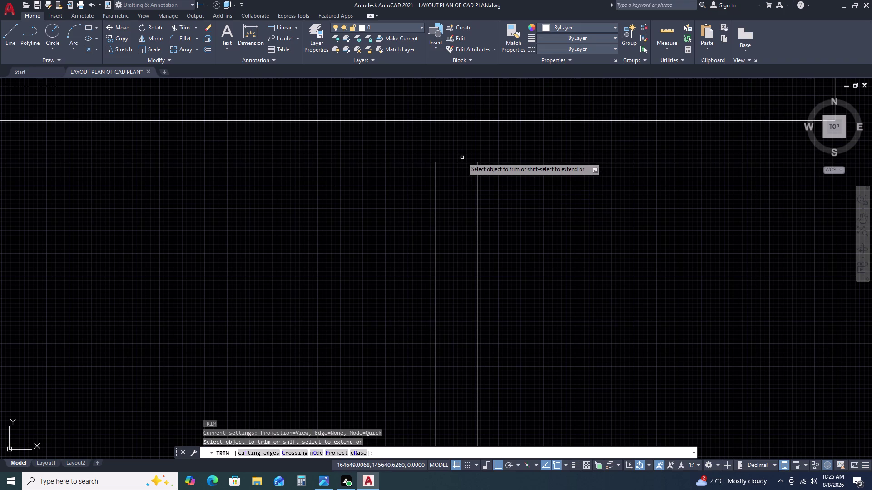
double_click(462, 158)
click(457, 191)
scroll(down, 3)
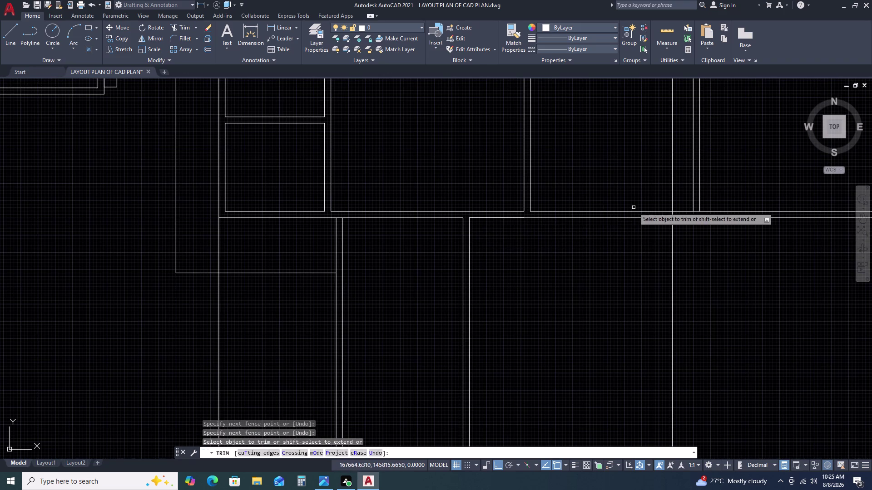
scroll(up, 3)
scroll(down, 3)
scroll(up, 3)
scroll(up, 3)
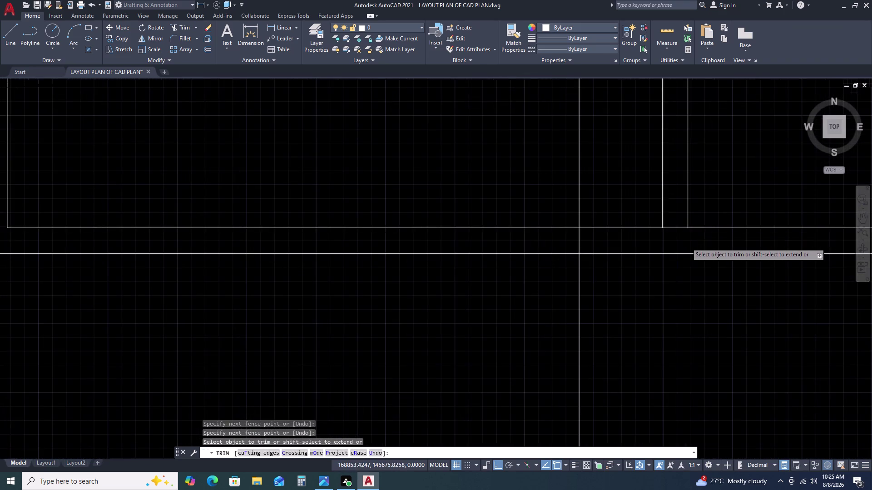
scroll(up, 3)
Fence-trim the wall lines crossing the central room's junction.
click(664, 237)
drag(664, 237, 663, 228)
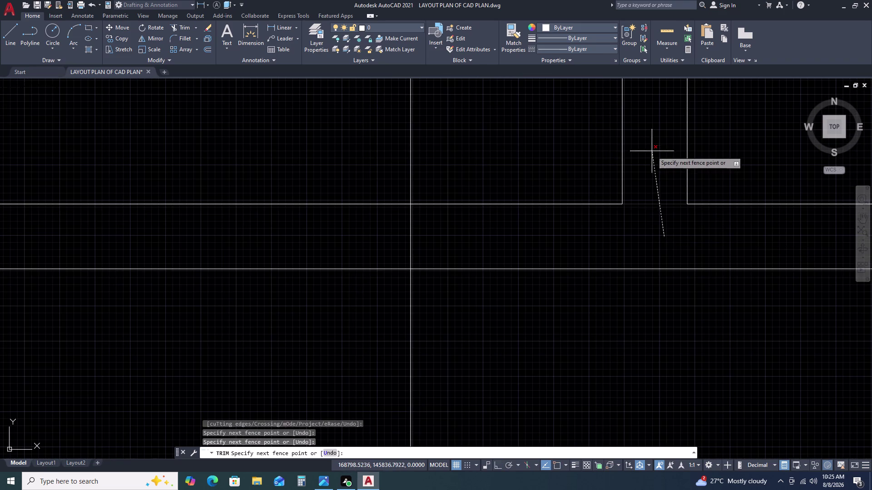
click(652, 151)
scroll(down, 3)
scroll(down, 3)
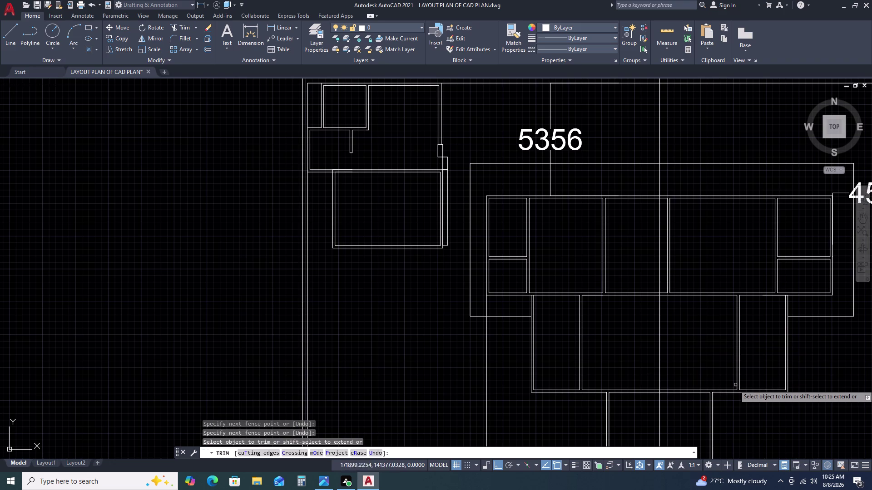
End trimming and zoom out to show the whole site plan.
middle_drag(663, 363, 595, 294)
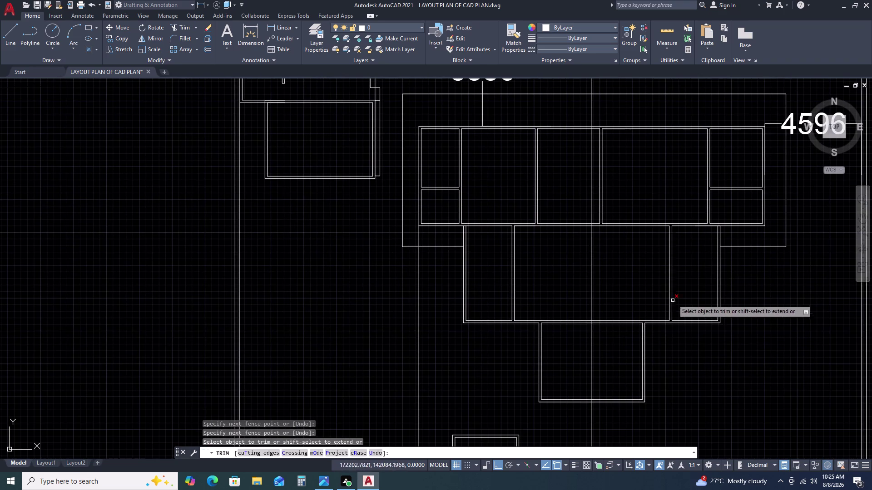
middle_drag(594, 338, 579, 293)
key(Escape)
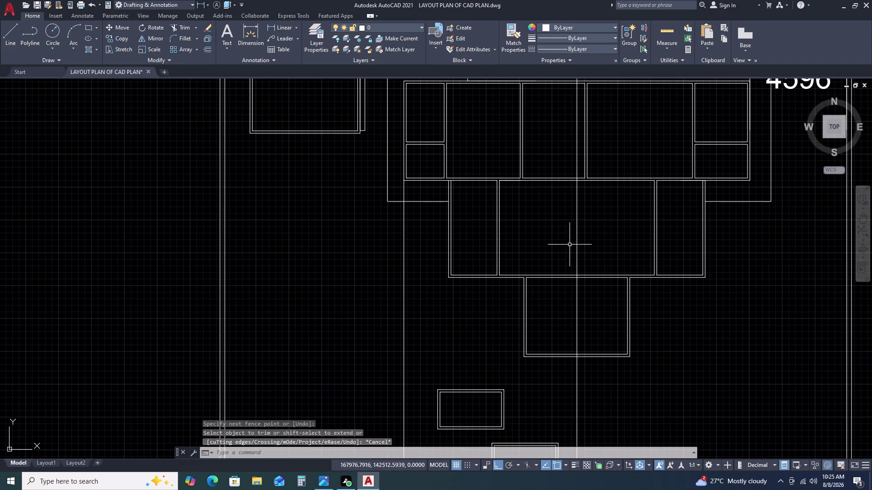
scroll(down, 3)
scroll(up, 3)
scroll(up, 3)
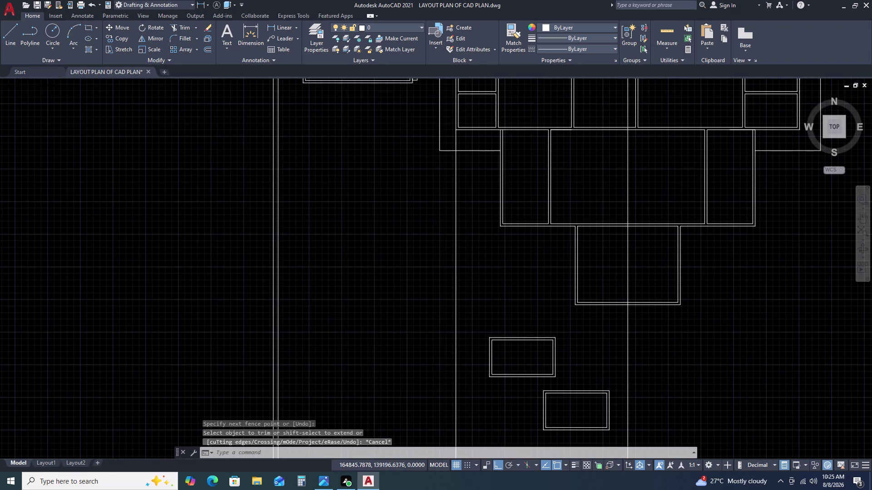
middle_drag(684, 242, 631, 234)
scroll(down, 3)
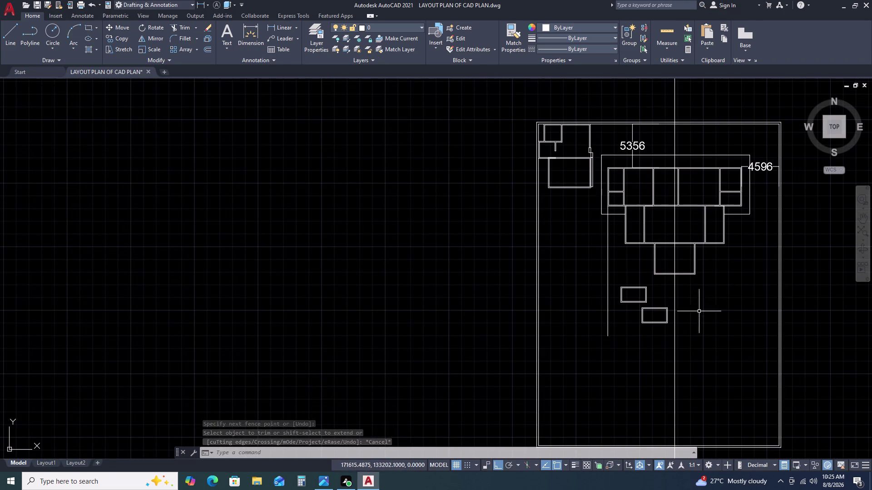
Window-select the small double-line room and move it by its top-right corner.
scroll(up, 3)
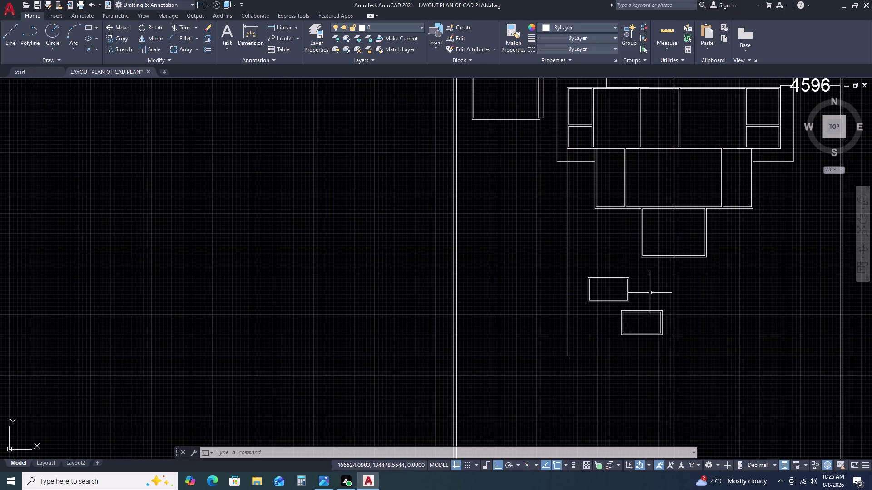
scroll(up, 3)
click(673, 268)
click(598, 305)
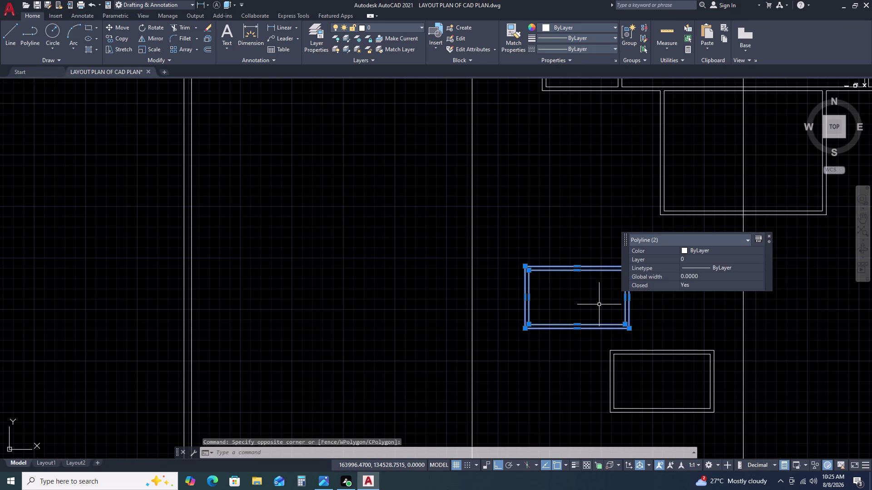
text(M)
key(space)
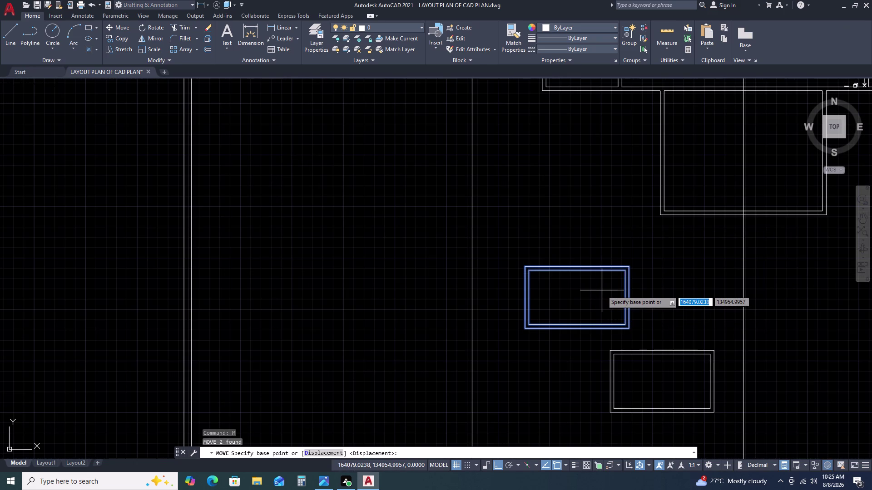
scroll(down, 3)
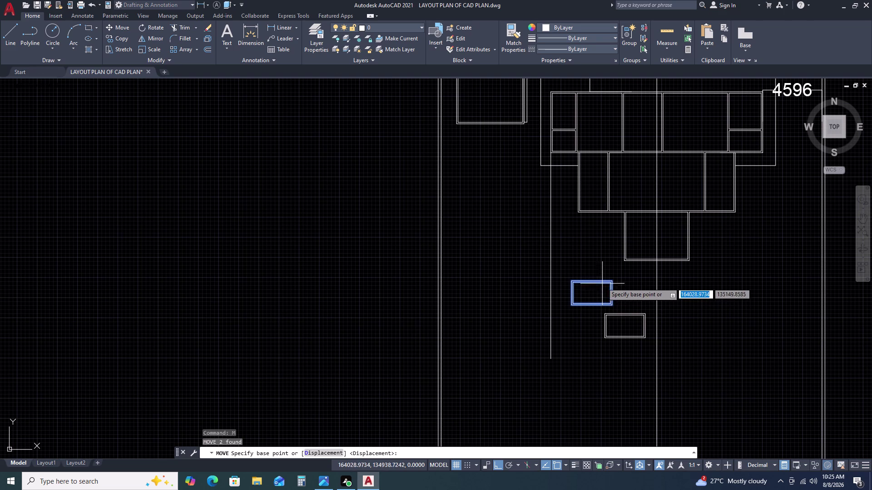
scroll(up, 3)
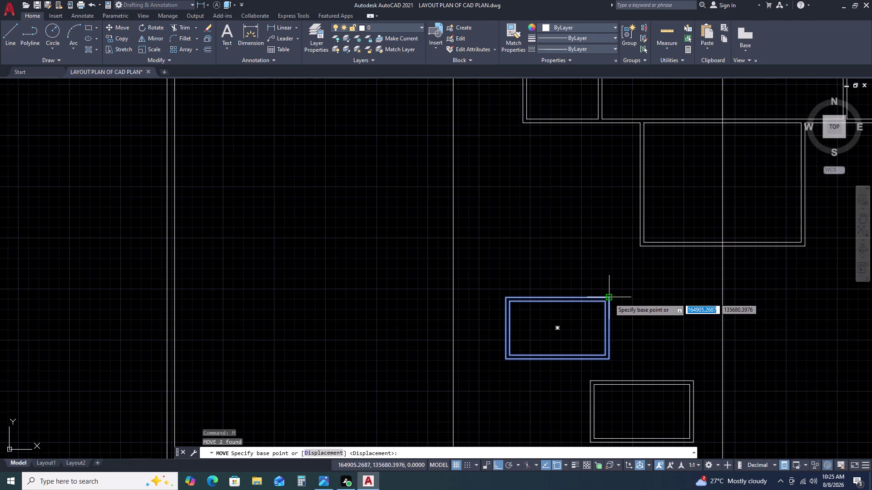
click(609, 298)
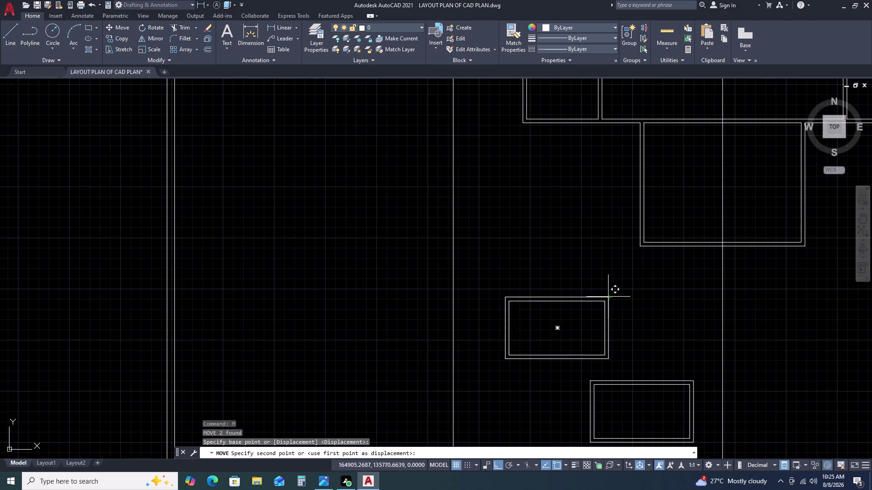
scroll(up, 3)
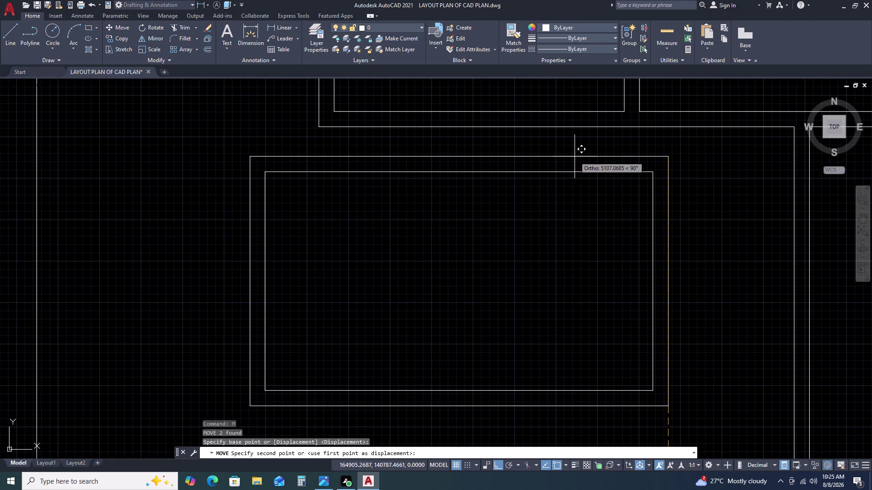
click(575, 156)
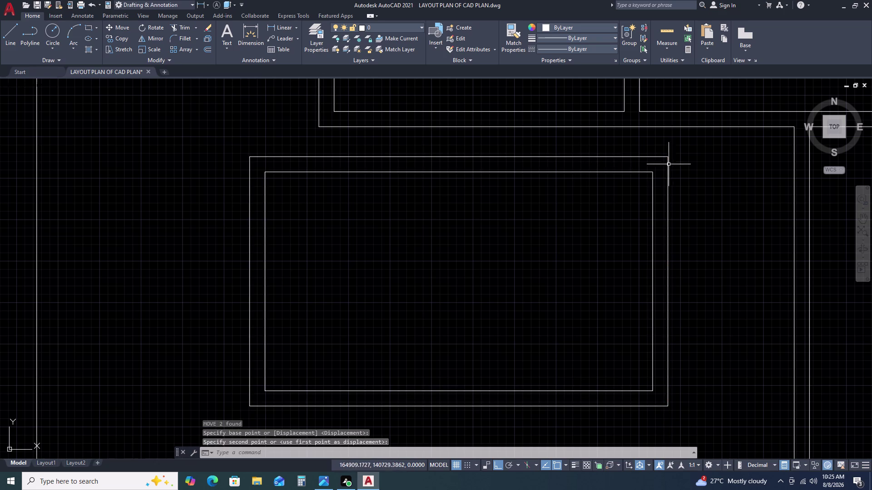
Reselect the room and move it again to a new corner point.
click(685, 161)
click(616, 203)
key(m)
key(space)
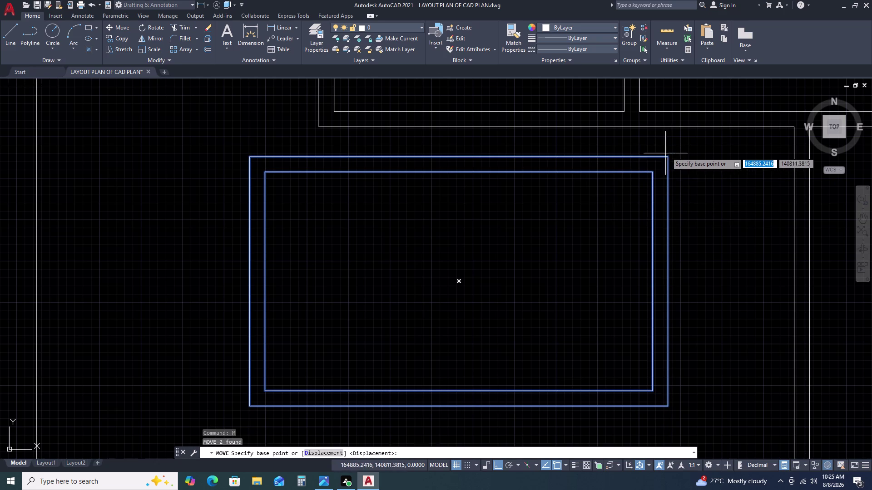
click(667, 155)
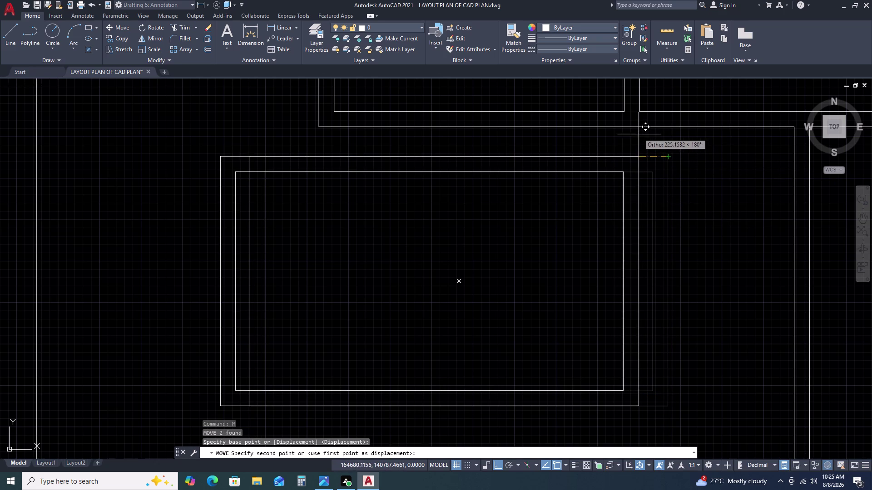
click(642, 127)
Select the small room below the block, MOVE it from its top-left corner, Ortho off.
scroll(down, 3)
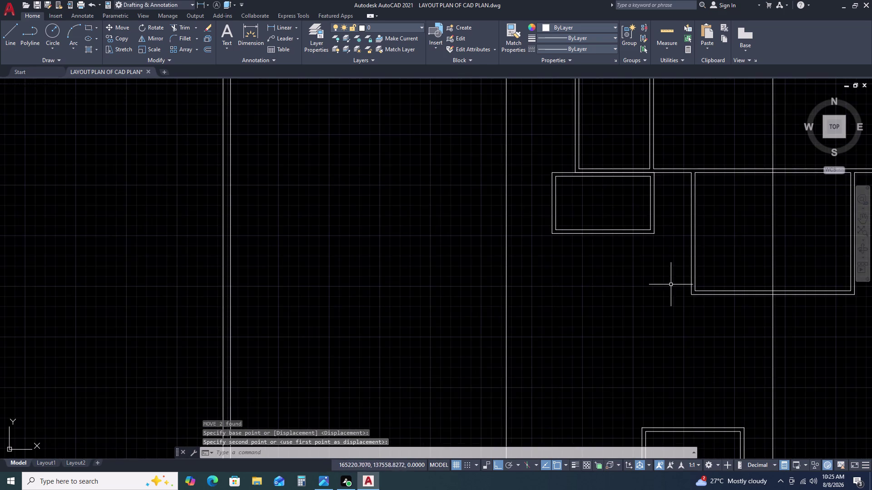
scroll(down, 3)
double_click(678, 369)
click(655, 307)
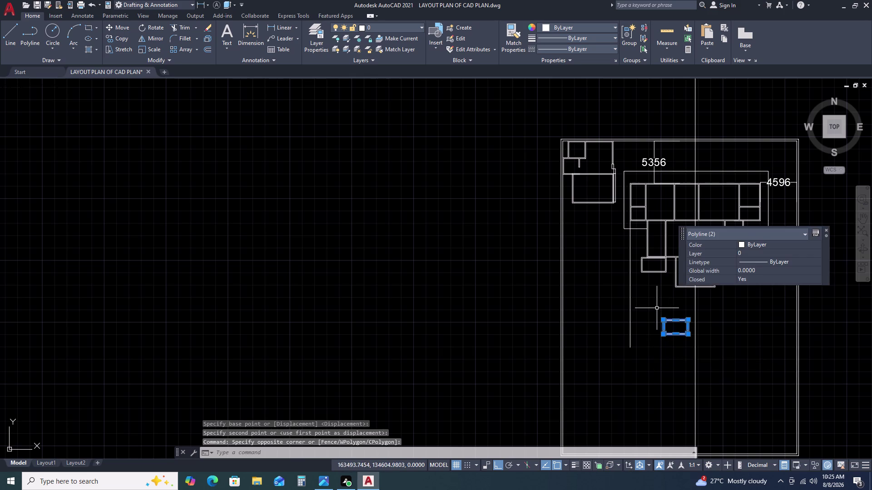
text(M)
key(space)
scroll(up, 3)
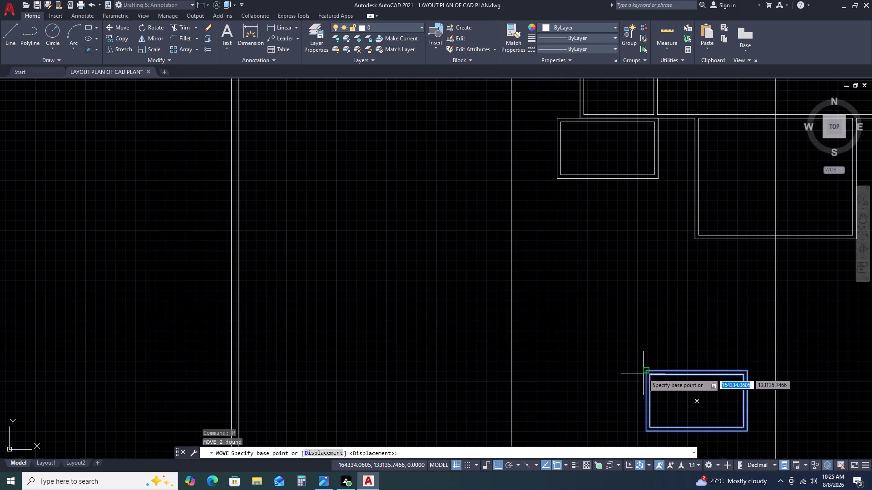
double_click(645, 372)
scroll(down, 3)
scroll(up, 3)
key(F8)
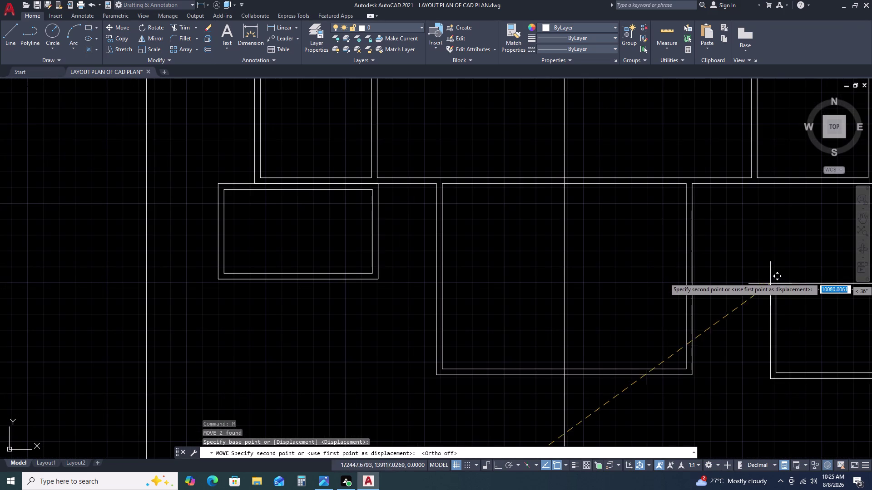
Place the room at the main block's lower right and clear the selection.
scroll(down, 3)
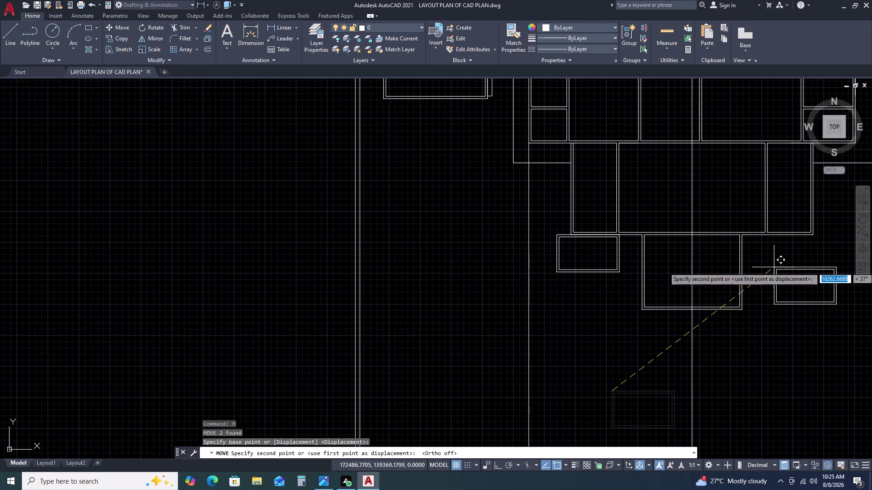
middle_drag(774, 268, 639, 308)
scroll(up, 3)
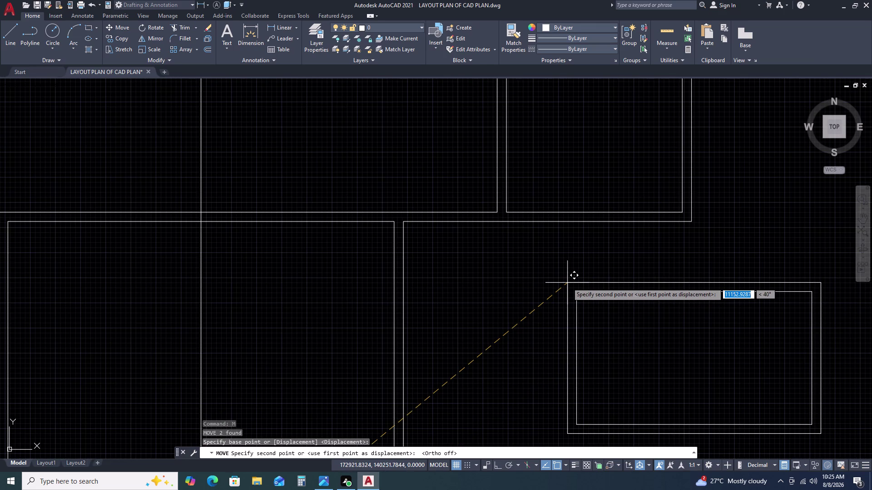
click(497, 222)
key(Escape)
scroll(up, 3)
scroll(up, 3)
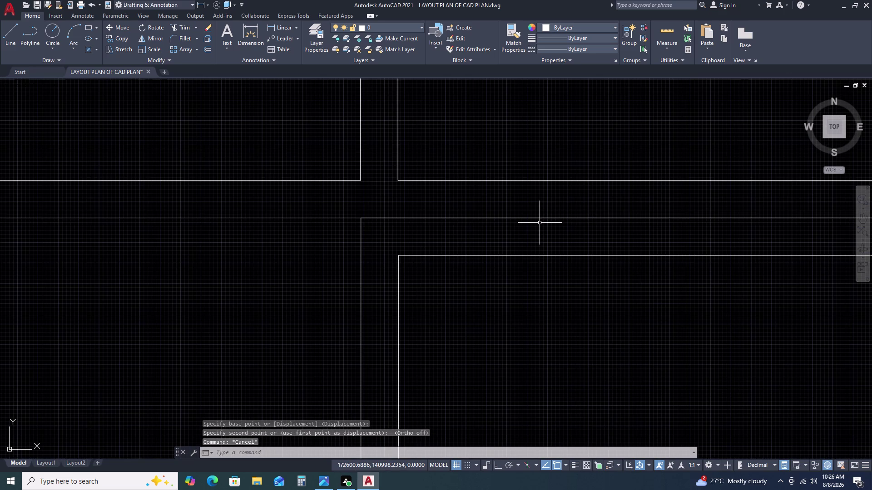
Select a room and start moving it, then undo the misplaced move.
scroll(down, 3)
scroll(down, 3)
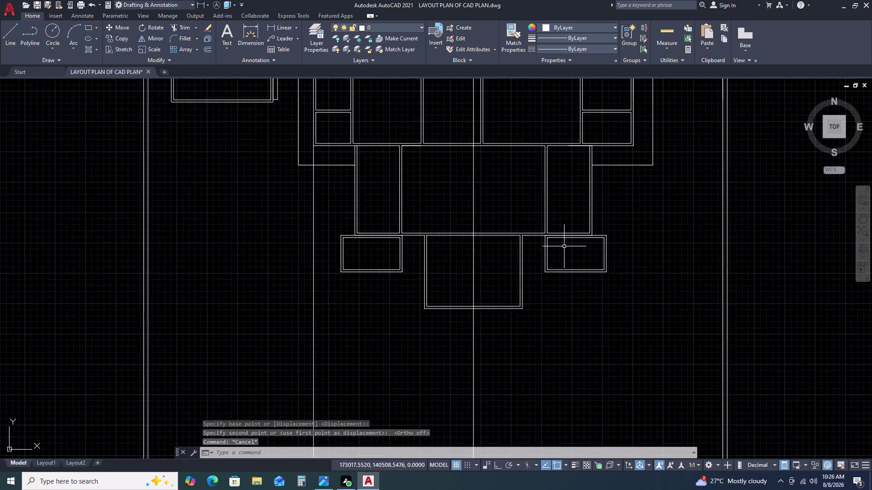
scroll(down, 3)
scroll(up, 3)
click(568, 193)
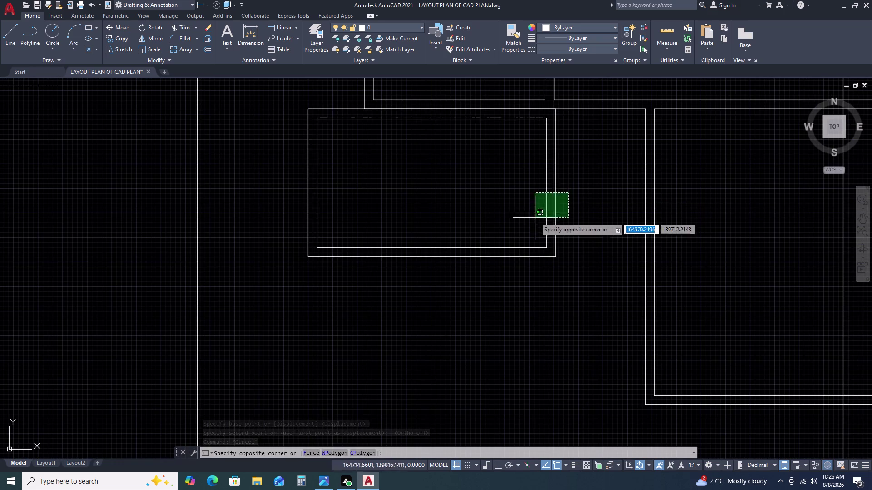
double_click(525, 226)
text(M)
key(space)
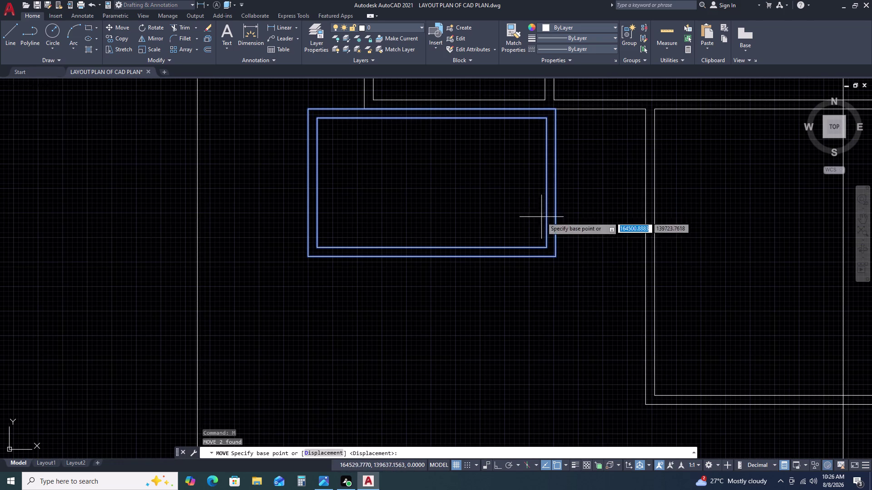
scroll(down, 3)
scroll(up, 3)
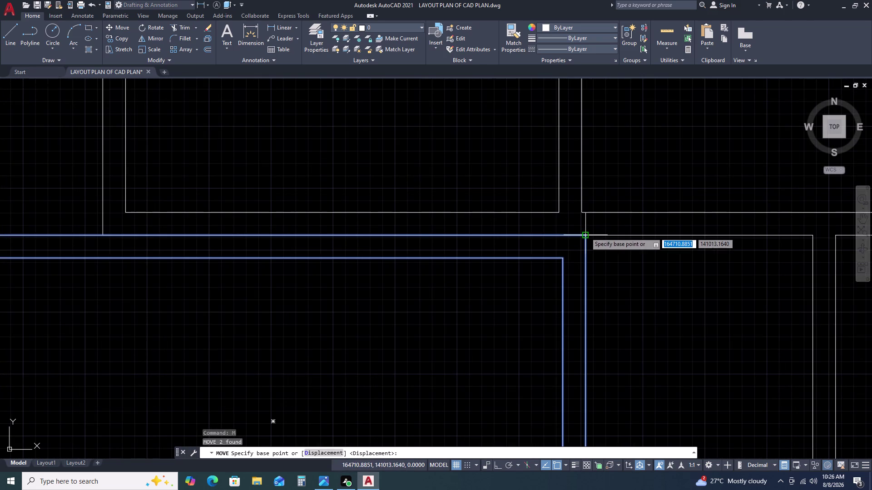
click(586, 236)
right_click(585, 236)
scroll(down, 3)
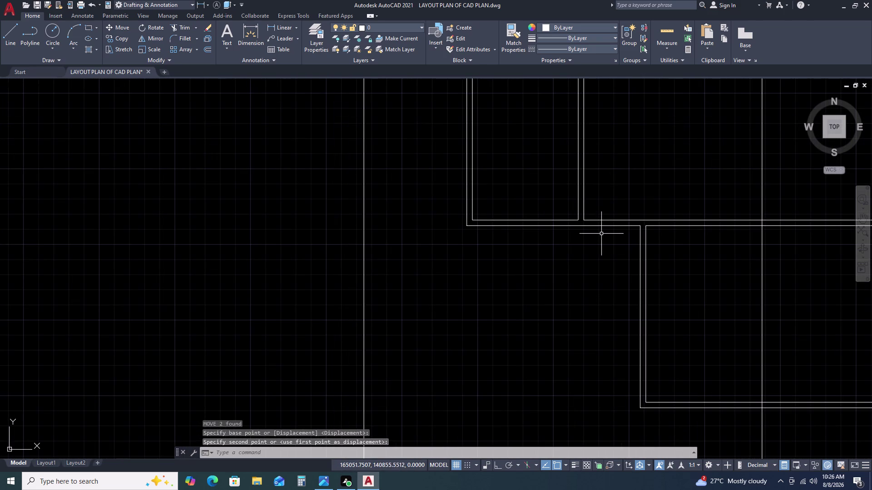
key(ctrl+z)
key(ctrl+z)
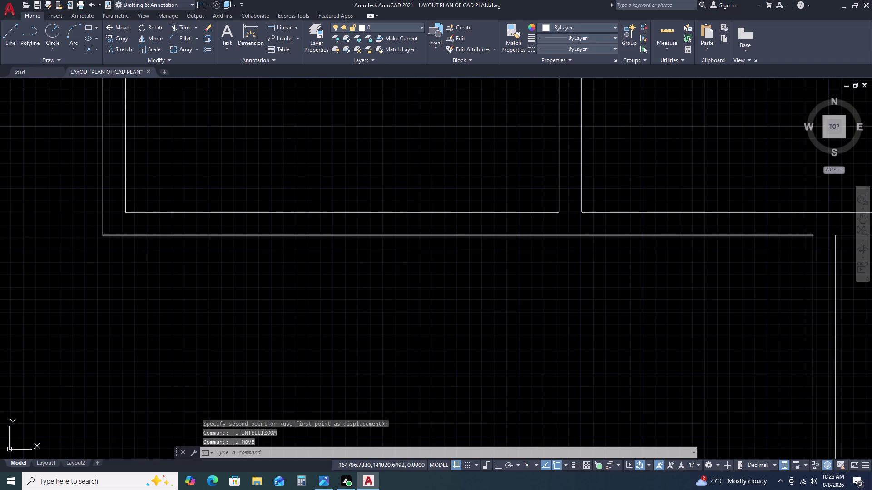
Move the 2920×1650 room so its top-right corner snaps to the block.
click(596, 177)
click(539, 194)
scroll(down, 3)
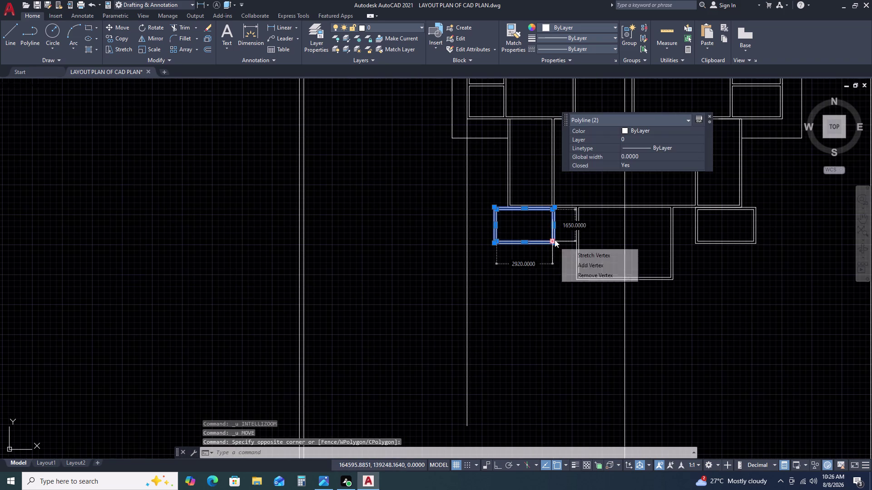
middle_drag(532, 280, 513, 300)
text(M)
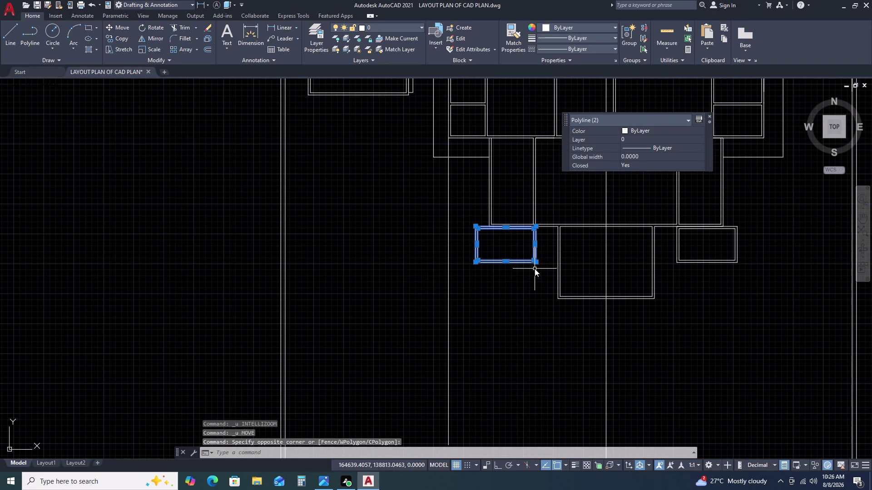
key(space)
scroll(up, 3)
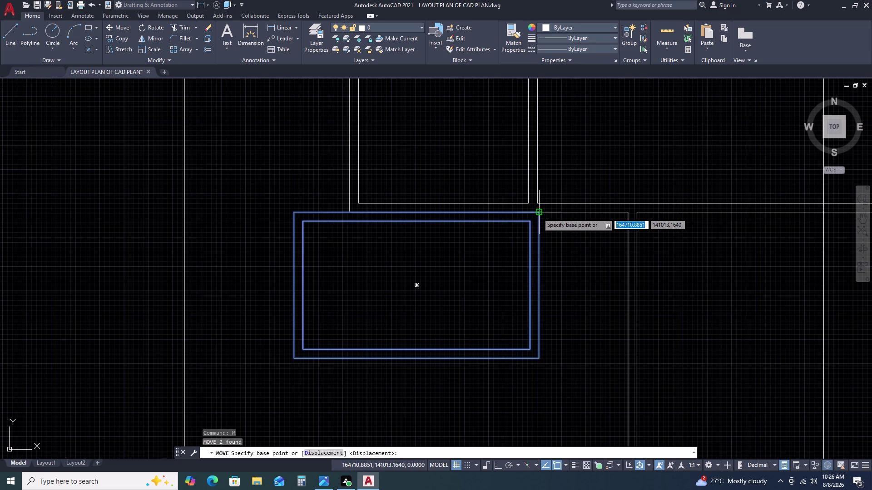
click(537, 214)
click(538, 204)
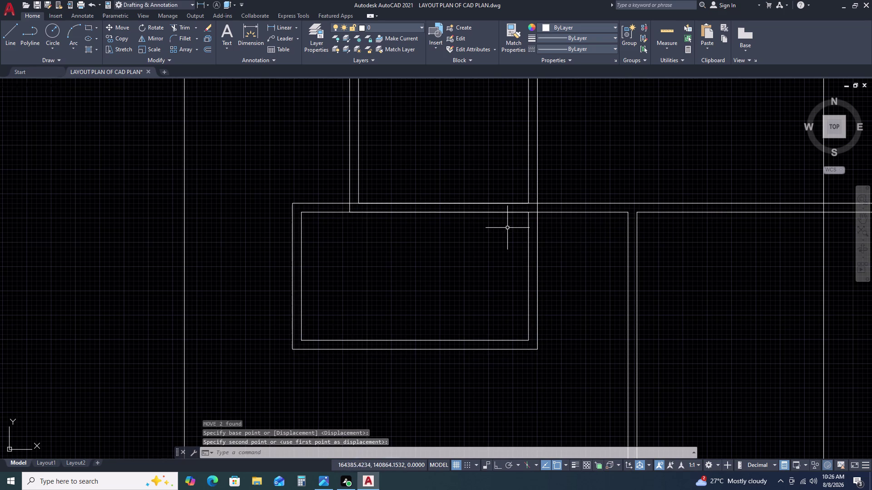
Move the lower-right room up so its corner snaps against the room above.
scroll(down, 3)
middle_drag(690, 240, 597, 249)
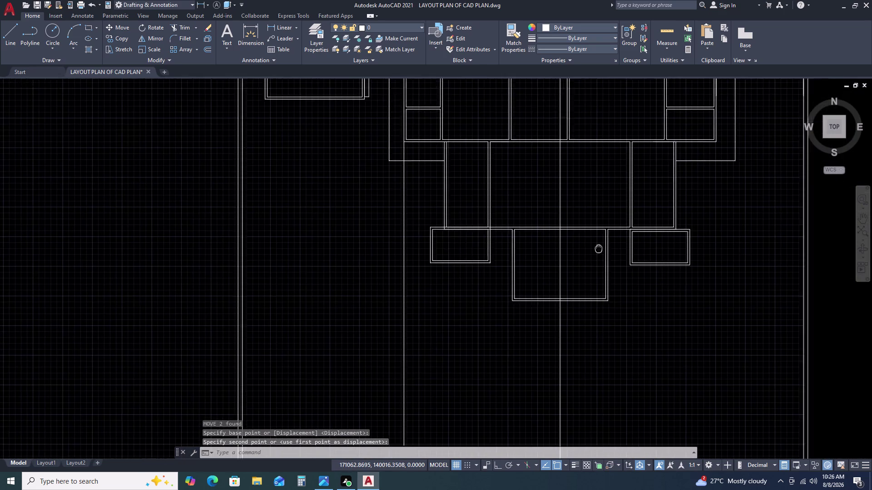
middle_drag(597, 249, 597, 249)
scroll(up, 3)
click(626, 243)
click(572, 282)
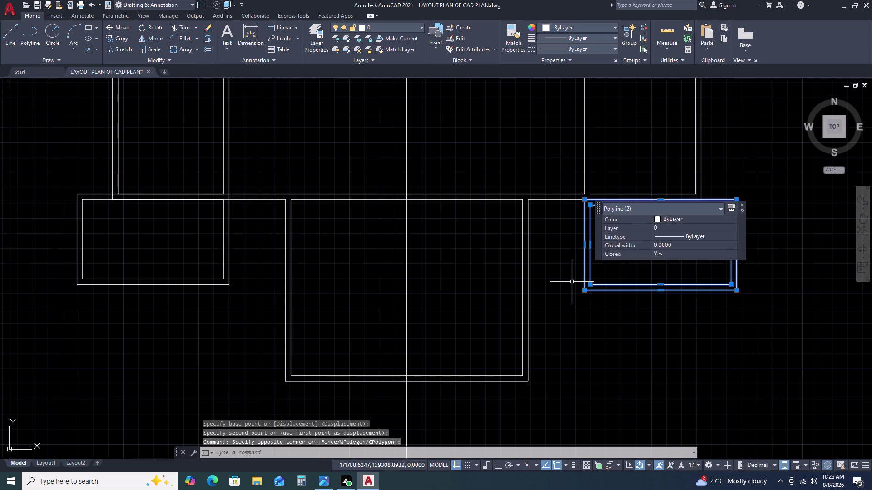
text(M)
key(space)
scroll(up, 3)
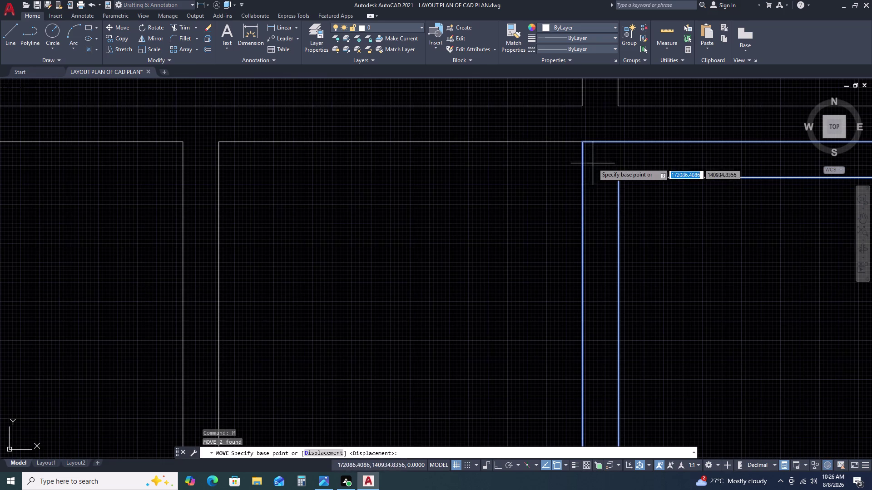
click(584, 142)
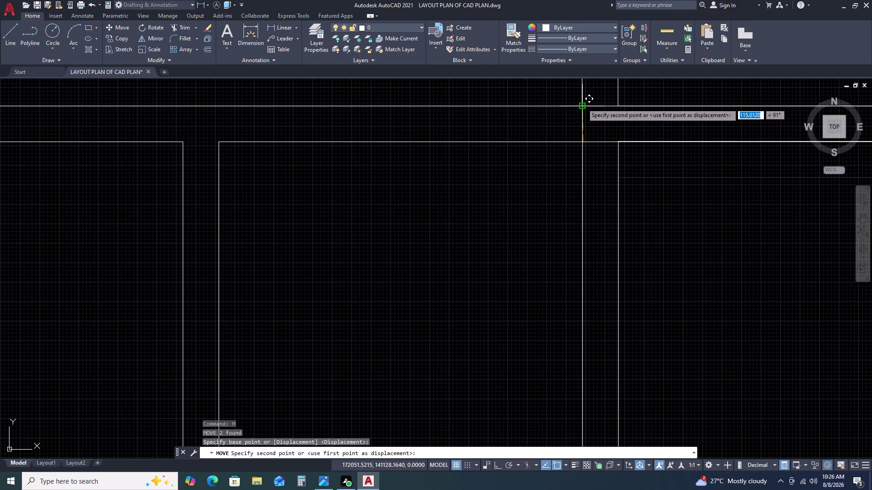
click(582, 104)
scroll(down, 3)
key(Escape)
scroll(down, 3)
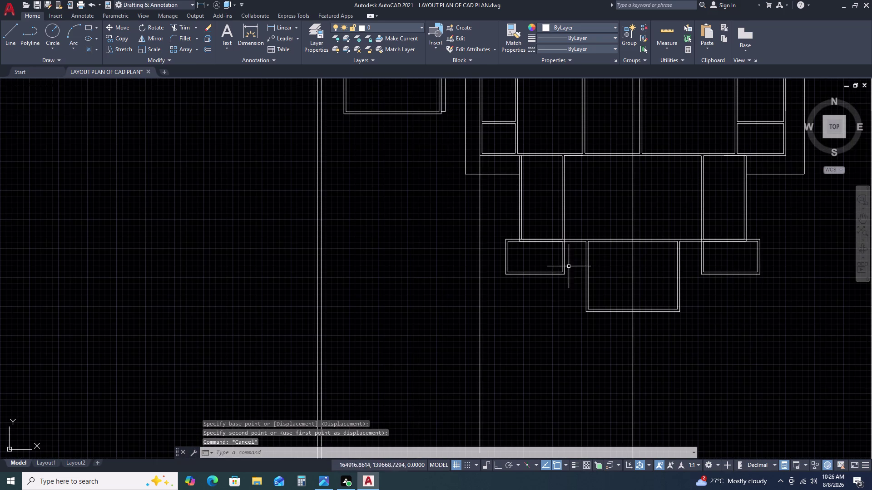
scroll(up, 3)
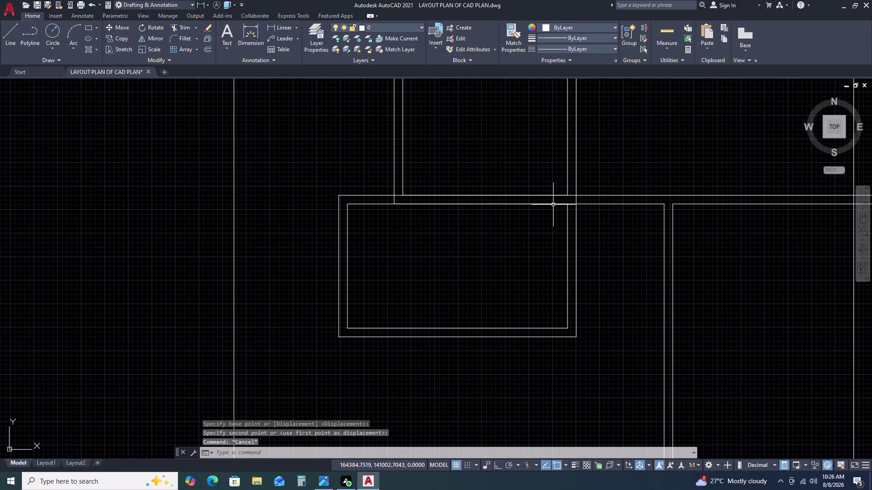
Trim the wall lines crossing the first junction using TR with a fence selection.
double_click(553, 205)
scroll(down, 3)
key(Escape)
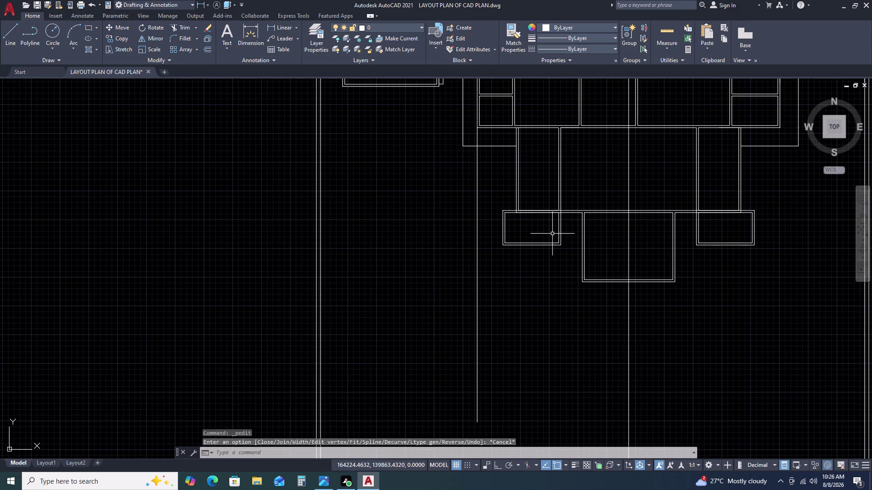
text(TR)
key(space)
scroll(up, 3)
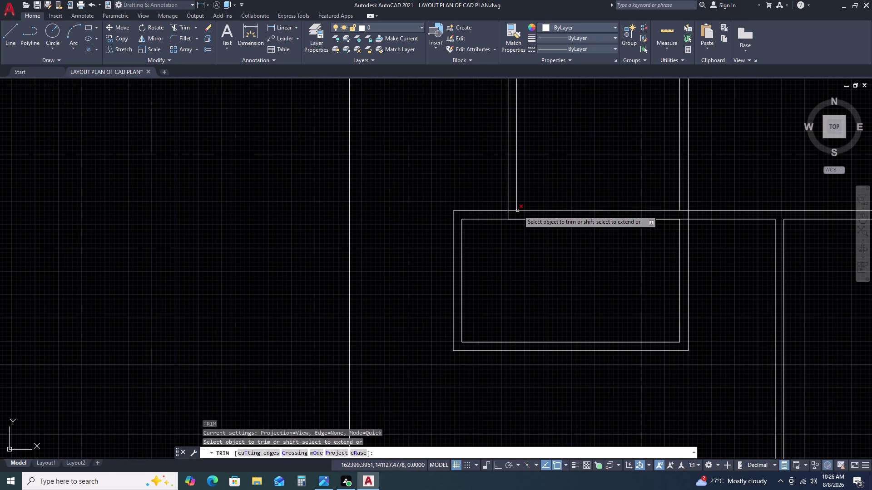
click(548, 209)
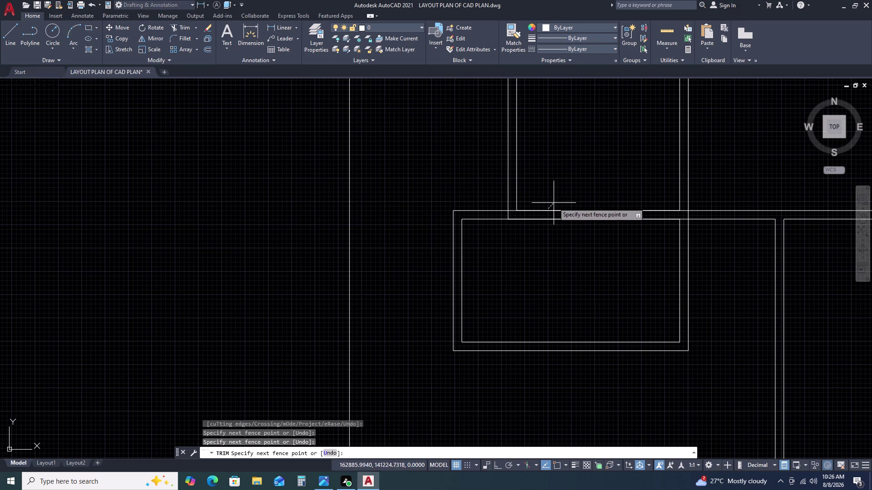
click(554, 202)
click(554, 211)
right_click(554, 211)
key(Escape)
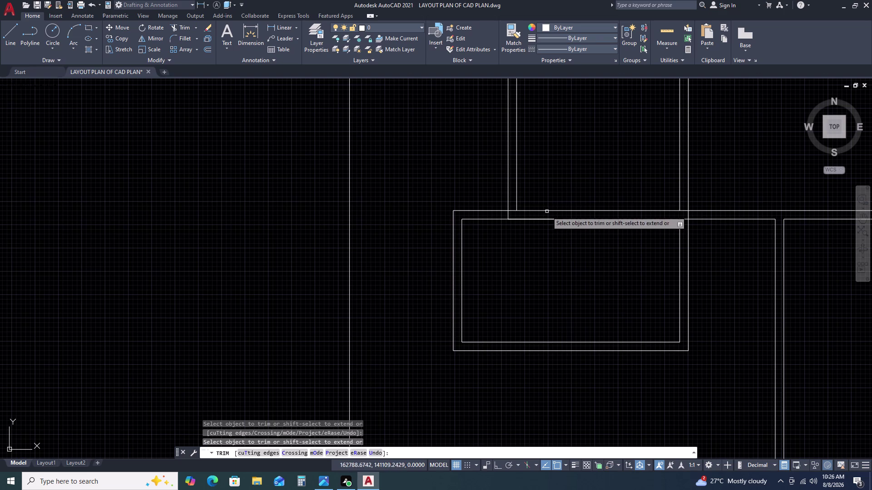
click(547, 219)
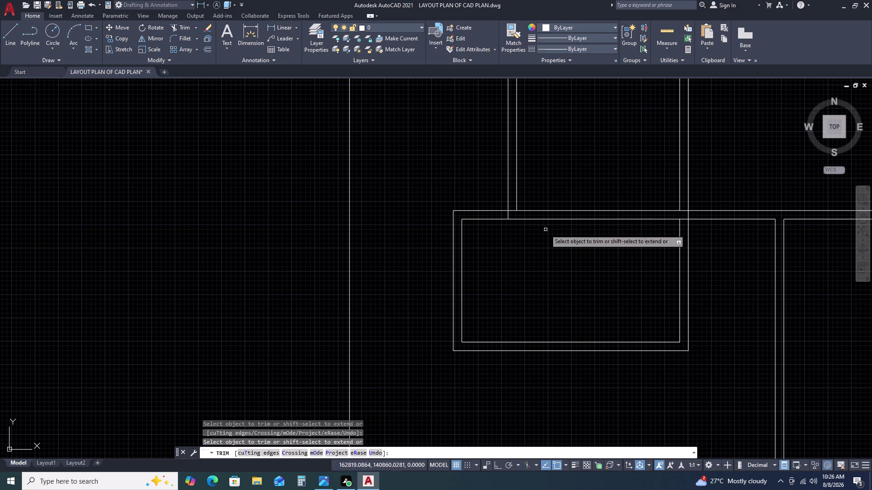
Trim the outer wall between the joining walls at the next junction.
scroll(up, 3)
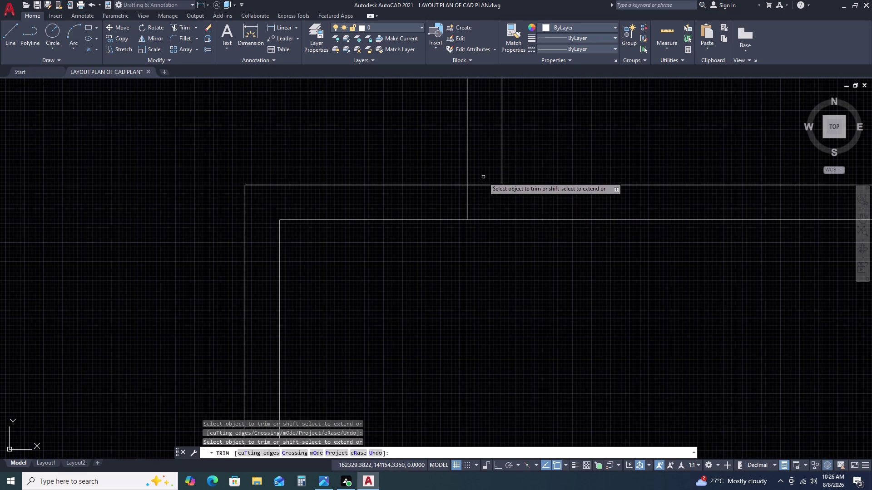
click(483, 177)
right_click(461, 206)
click(461, 205)
scroll(down, 3)
key(Escape)
scroll(down, 3)
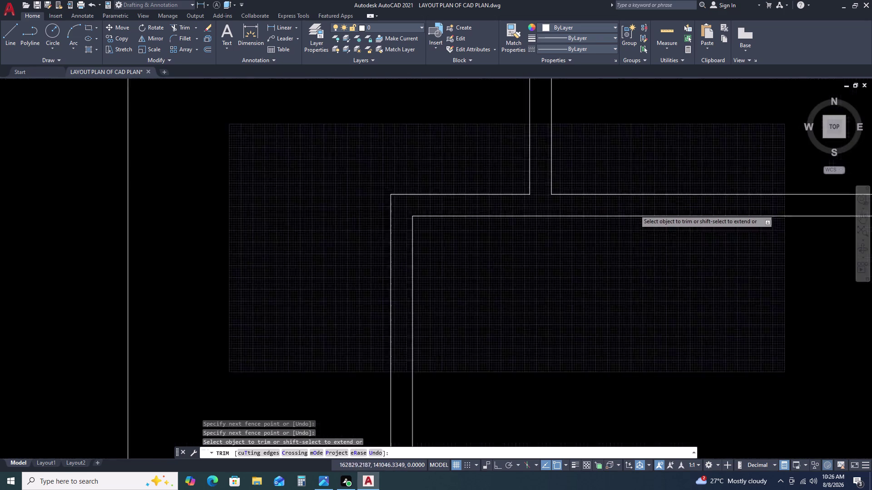
scroll(up, 3)
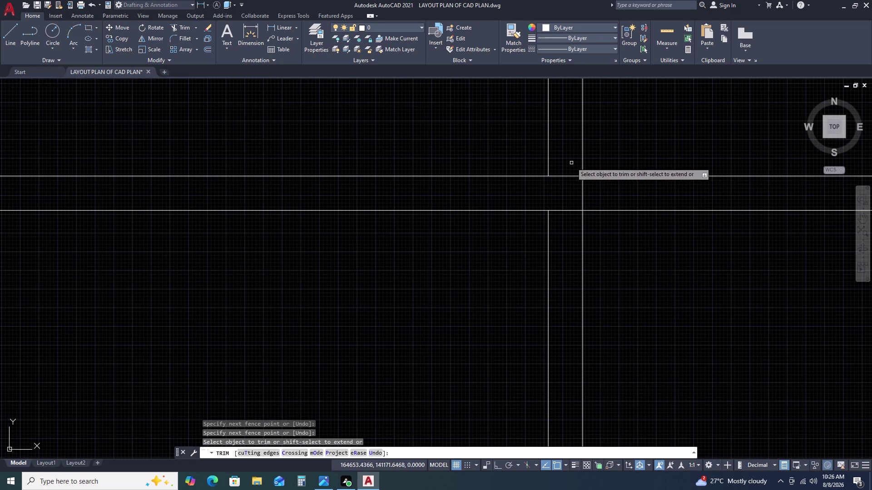
Fence-trim the wall pieces inside the third junction, undoing the last trim.
click(572, 163)
click(570, 232)
right_click(570, 231)
click(570, 232)
click(613, 185)
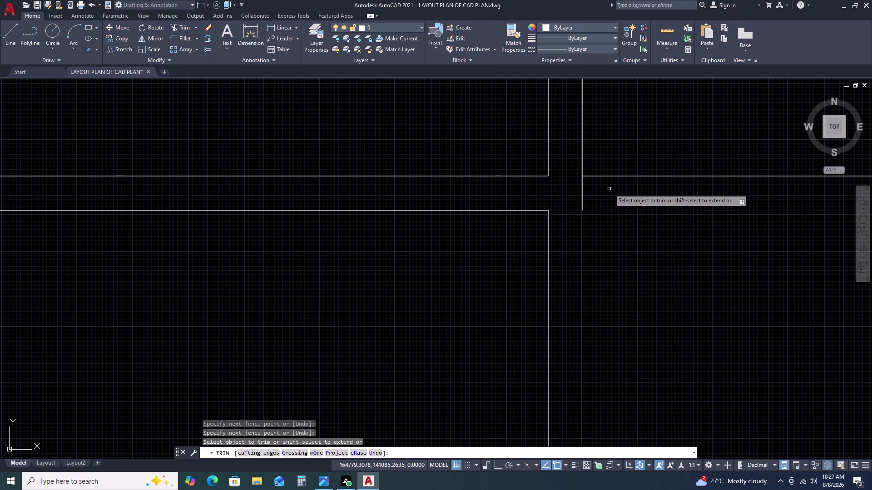
scroll(down, 3)
key(ctrl+z)
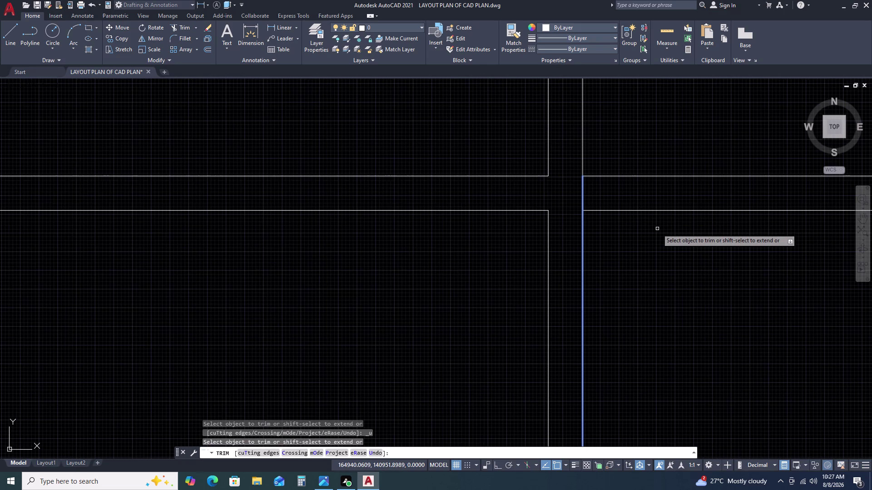
End the trim command and clear the selected room outline.
key(Escape)
key(Escape)
scroll(down, 3)
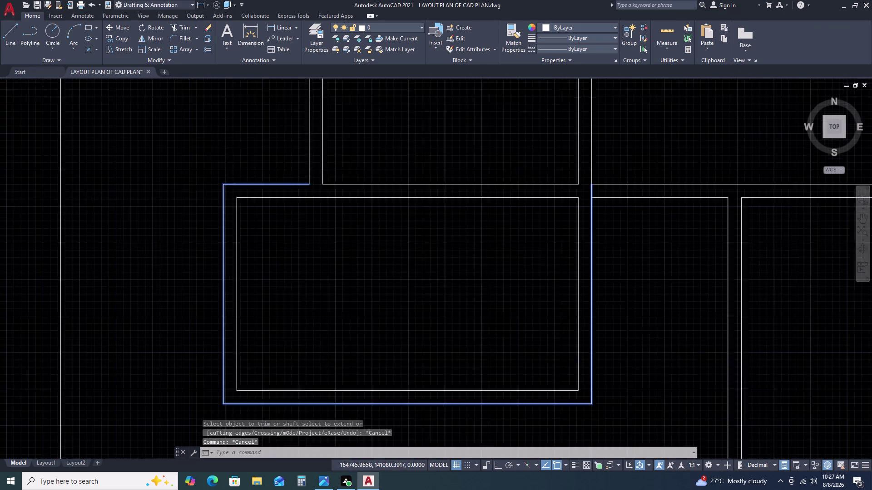
scroll(down, 3)
key(Escape)
key(Escape)
key(Escape)
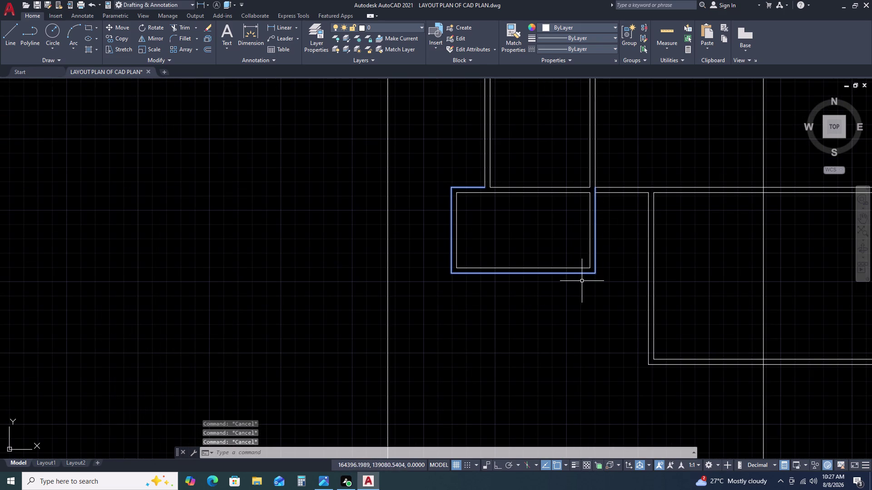
click(578, 274)
key(Escape)
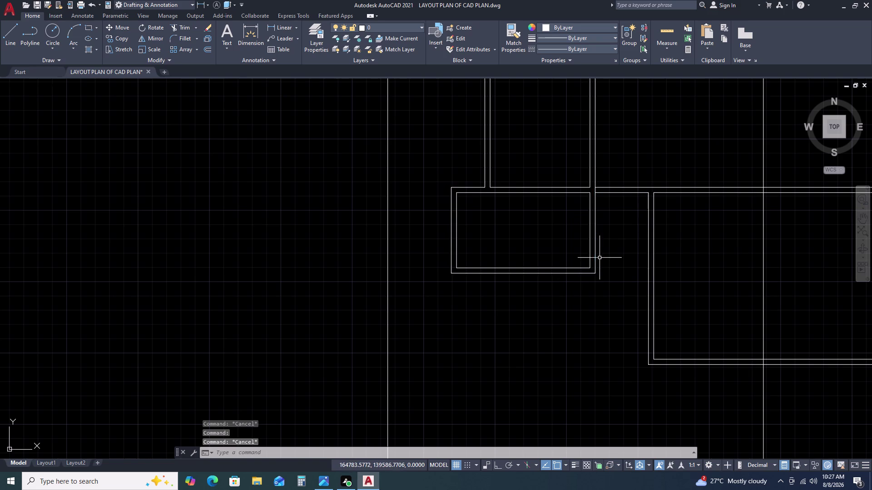
Restart TRIM and remove both wall pieces at the next junction.
text(TR)
key(space)
scroll(up, 3)
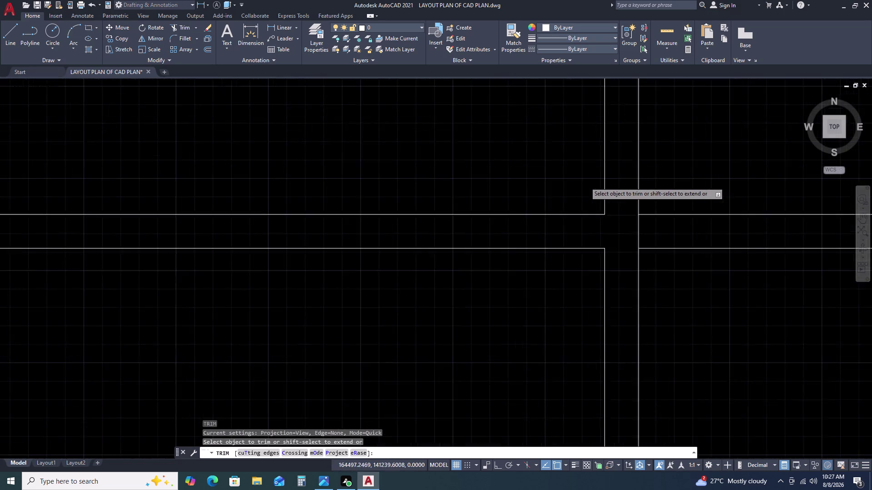
click(652, 224)
click(602, 222)
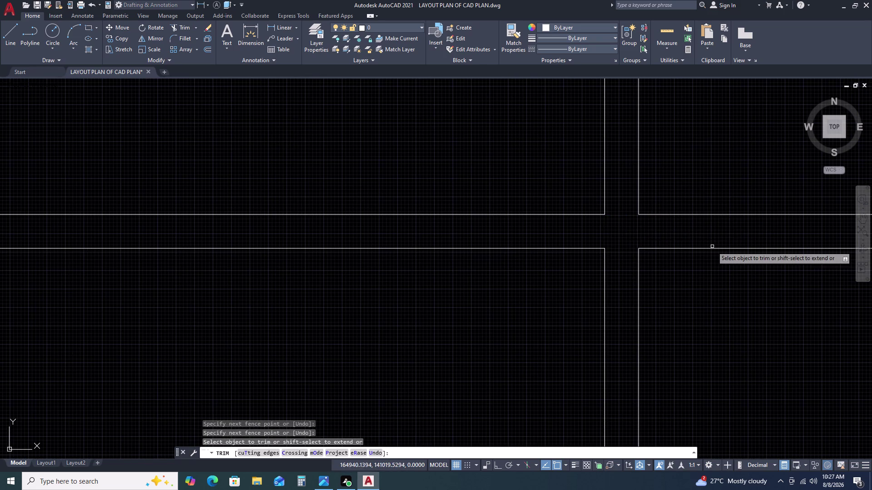
scroll(down, 3)
Trim the remaining wall pieces at the following junction.
middle_drag(748, 281, 559, 244)
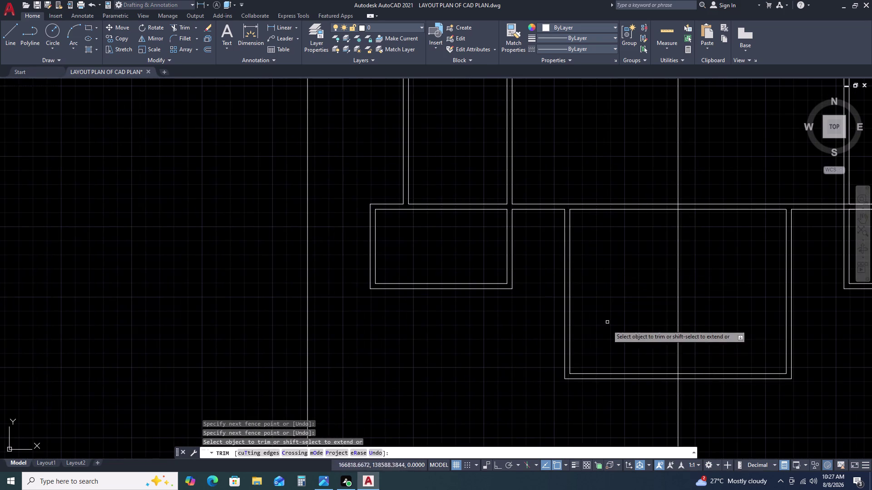
scroll(down, 3)
scroll(up, 3)
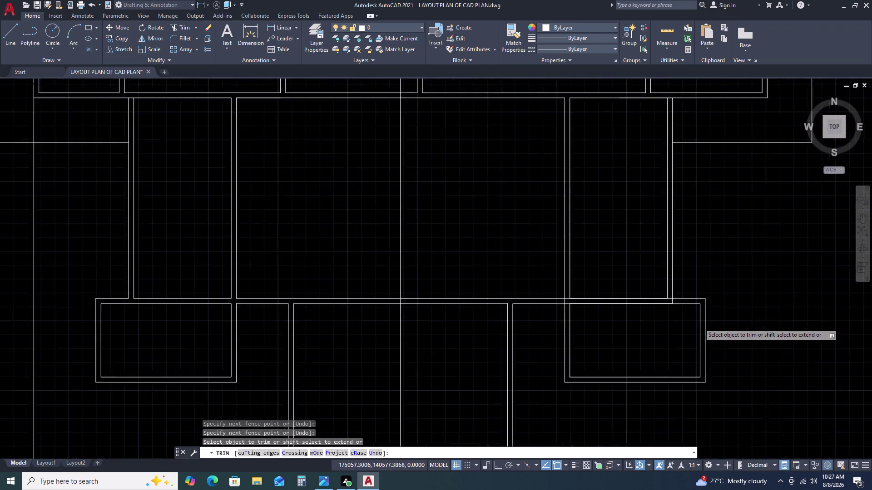
scroll(up, 3)
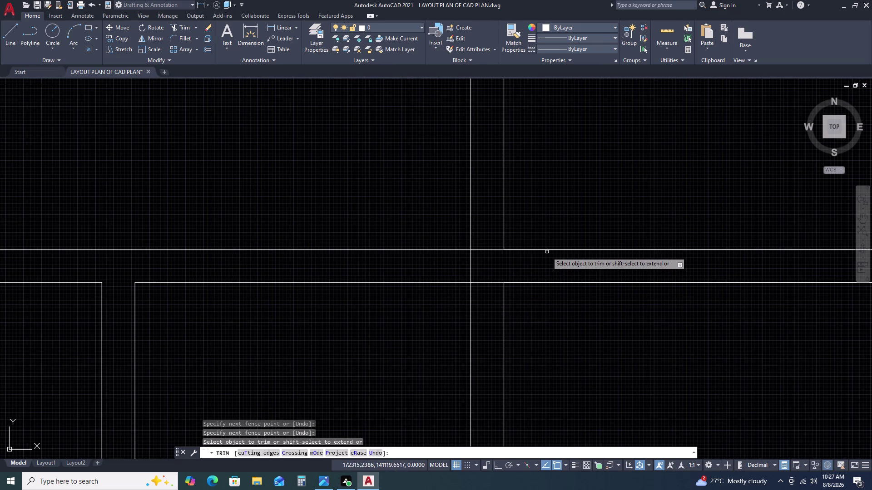
click(550, 251)
click(542, 283)
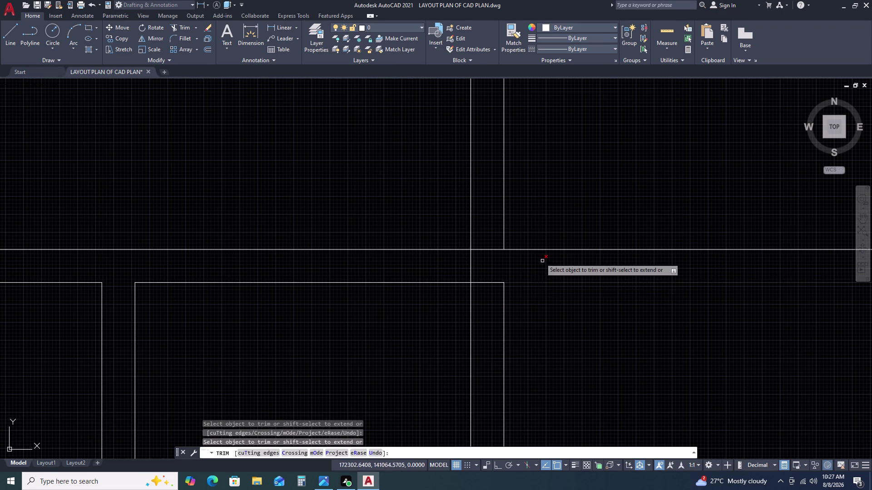
scroll(down, 3)
scroll(up, 3)
scroll(up, 3)
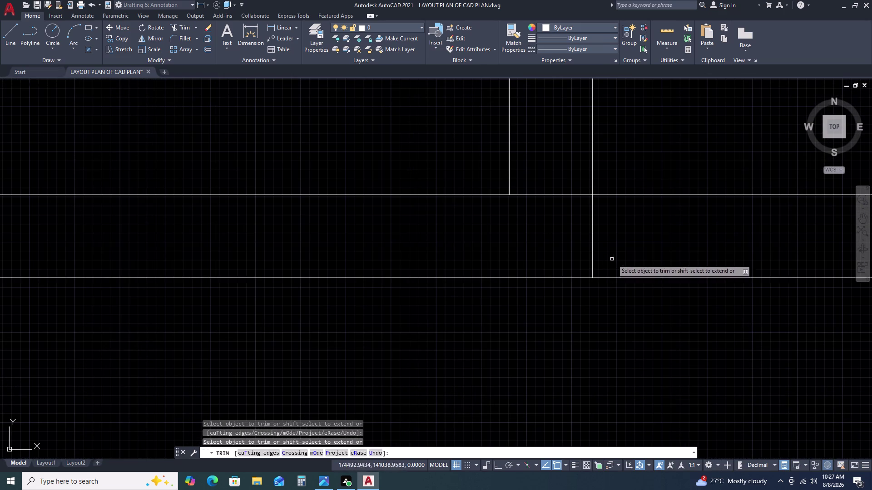
double_click(623, 255)
double_click(567, 246)
double_click(570, 179)
click(558, 232)
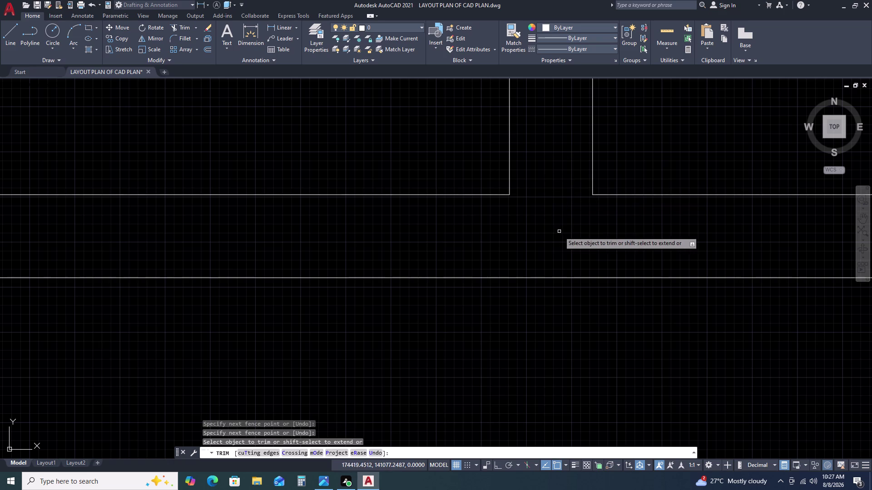
scroll(down, 3)
scroll(up, 3)
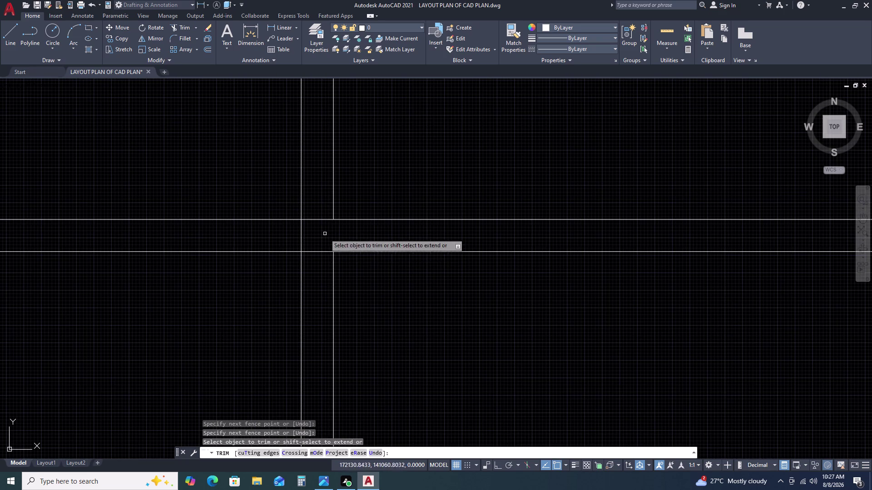
Fence-trim the wall crossings at the last left-hand junction and end trimming.
click(317, 193)
click(310, 285)
click(312, 234)
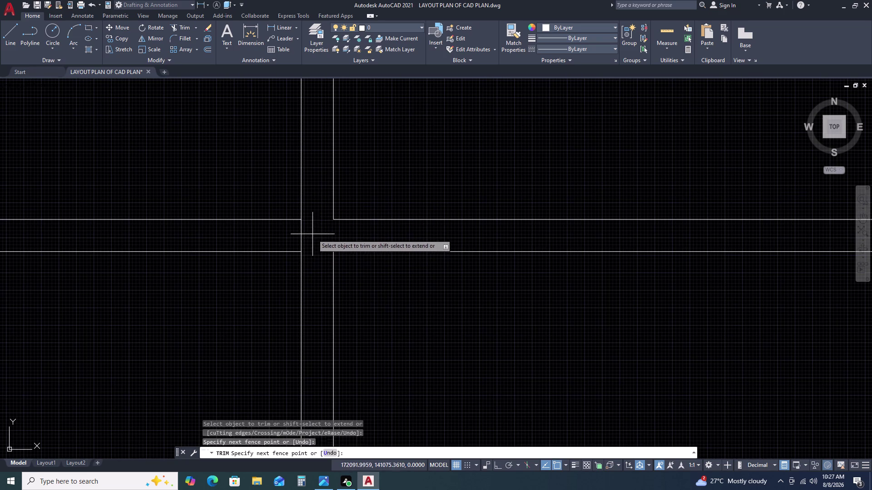
click(237, 234)
key(Escape)
key(Escape)
scroll(down, 3)
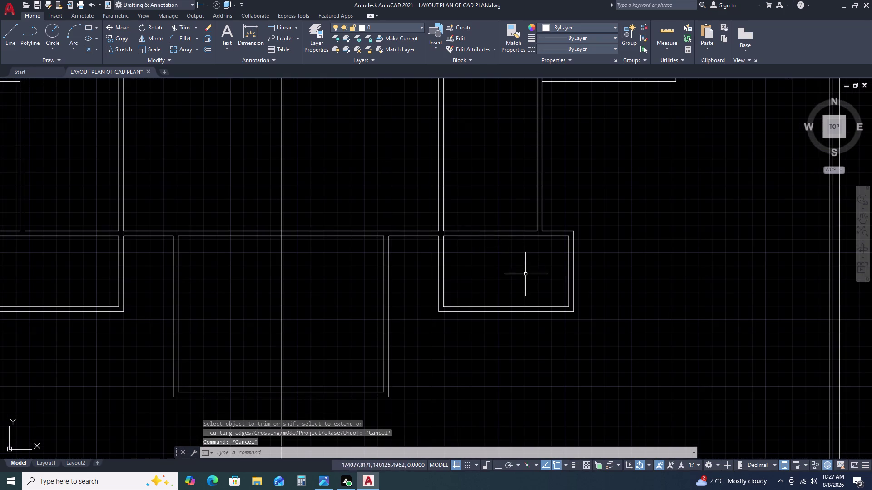
scroll(down, 3)
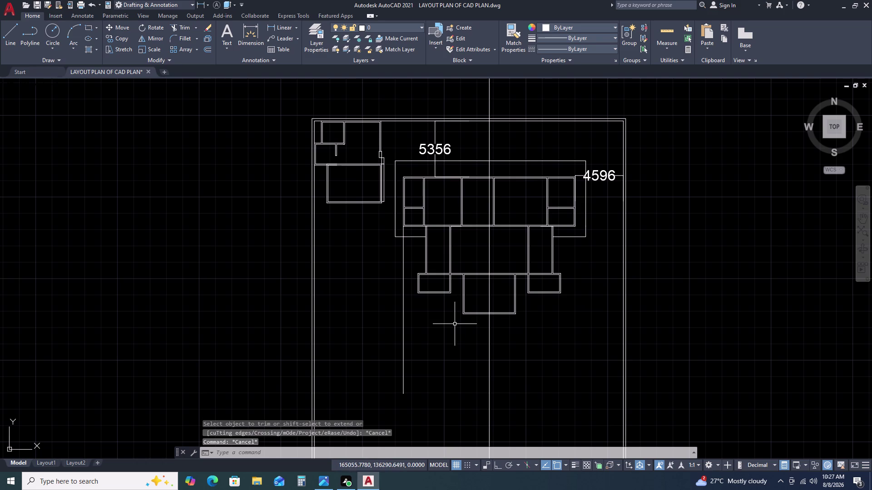
middle_drag(454, 326, 475, 255)
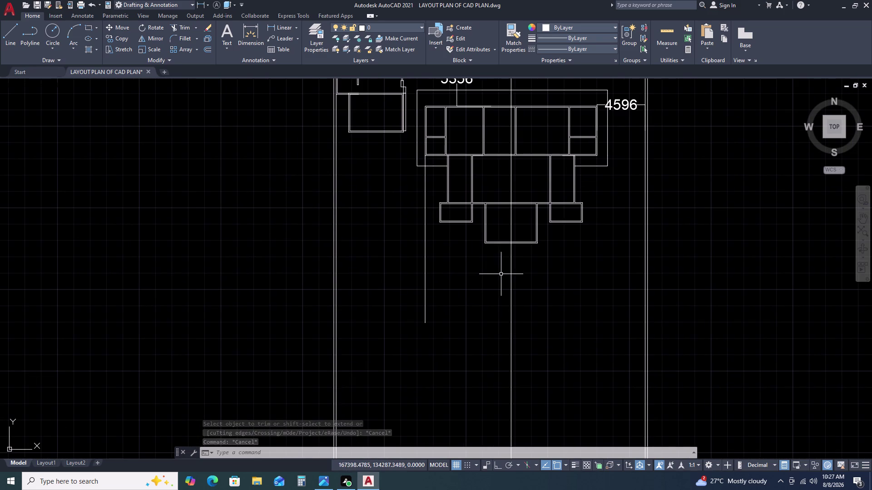
scroll(up, 3)
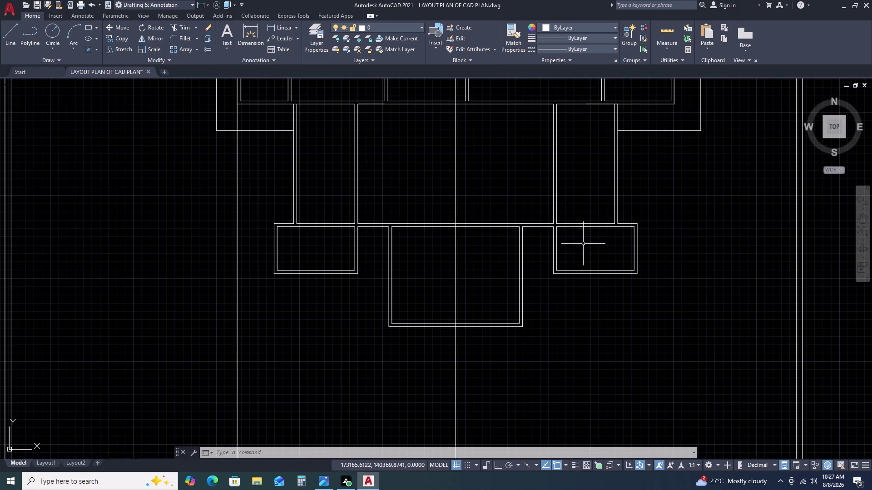
Undo the last five edits, including the recent trims and polyline edit.
key(ctrl+z)
key(ctrl+z)
key(ctrl+z)
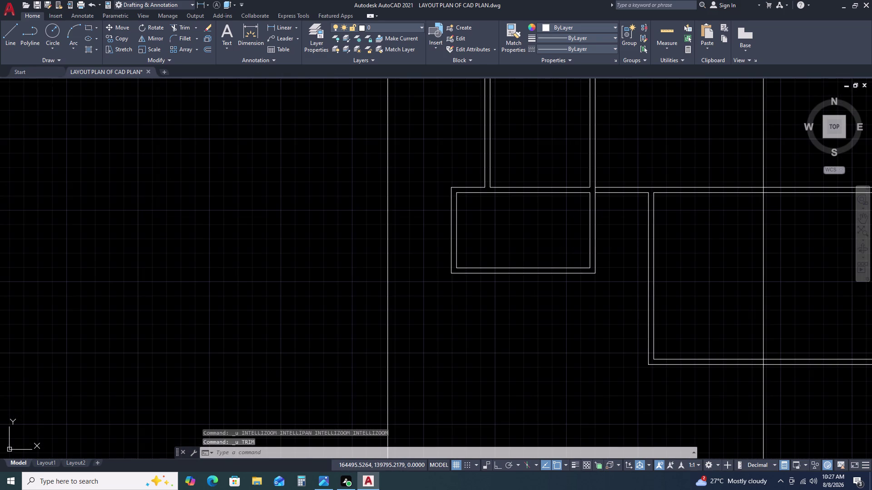
key(ctrl+z)
key(ctrl+z)
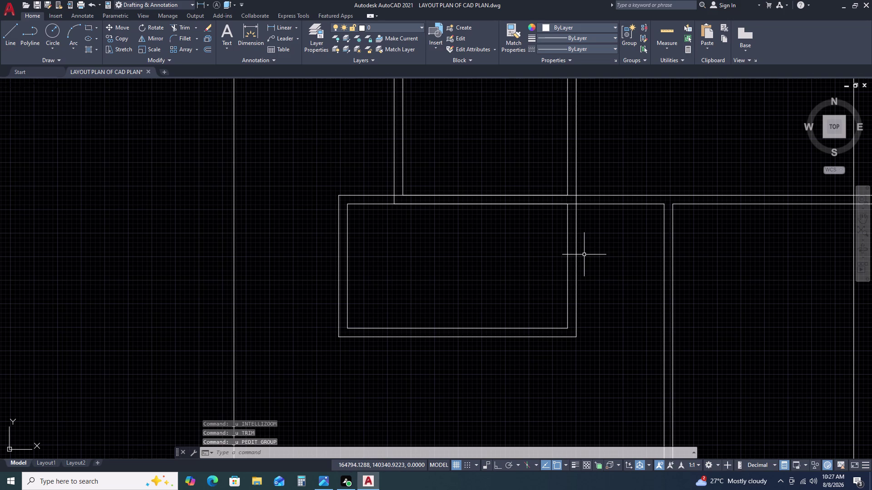
scroll(down, 3)
scroll(down, 3)
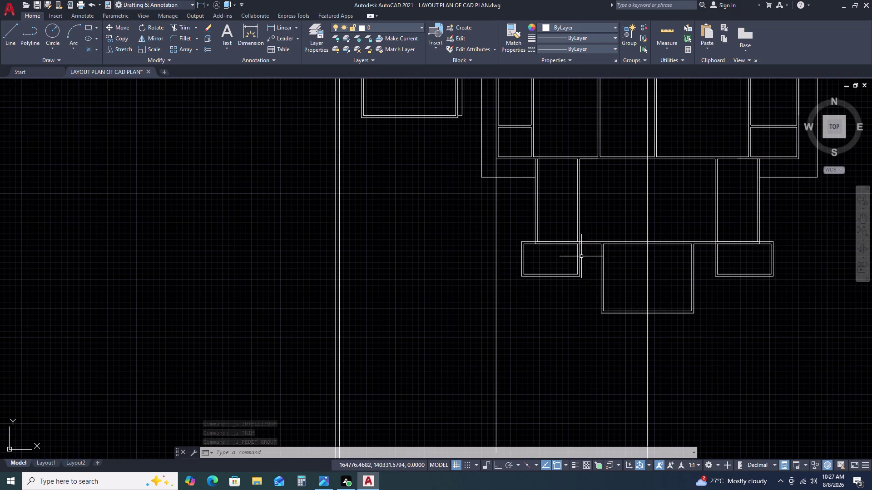
middle_drag(783, 303, 725, 228)
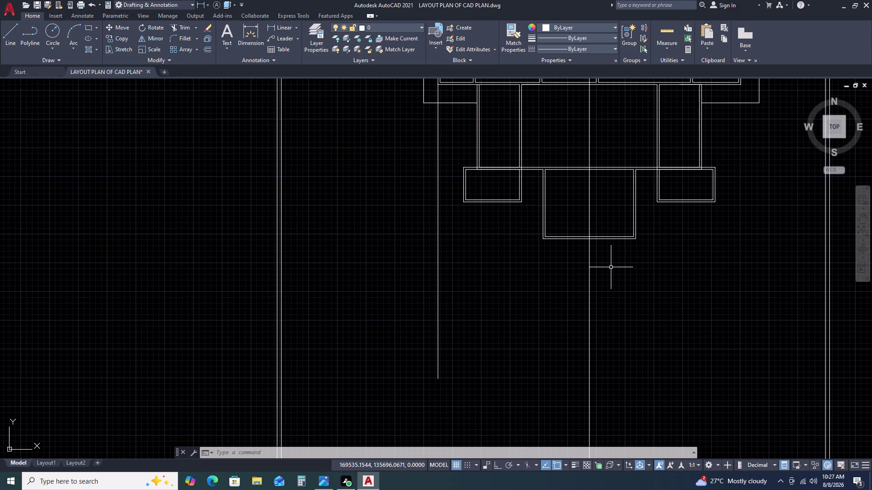
Regenerate the drawing display and cancel the command.
key(r)
text(E)
key(space)
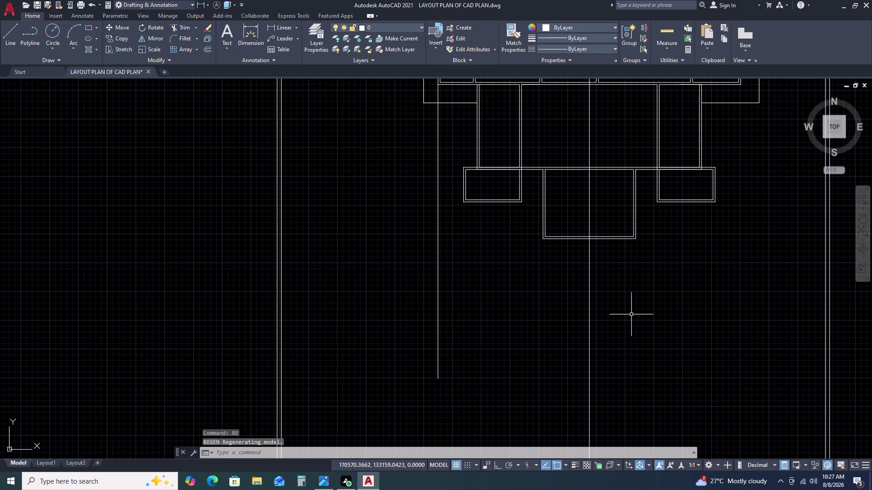
key(e)
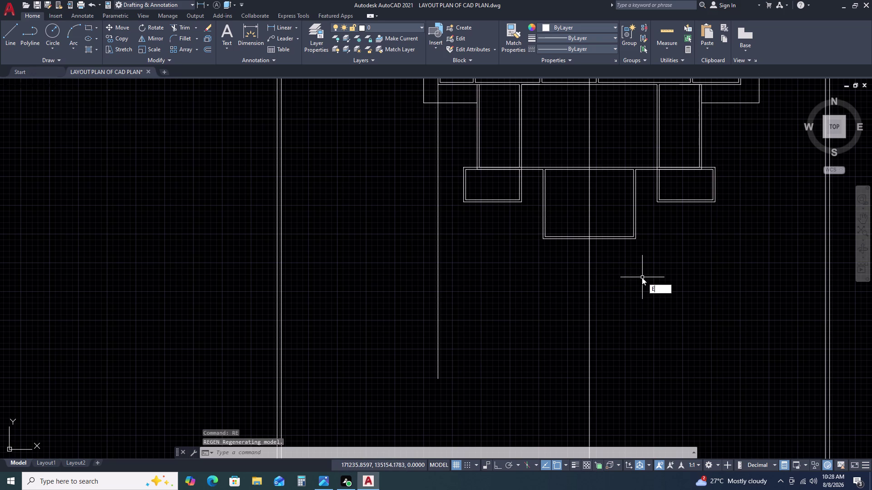
key(c)
key(Escape)
key(Escape)
Start a rectangle (REC) with its first corner below the block.
text(R)
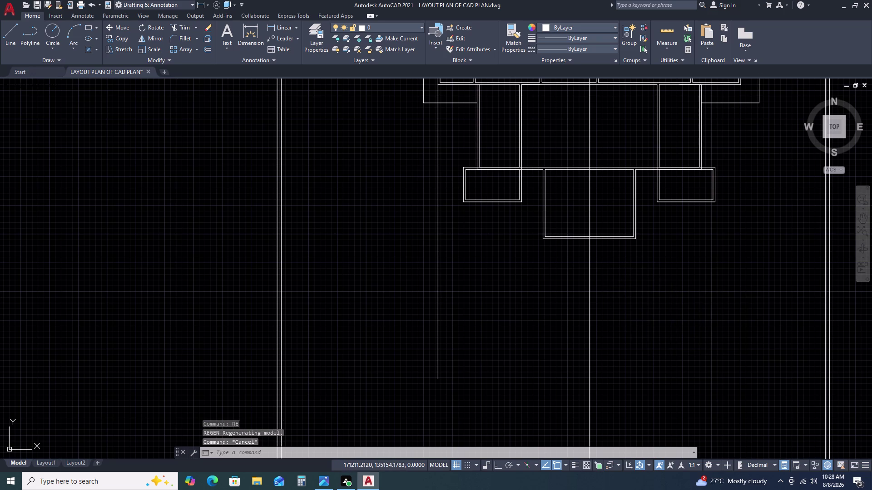
text(E)
text(C)
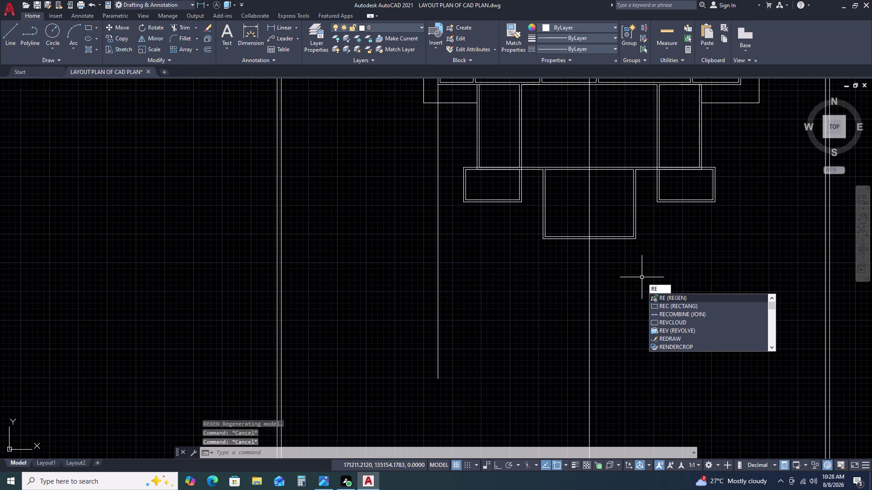
key(space)
click(634, 272)
Draw a 4200 by 3500 room rectangle below the block and select it.
text(D)
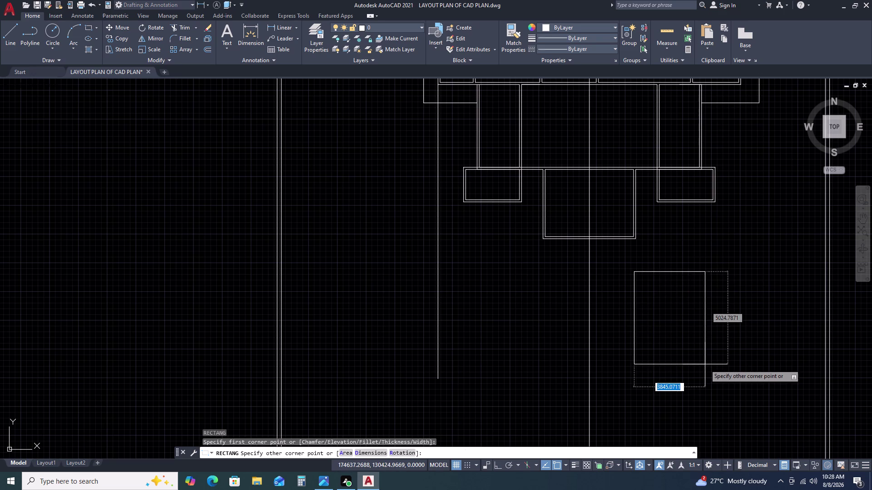
key(space)
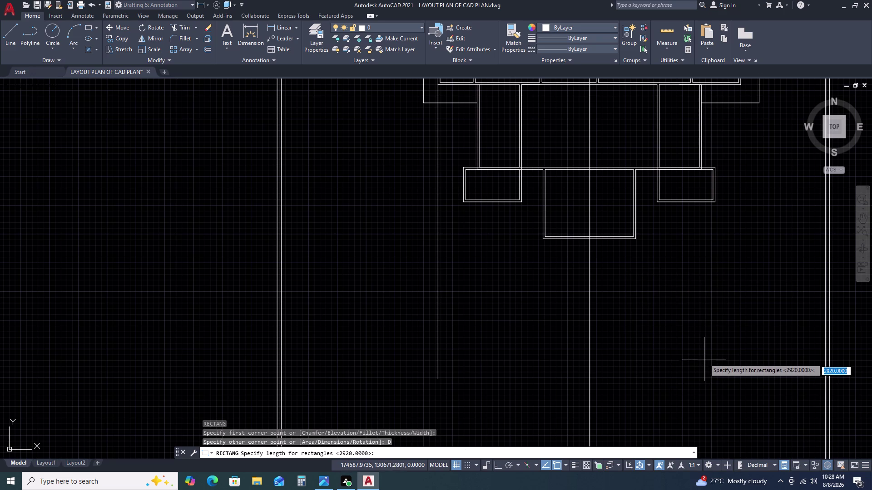
text(42)
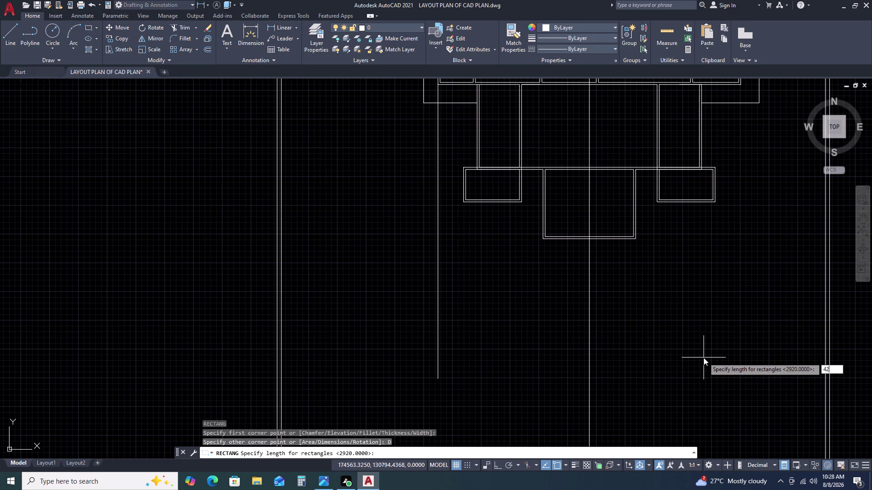
key(0)
key(0)
key(space)
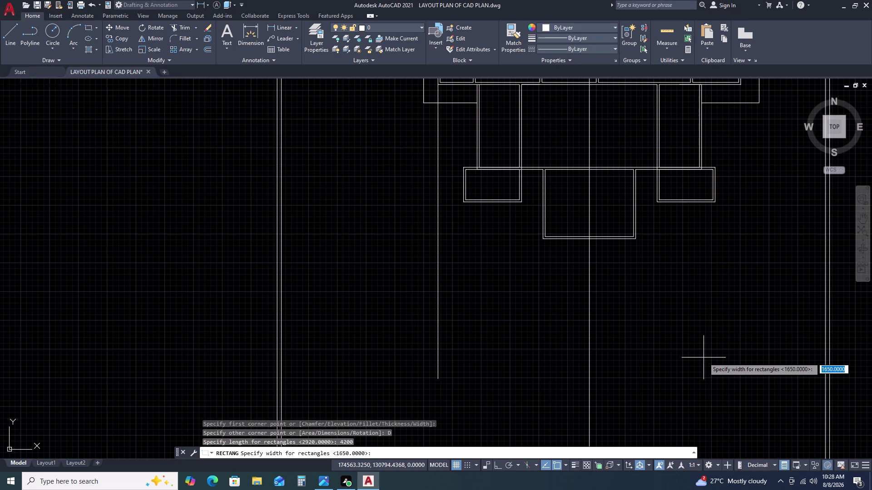
text(3)
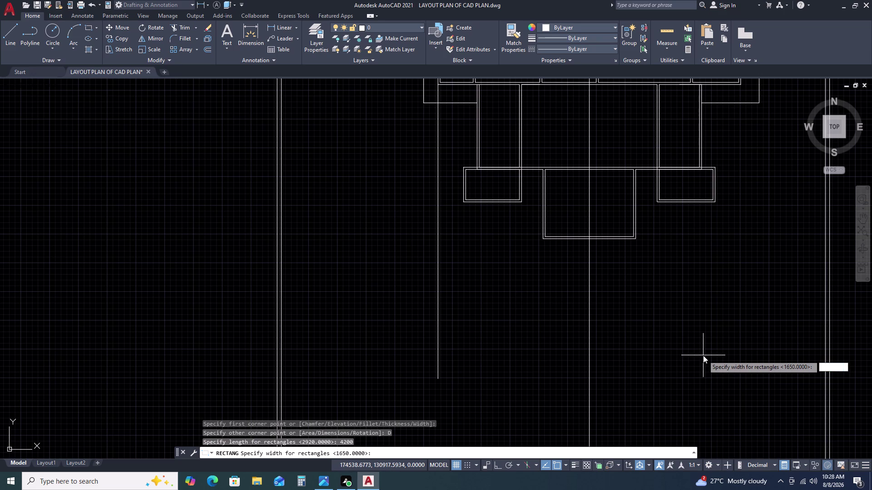
text(50)
key(0)
key(space)
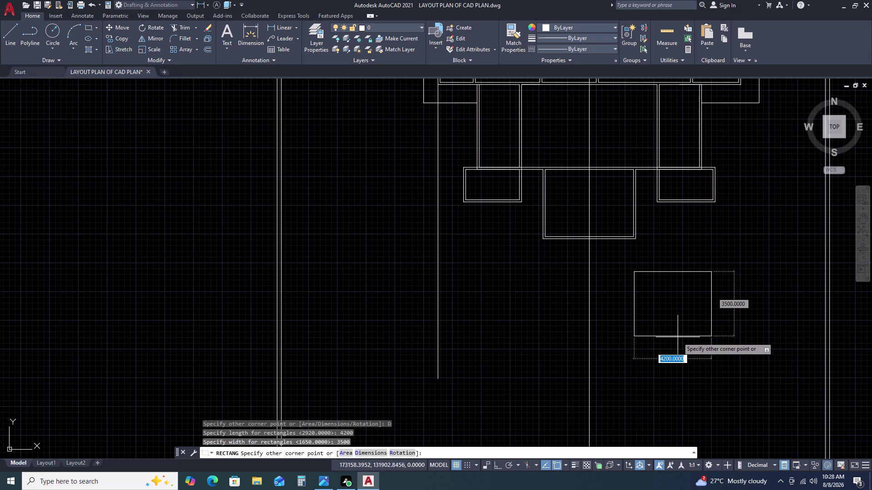
click(677, 337)
drag(730, 256, 728, 261)
click(691, 297)
Offset the room outline by 115 to create the second wall line.
text(O)
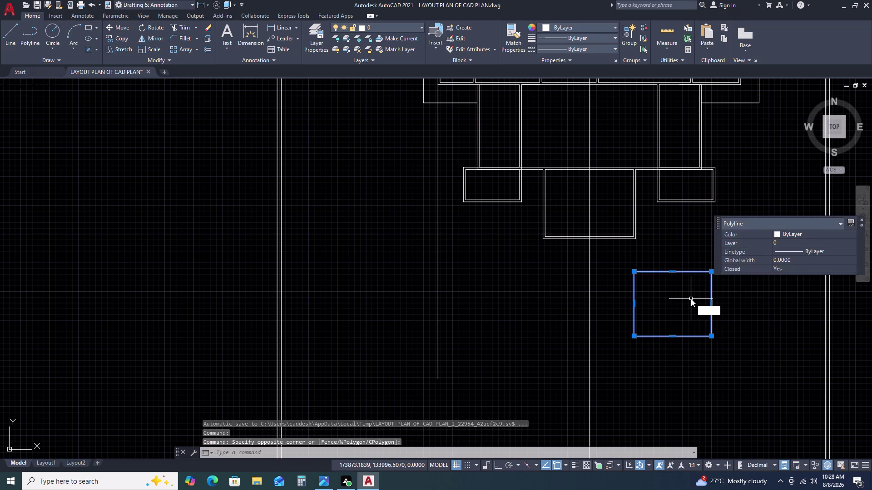
key(space)
text(11)
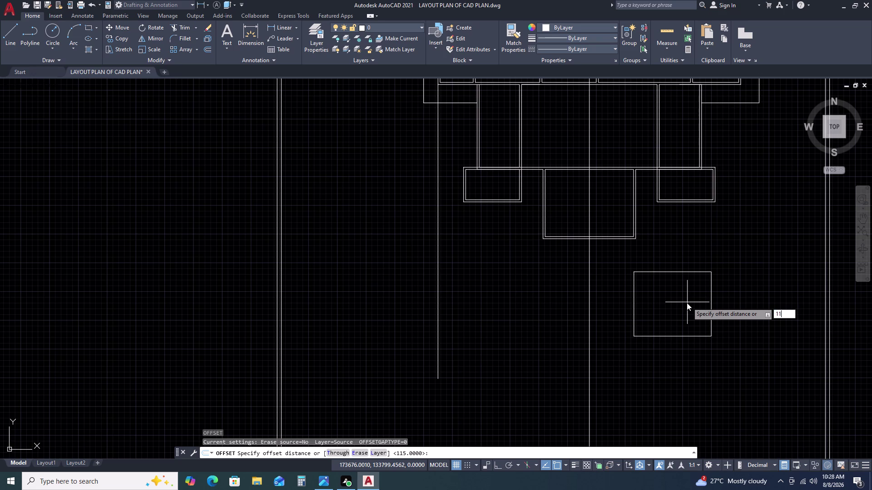
key(5)
key(space)
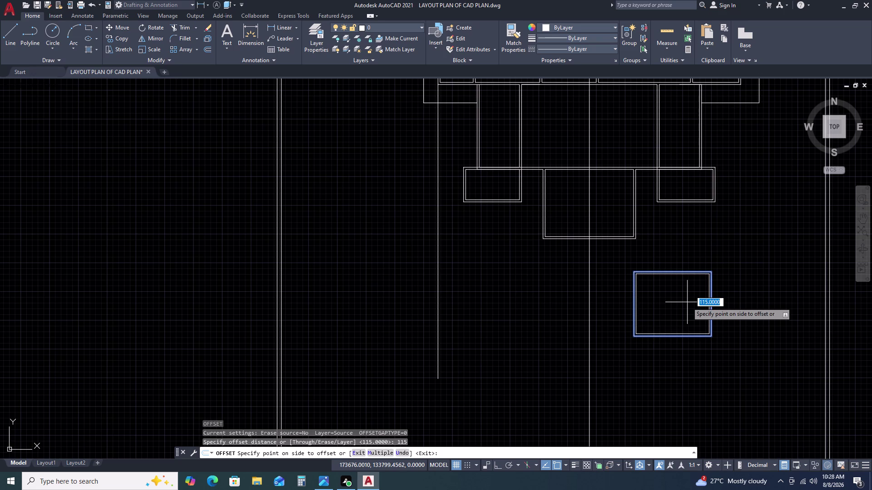
click(698, 243)
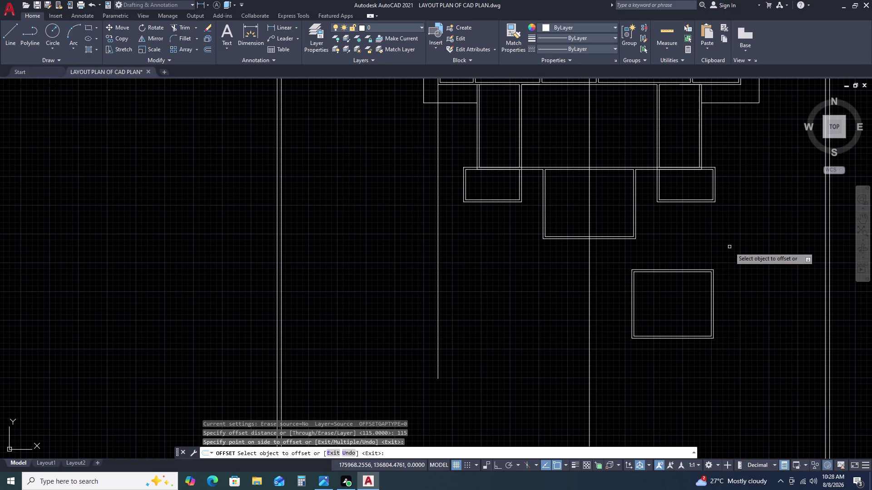
key(Escape)
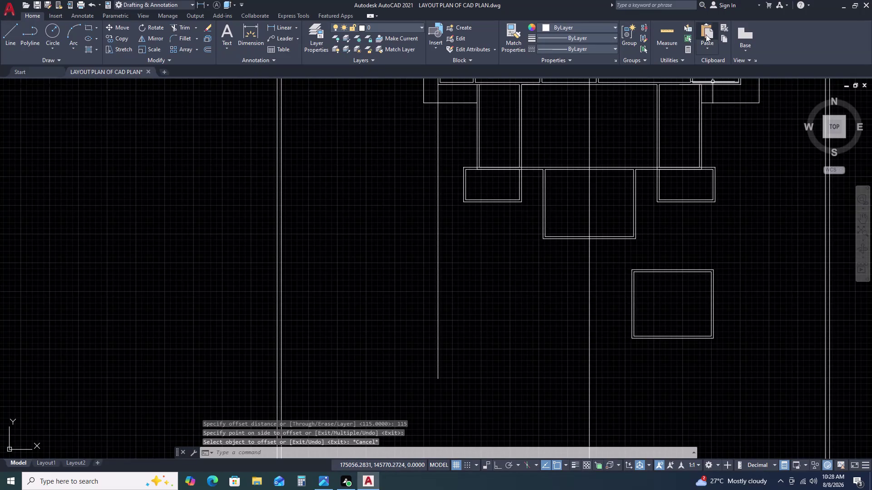
Measure the room's dimensions, then select both room outlines.
click(663, 34)
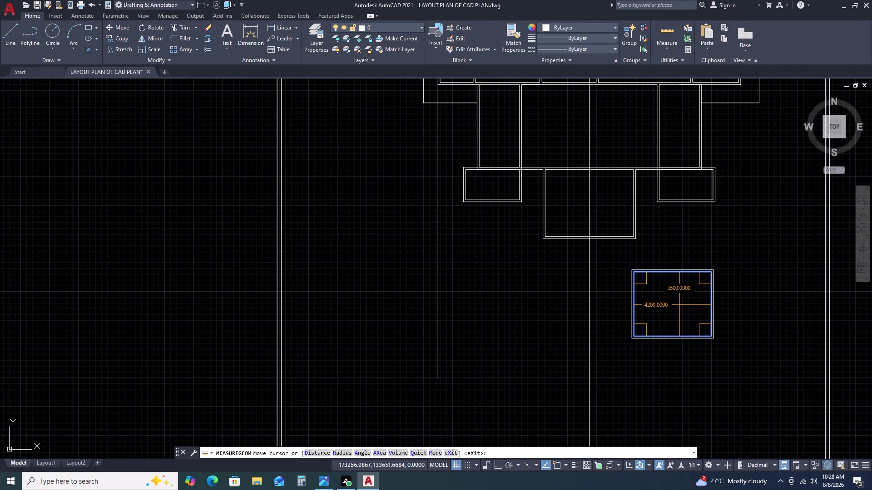
key(Escape)
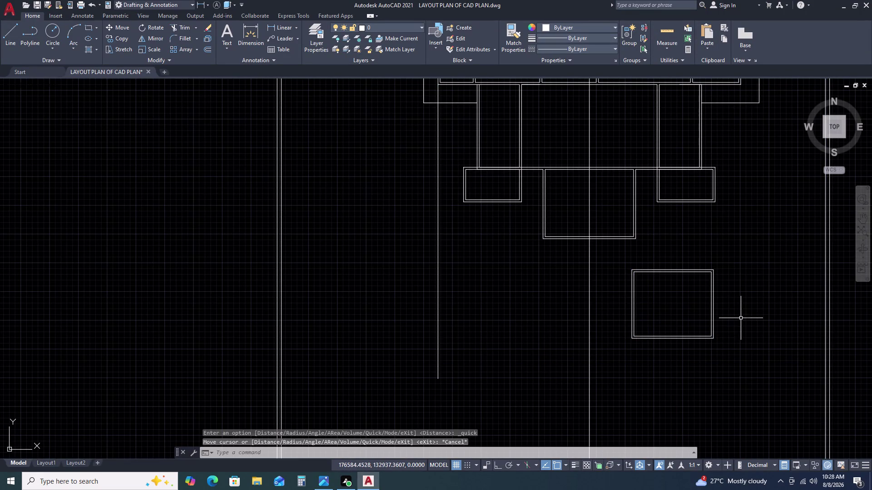
click(740, 319)
double_click(671, 367)
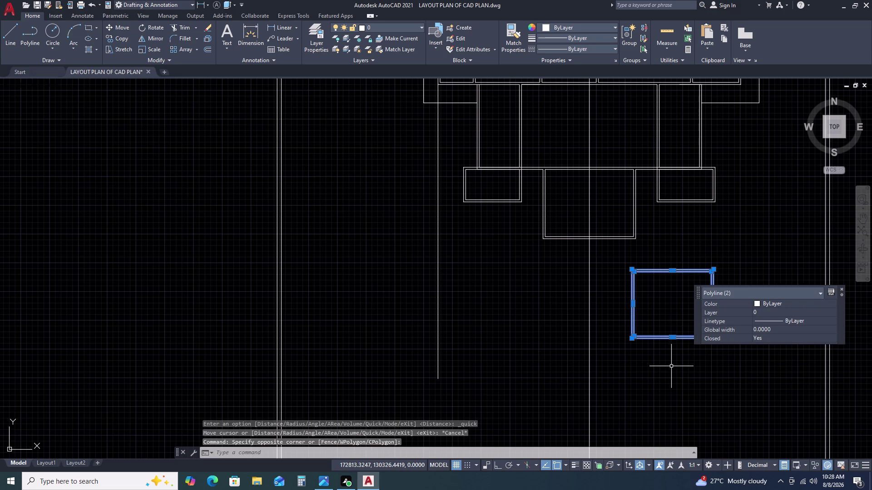
Move the room, snapping its top-right corner to the block's corner, then reselect both outlines.
text(M)
key(space)
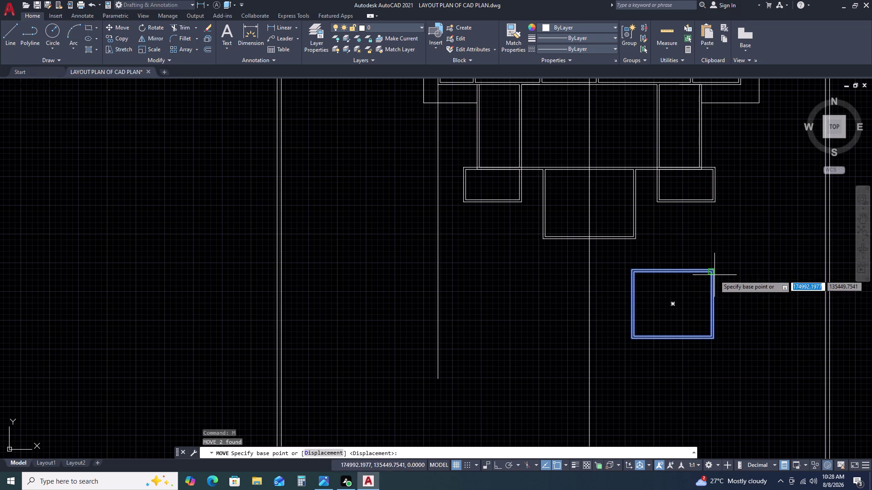
scroll(up, 3)
click(704, 263)
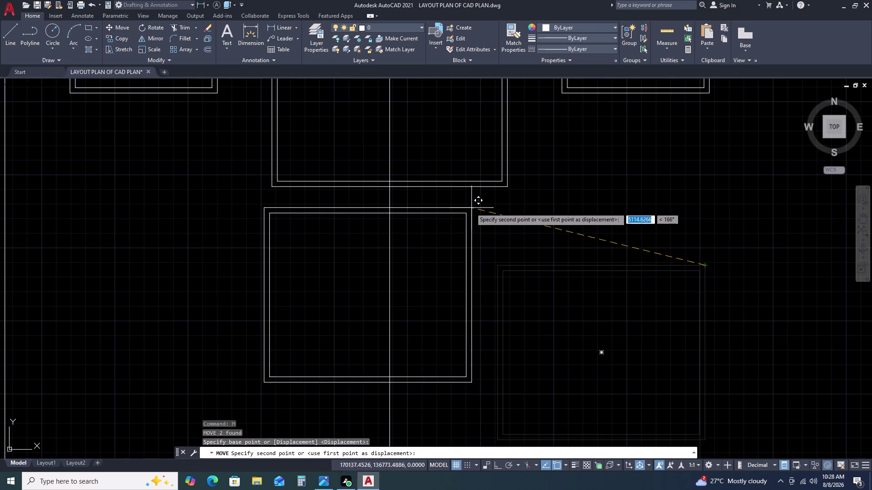
scroll(down, 3)
scroll(up, 3)
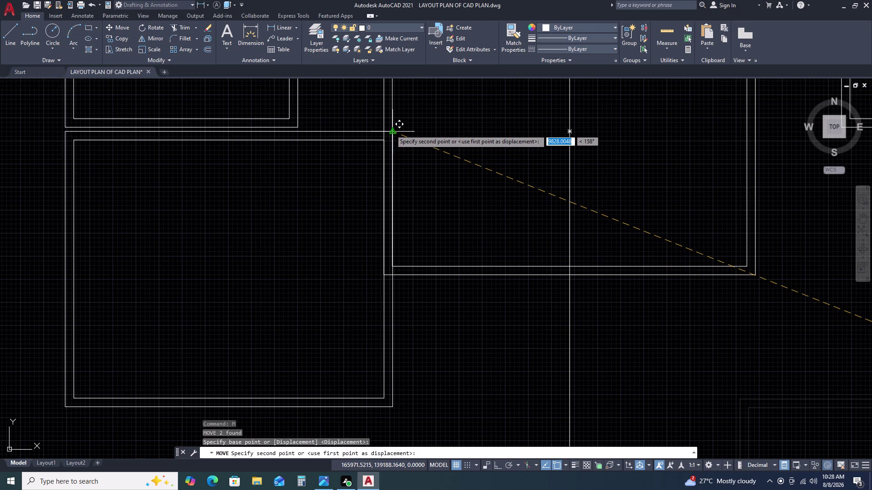
scroll(up, 3)
double_click(393, 121)
scroll(down, 3)
scroll(up, 3)
click(390, 130)
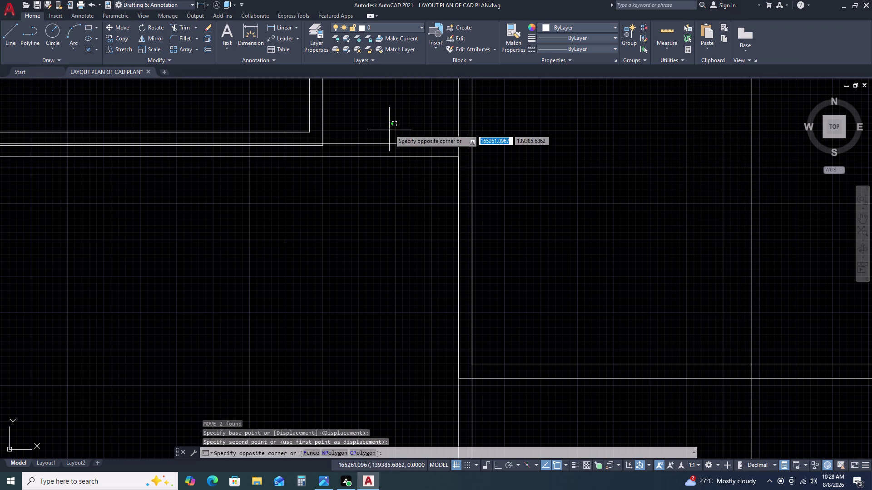
click(374, 168)
Move the room again so its top-left corner sits against the block's lower edge.
scroll(down, 3)
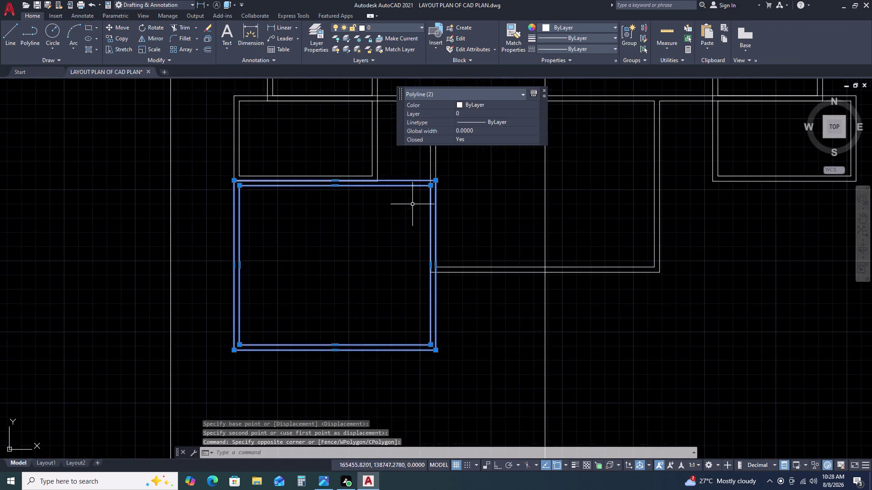
scroll(up, 3)
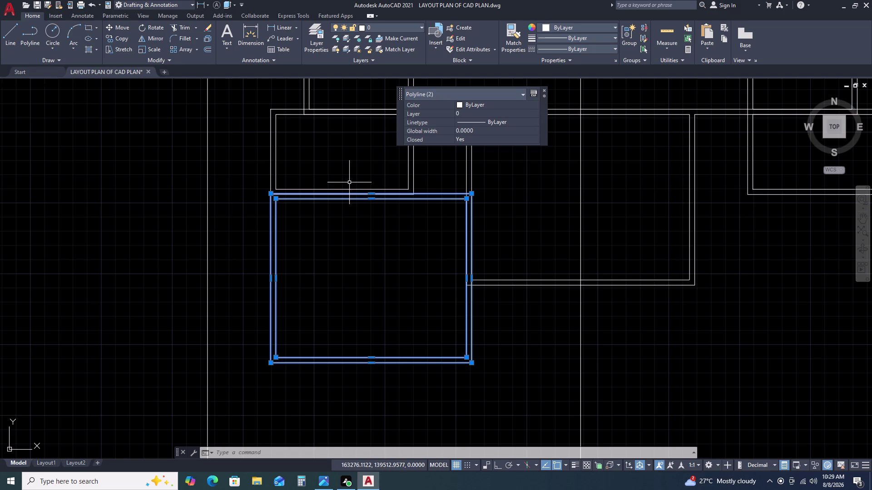
scroll(down, 3)
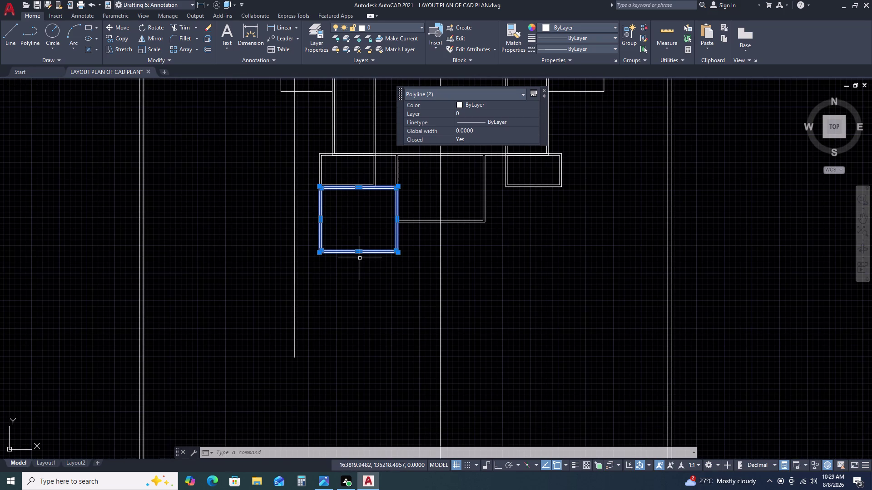
scroll(down, 3)
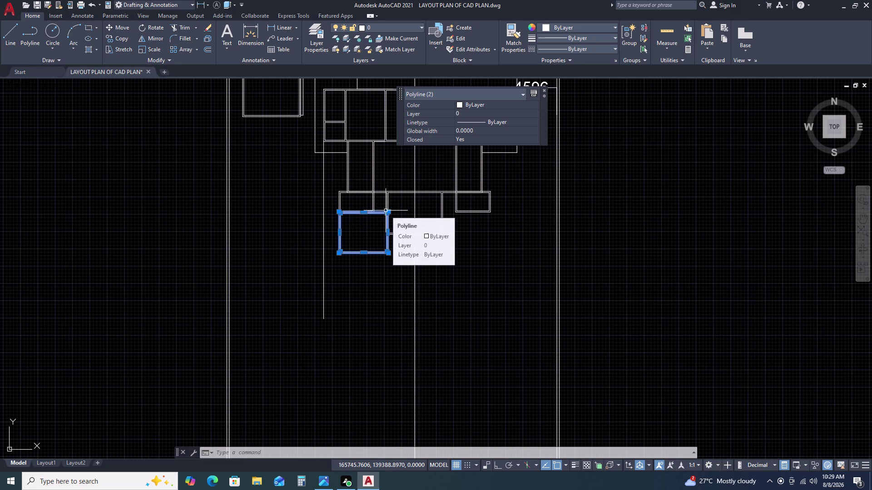
scroll(up, 3)
scroll(up, 3)
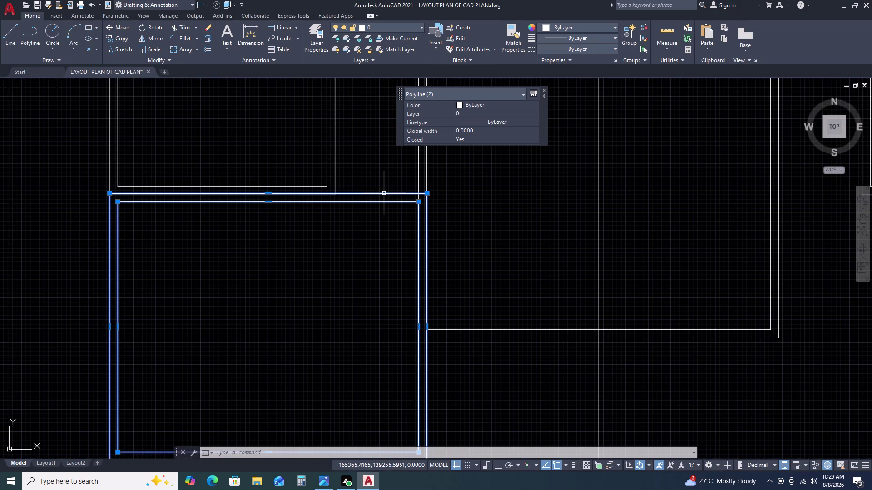
text(M)
key(space)
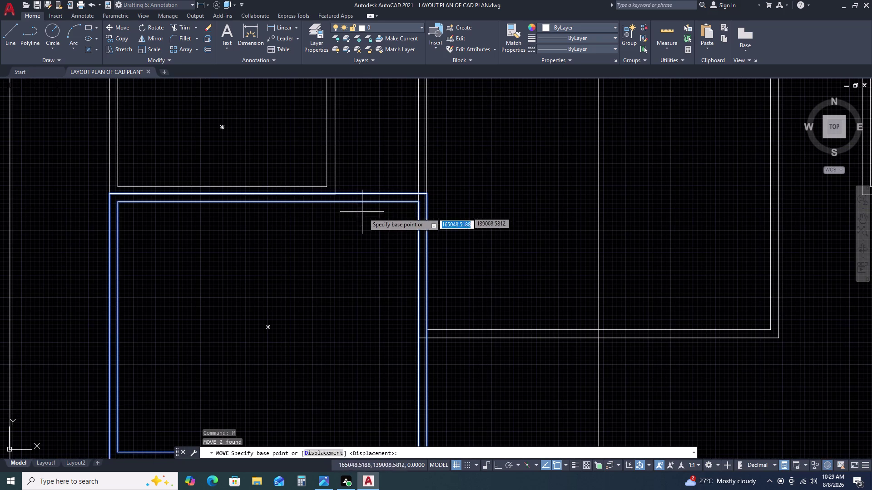
scroll(up, 3)
scroll(up, 3)
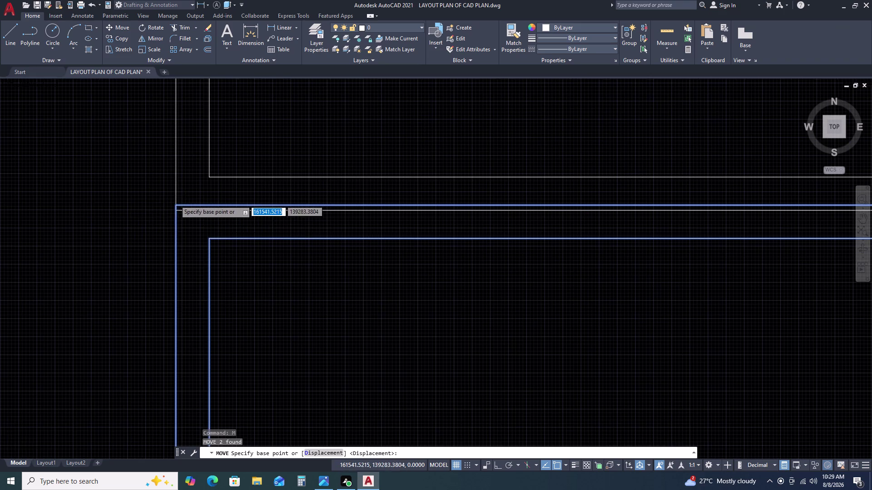
scroll(up, 3)
click(180, 217)
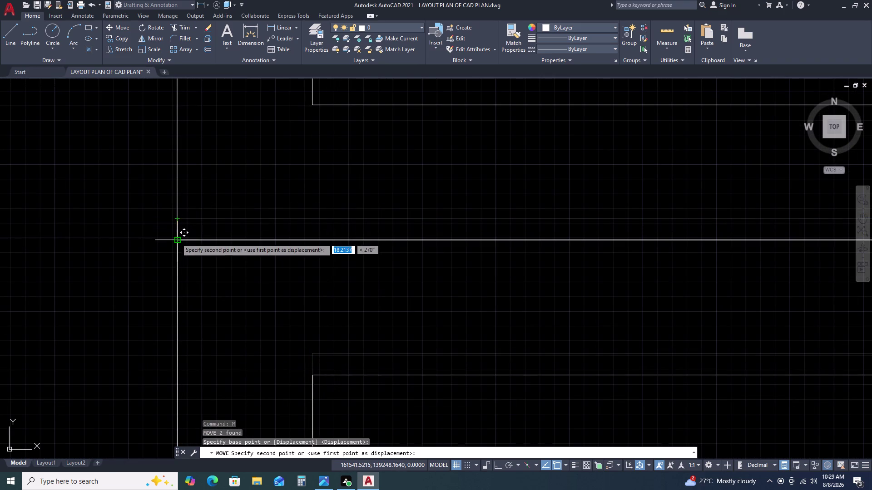
click(176, 238)
scroll(down, 3)
scroll(down, 3)
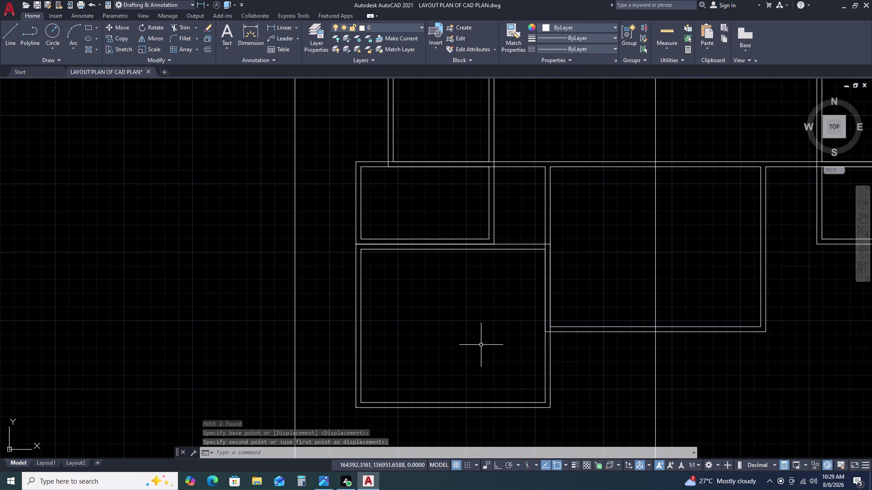
scroll(down, 3)
middle_drag(639, 343, 558, 303)
Select the lower-left room and a wall line for mirroring.
click(437, 297)
click(347, 366)
text(M)
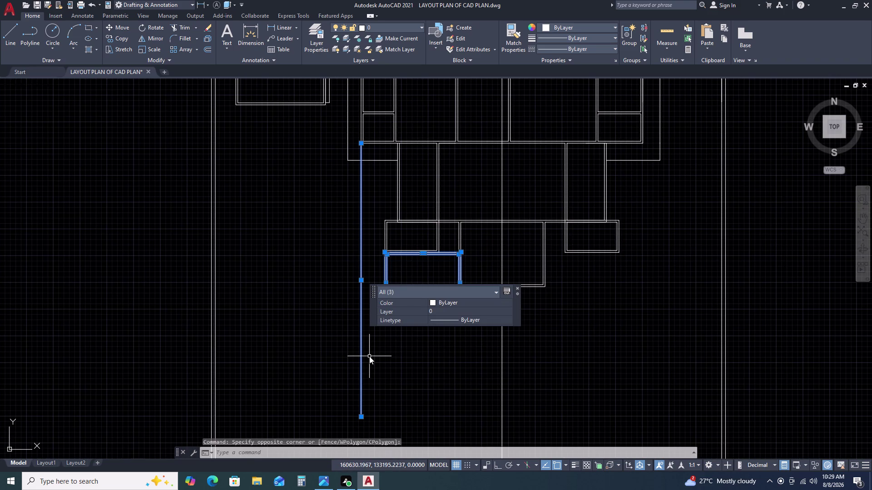
Mirror the selected room across a vertical Ortho axis, keeping the original.
text(I)
key(space)
scroll(up, 3)
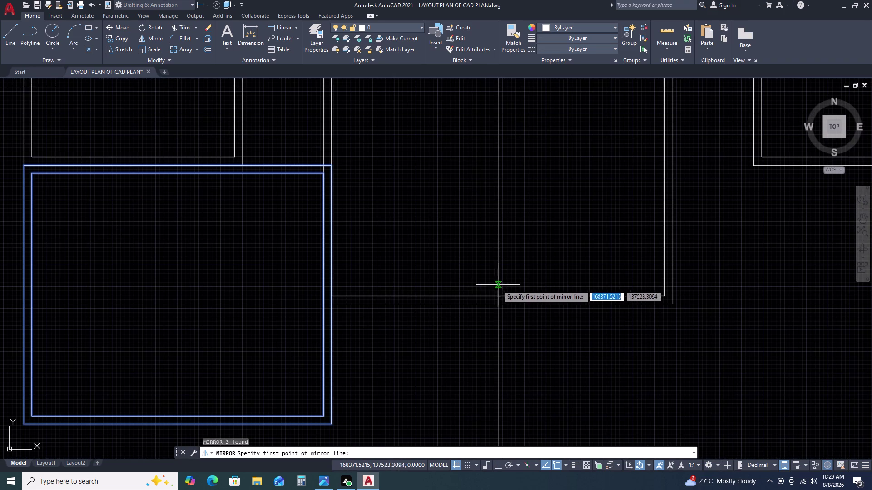
click(497, 297)
scroll(down, 3)
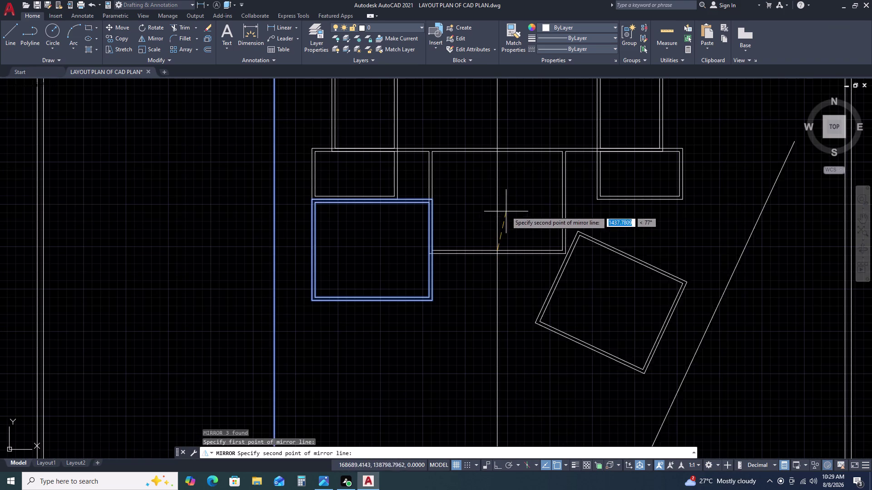
key(F8)
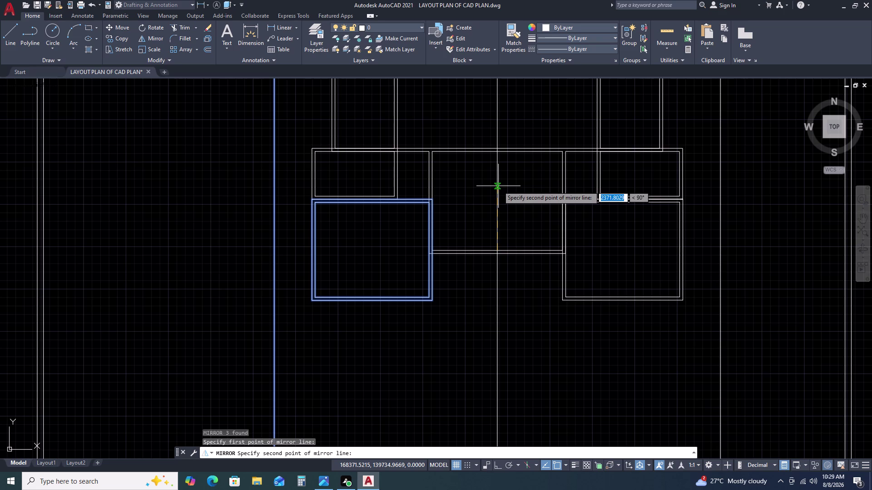
click(496, 186)
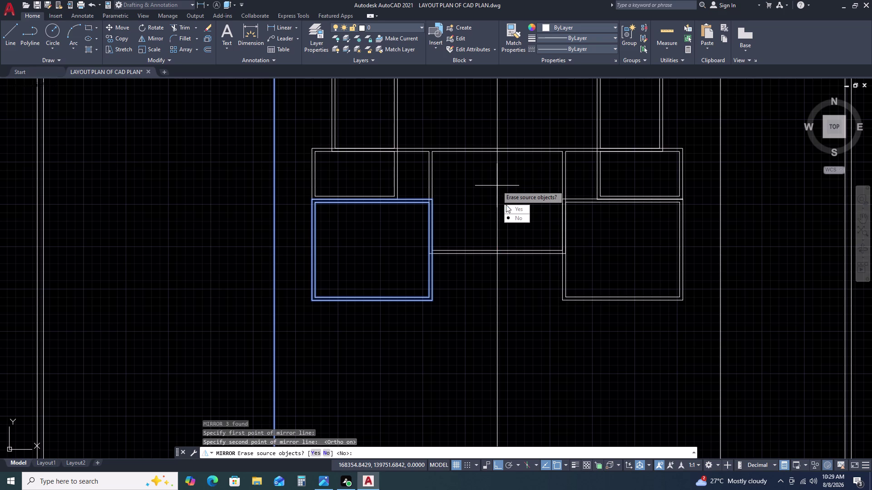
drag(519, 216, 497, 186)
click(497, 186)
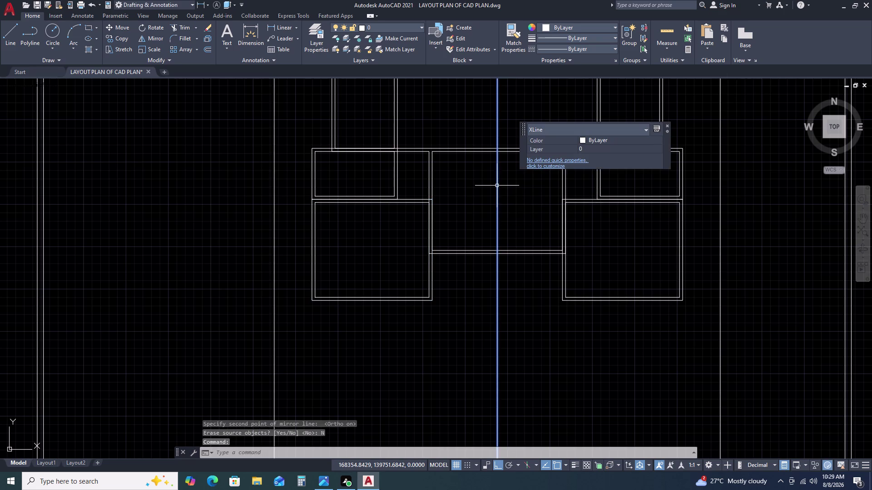
key(Escape)
scroll(up, 3)
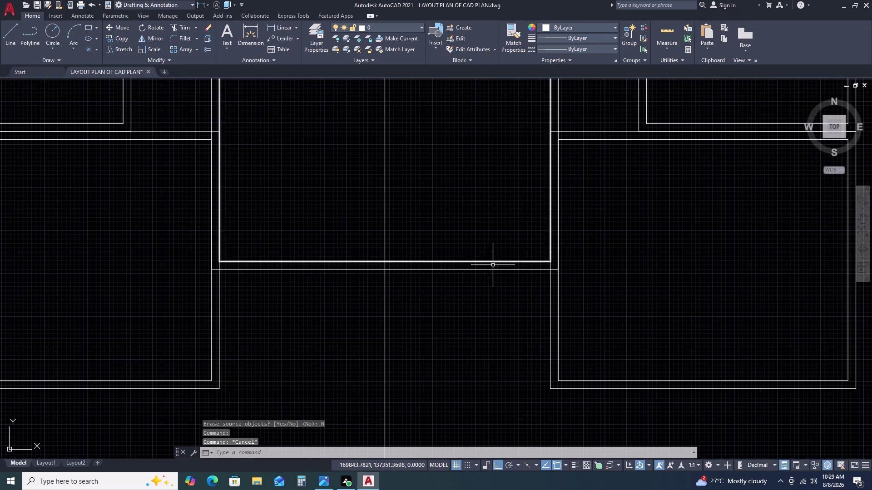
Window-select the lower-left room and move it, then undo the misplaced move.
scroll(down, 3)
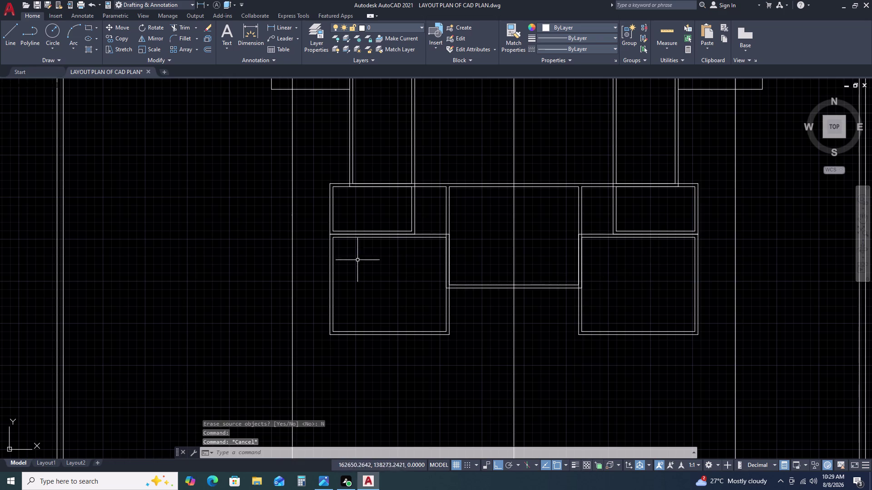
scroll(up, 3)
scroll(down, 3)
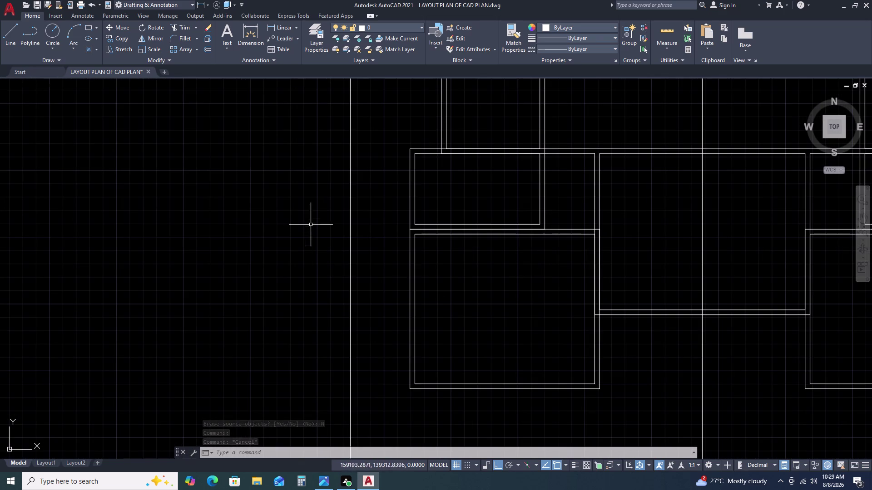
click(372, 209)
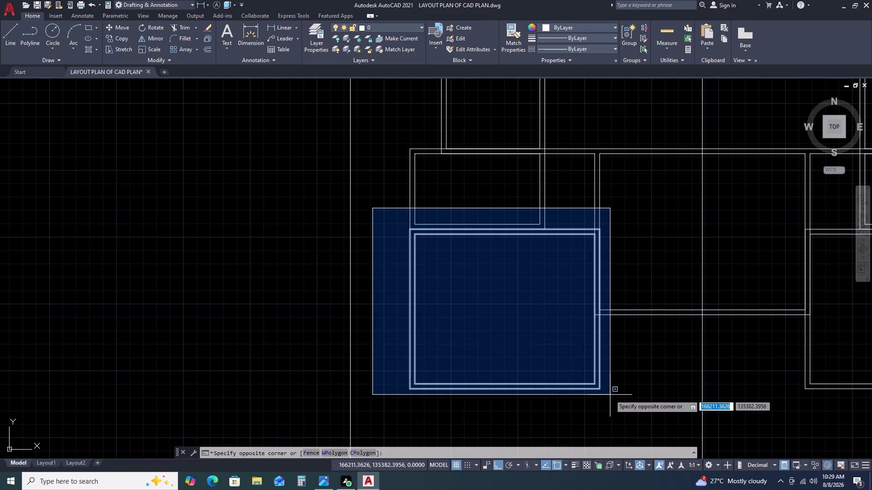
click(610, 398)
right_click(610, 399)
click(610, 399)
text(M)
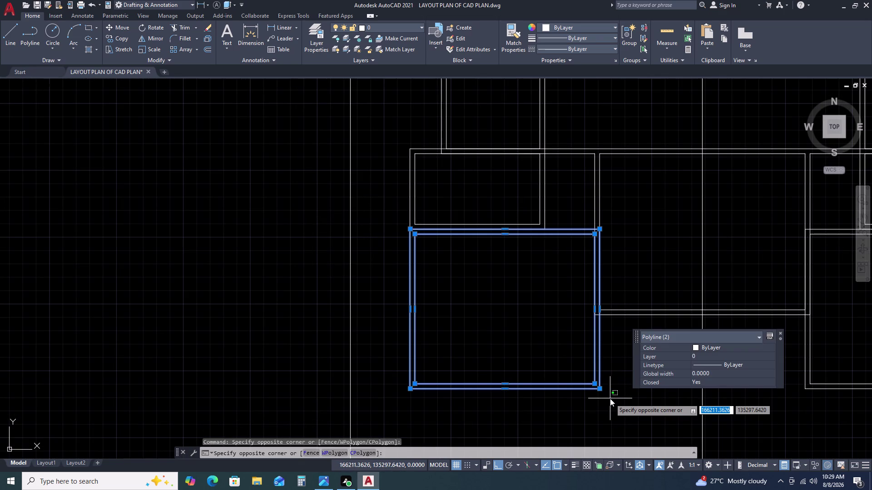
key(space)
scroll(up, 3)
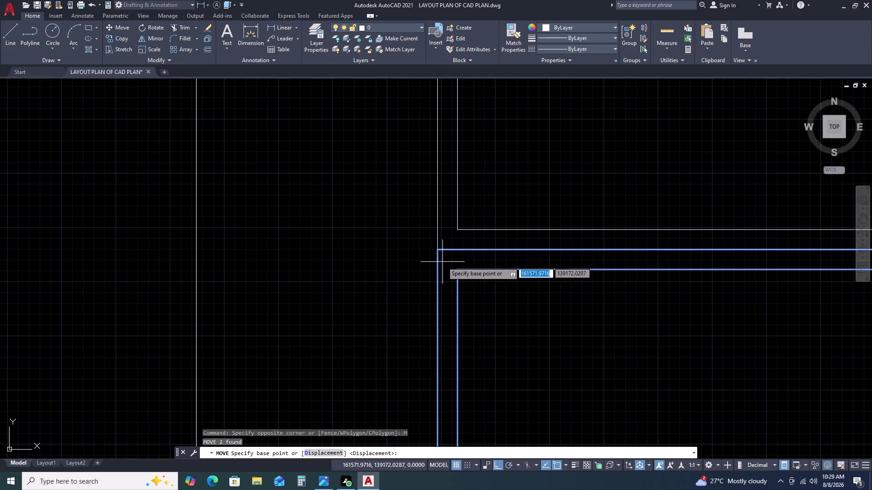
click(457, 250)
right_click(458, 251)
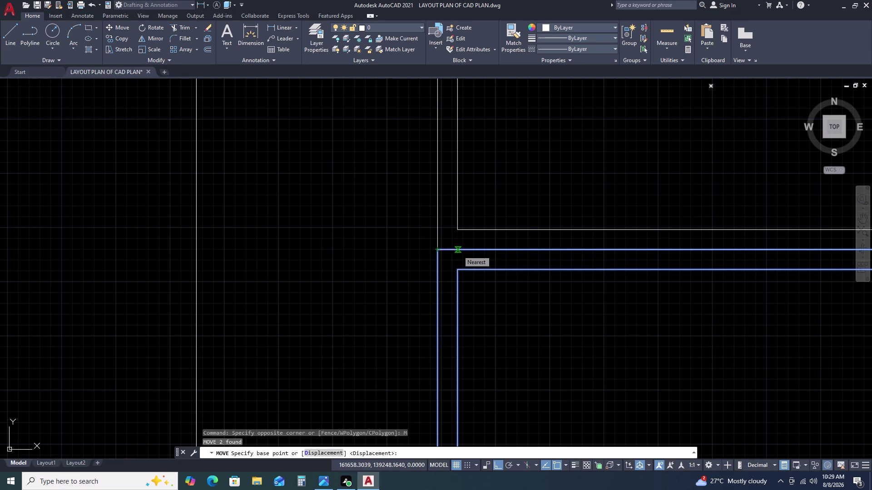
click(458, 251)
scroll(down, 3)
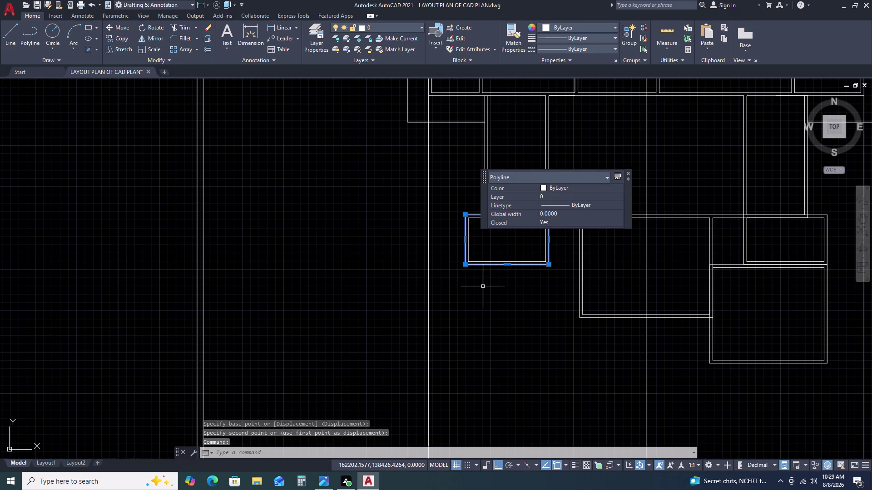
key(ctrl+z)
key(ctrl+z)
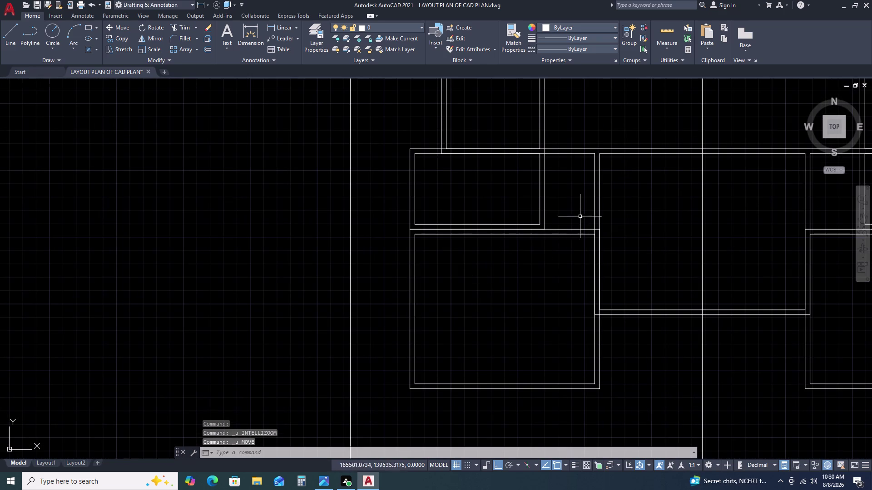
Move the reselected lower-left room 115 up from its top wall against the room above.
click(569, 219)
click(566, 251)
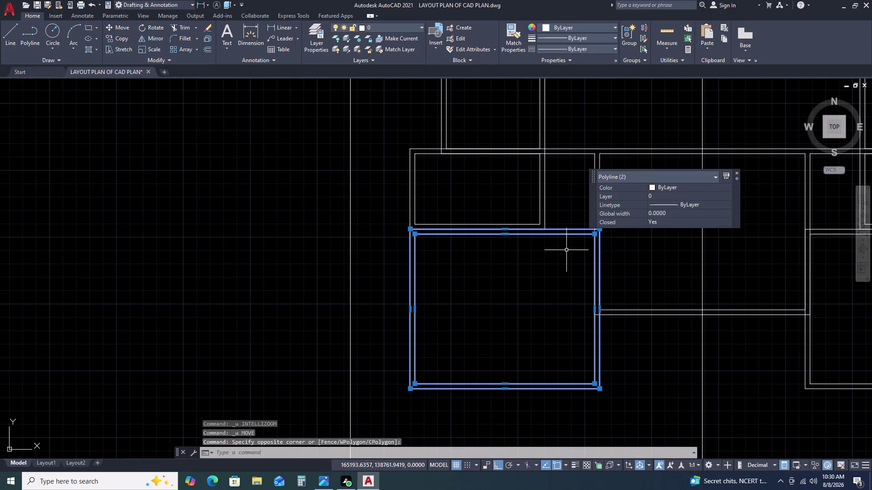
text(M)
key(space)
scroll(up, 3)
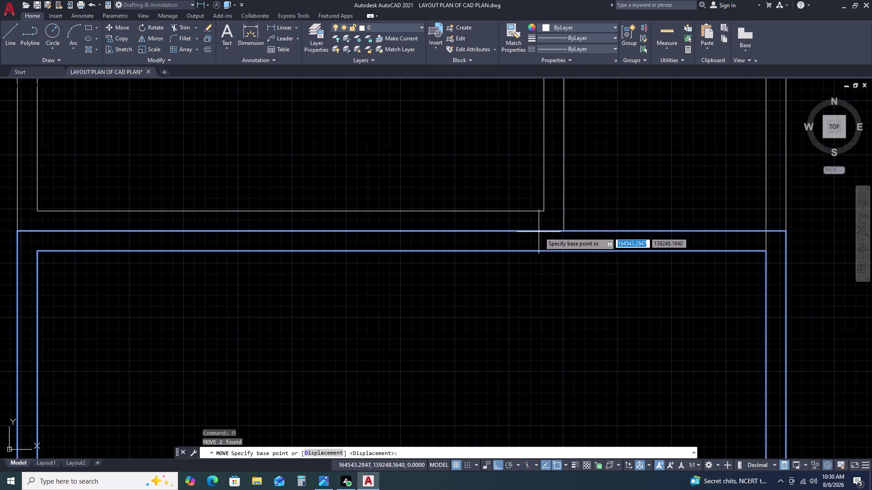
click(542, 232)
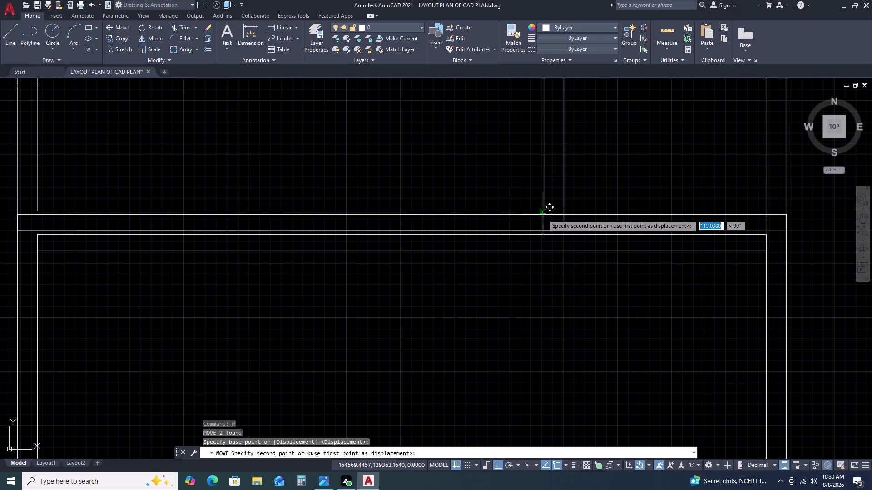
click(545, 212)
scroll(down, 3)
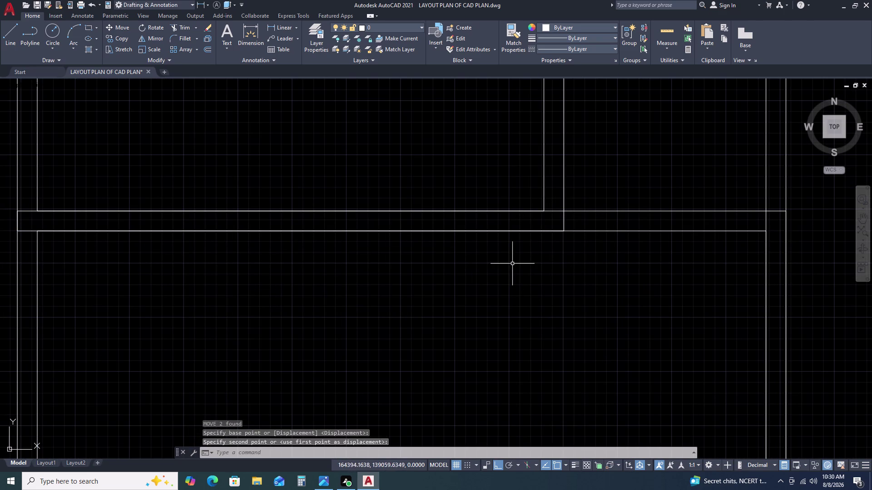
scroll(down, 3)
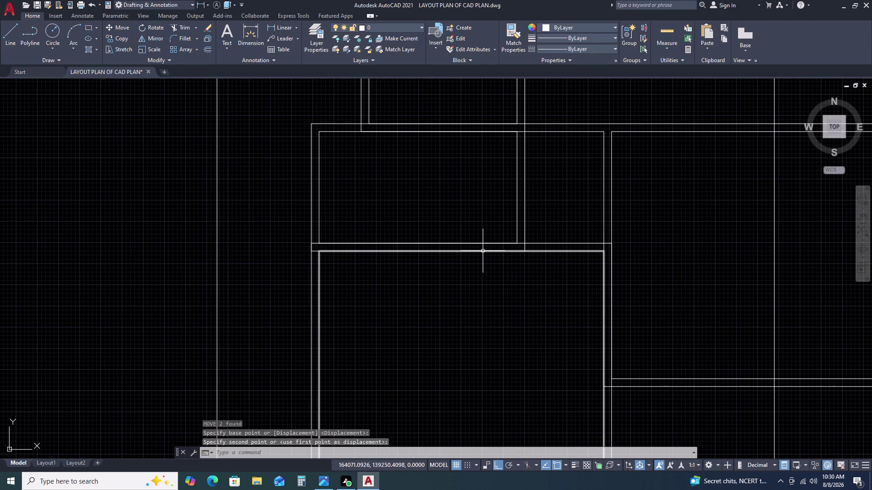
click(482, 251)
key(Escape)
scroll(up, 3)
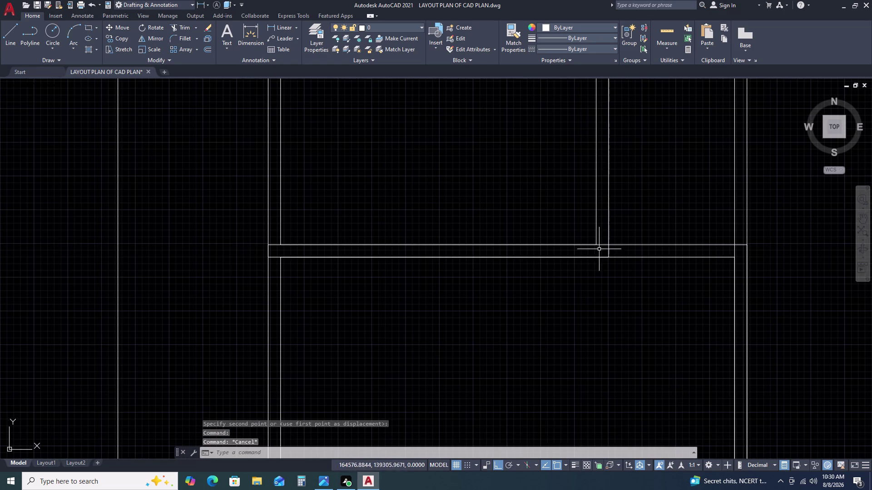
scroll(up, 3)
scroll(up, 3)
scroll(up, 3)
scroll(down, 3)
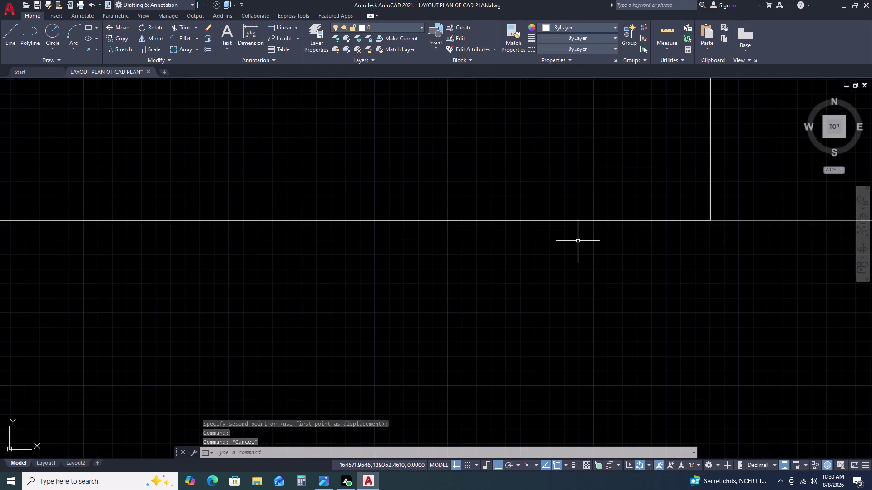
scroll(down, 3)
scroll(down, 3)
scroll(down, 3)
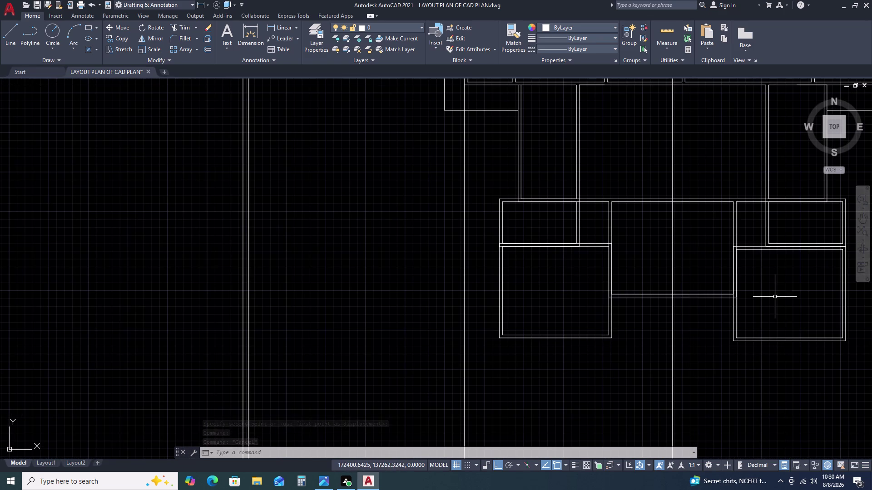
middle_drag(774, 300, 605, 334)
scroll(up, 3)
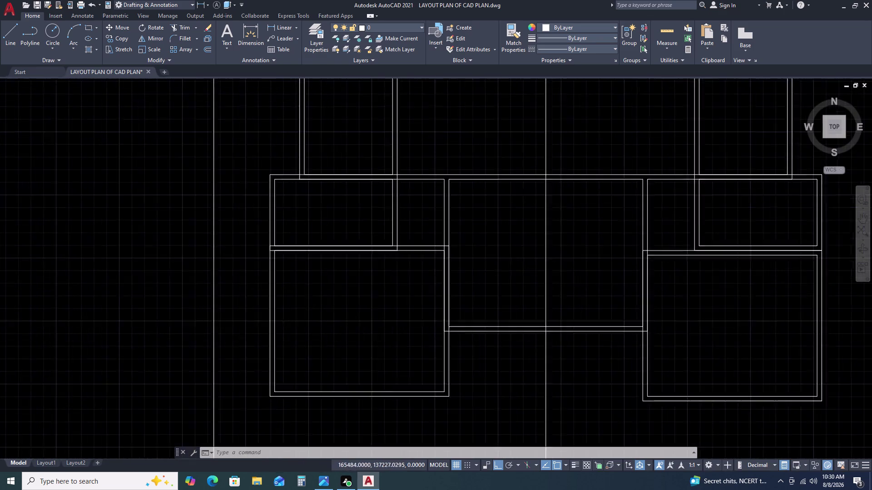
scroll(up, 3)
scroll(up, 3)
scroll(down, 3)
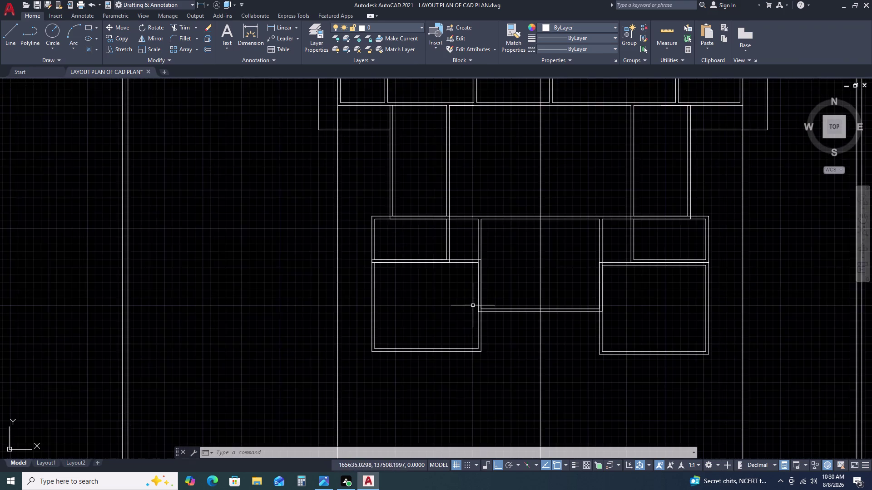
scroll(down, 3)
scroll(up, 3)
Move the lower-right room 115 up against the room above, then zoom out over the block.
click(744, 274)
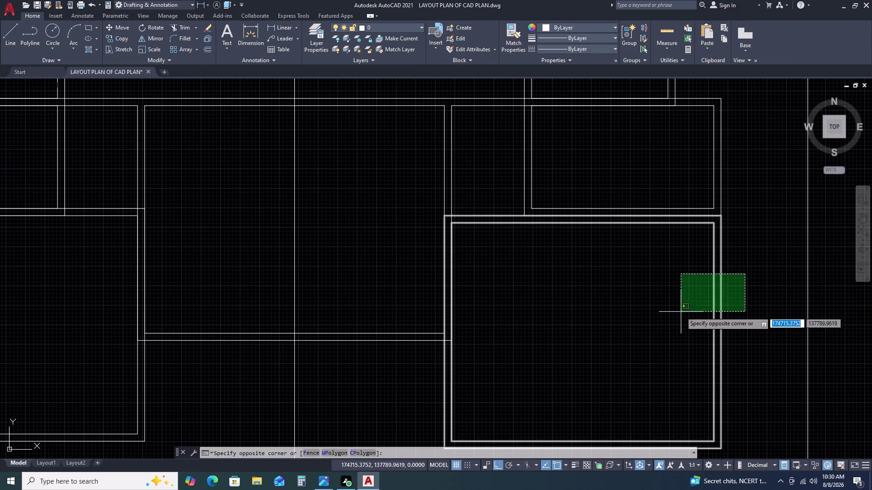
click(681, 312)
key(m)
key(space)
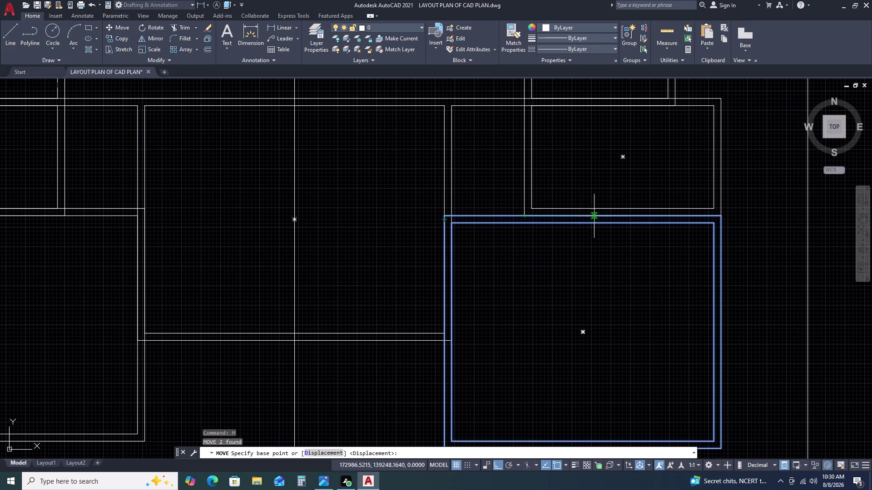
click(610, 216)
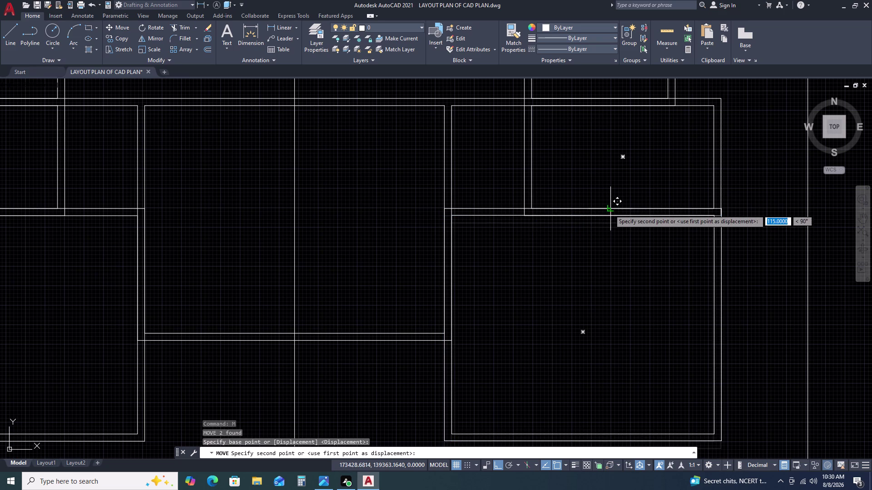
click(610, 210)
key(Escape)
scroll(down, 3)
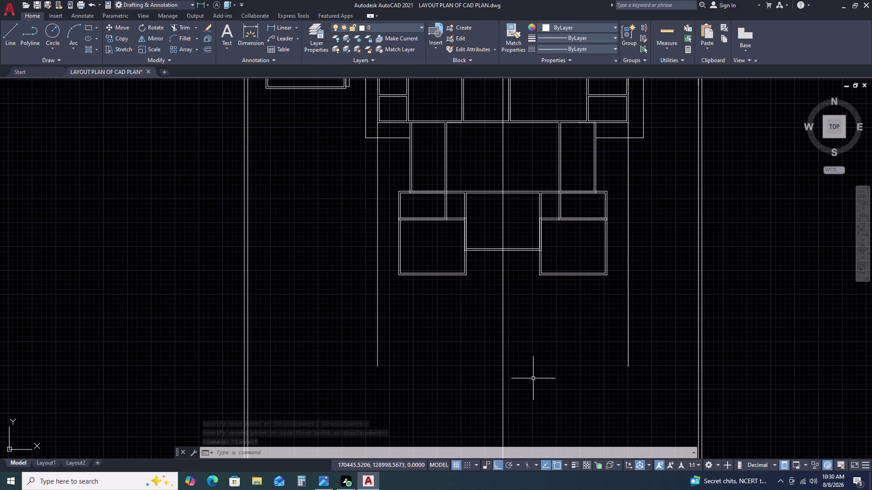
middle_drag(560, 293, 545, 224)
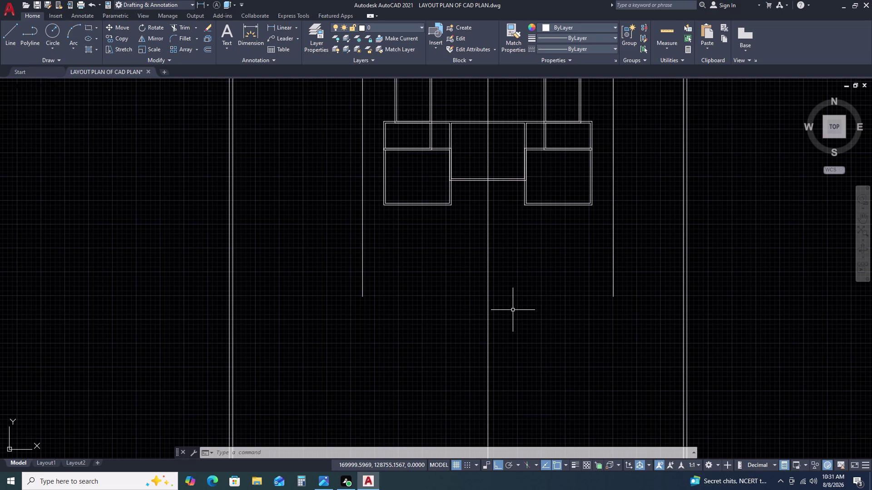
key(Escape)
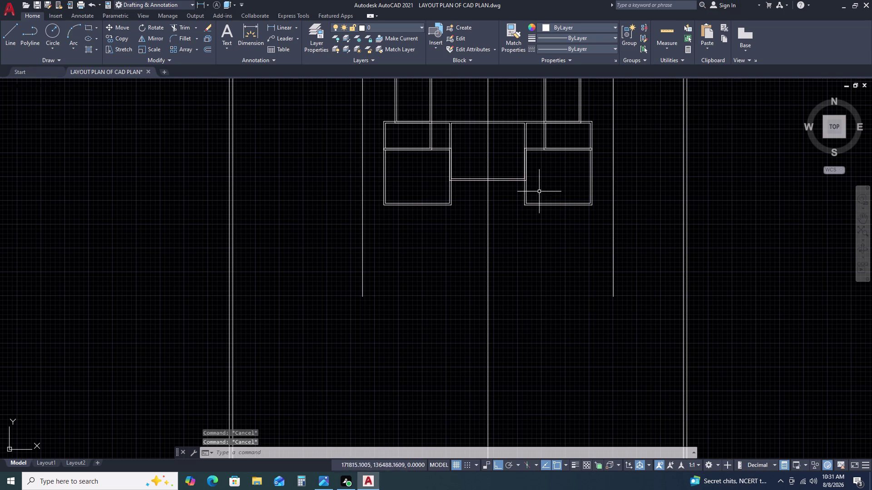
scroll(up, 3)
scroll(down, 3)
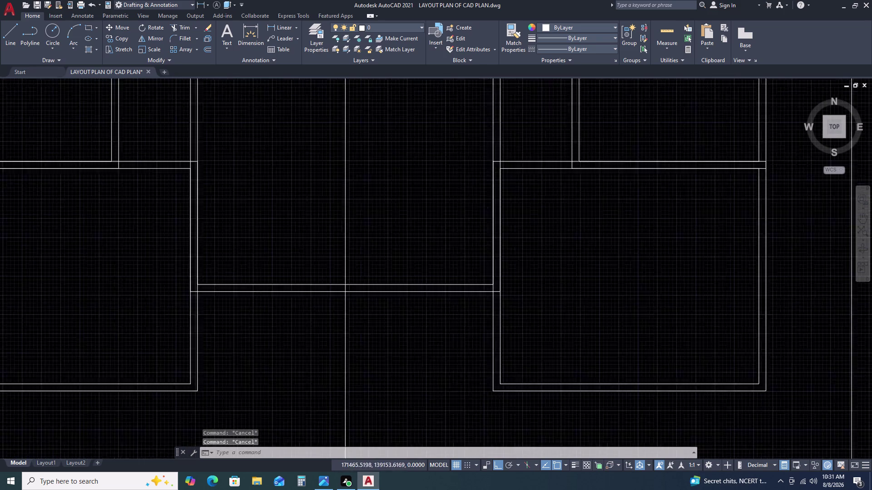
scroll(down, 3)
key(r)
key(e)
key(c)
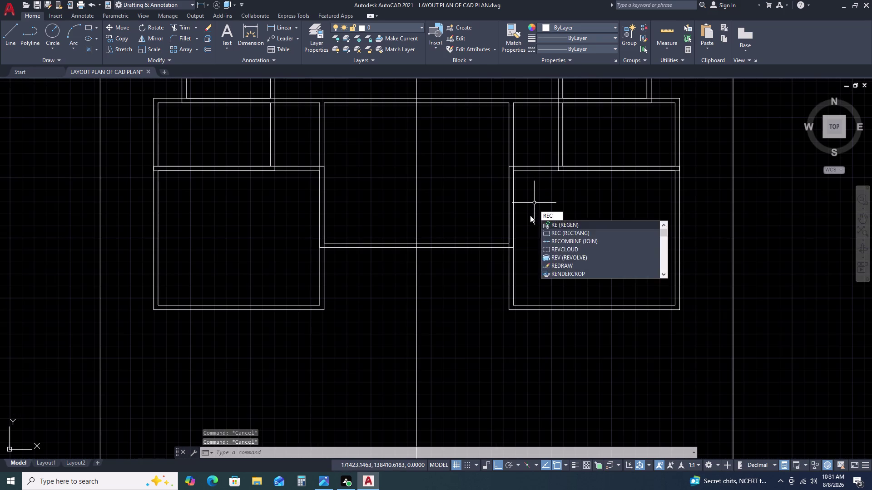
key(space)
scroll(down, 3)
middle_drag(481, 328, 477, 324)
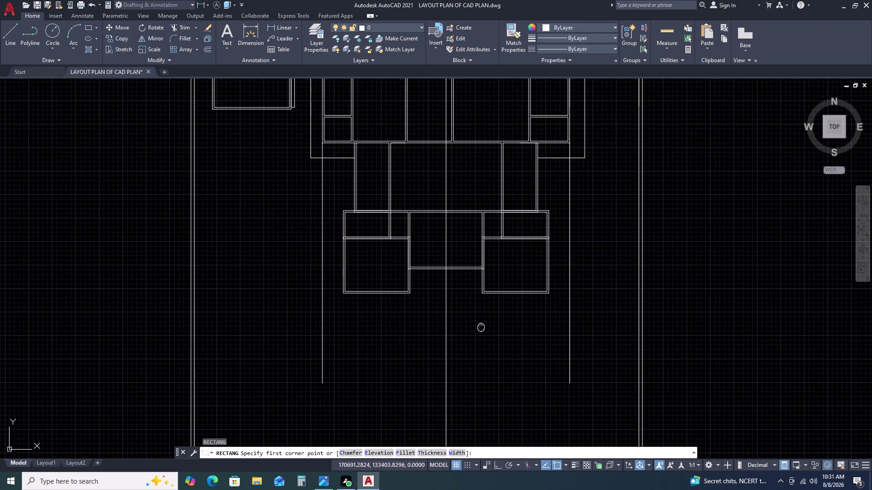
middle_drag(477, 324, 460, 256)
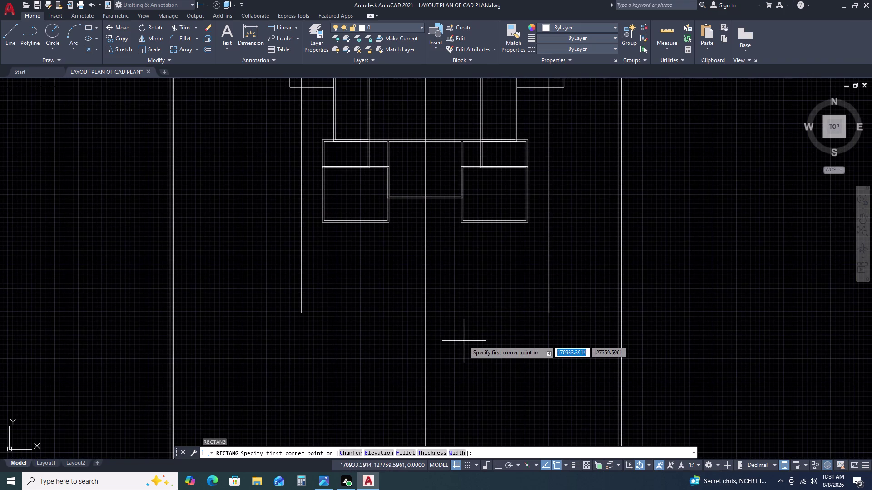
double_click(455, 273)
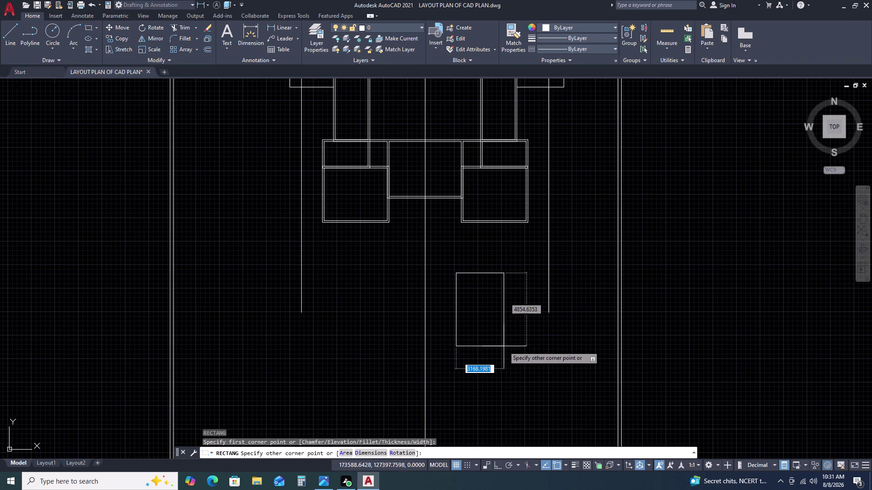
text(D)
key(space)
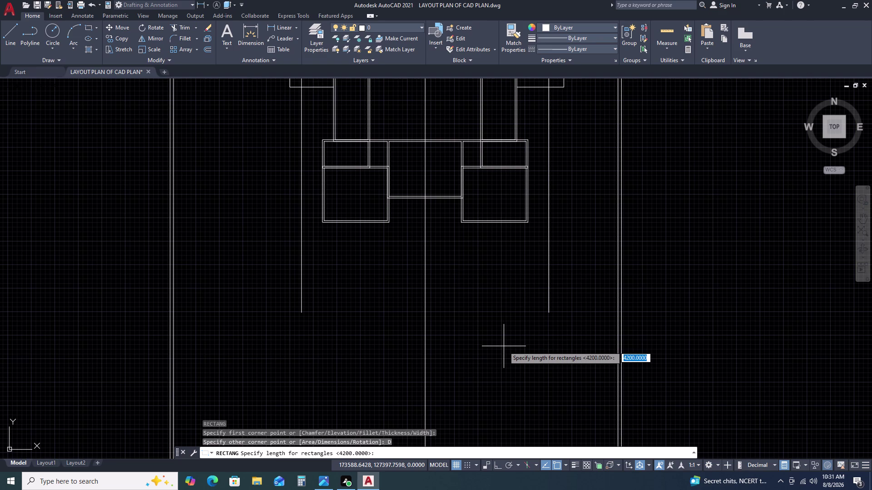
text(5)
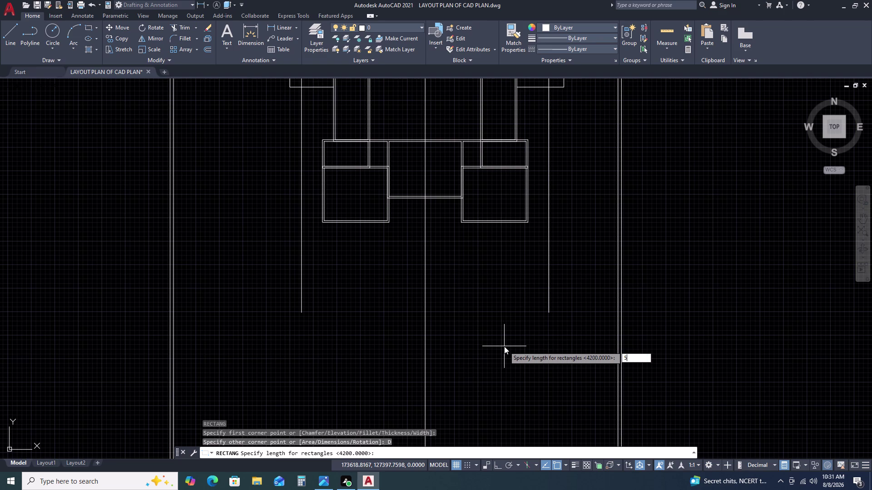
text(2)
key(6)
key(0)
key(space)
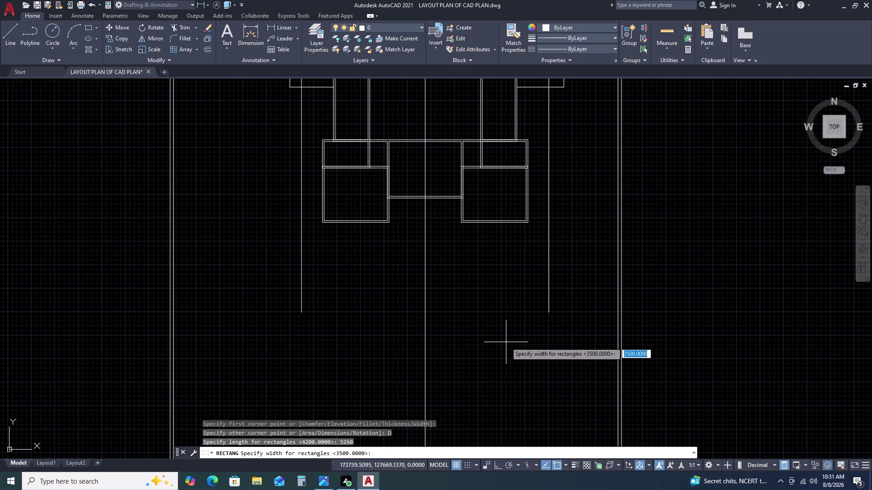
text(4470)
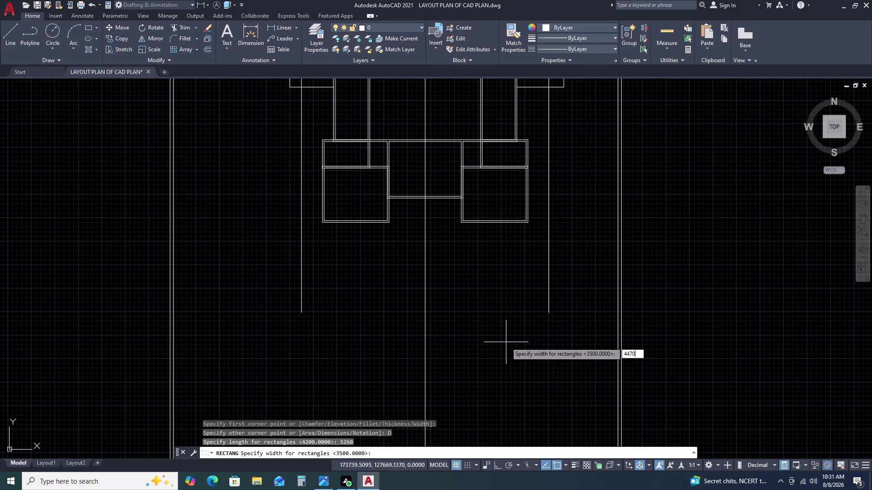
key(space)
click(506, 343)
double_click(512, 262)
double_click(492, 288)
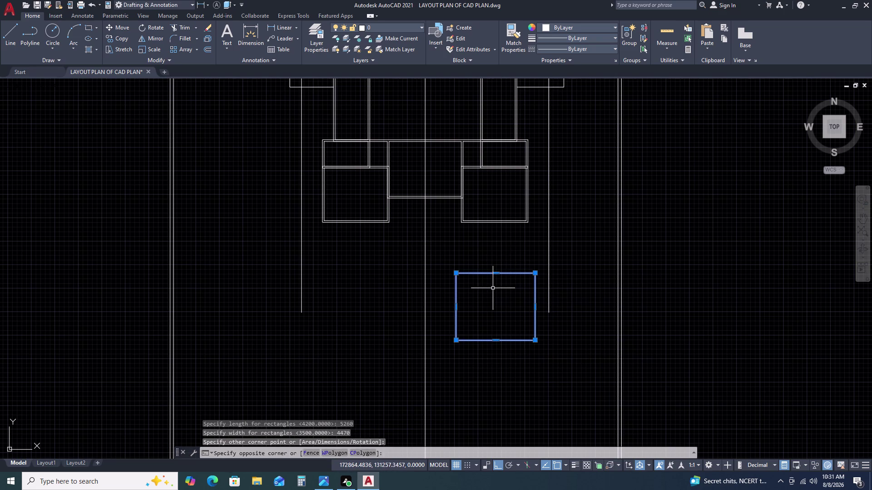
text(O)
key(space)
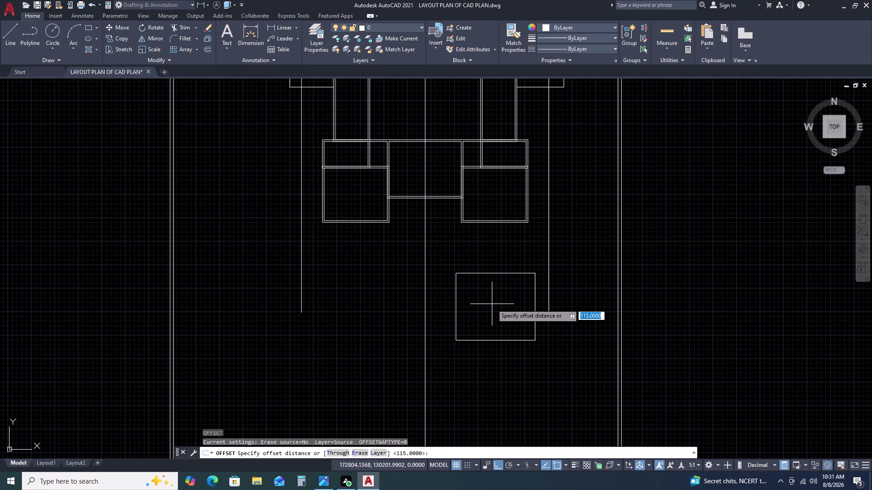
key(space)
click(501, 380)
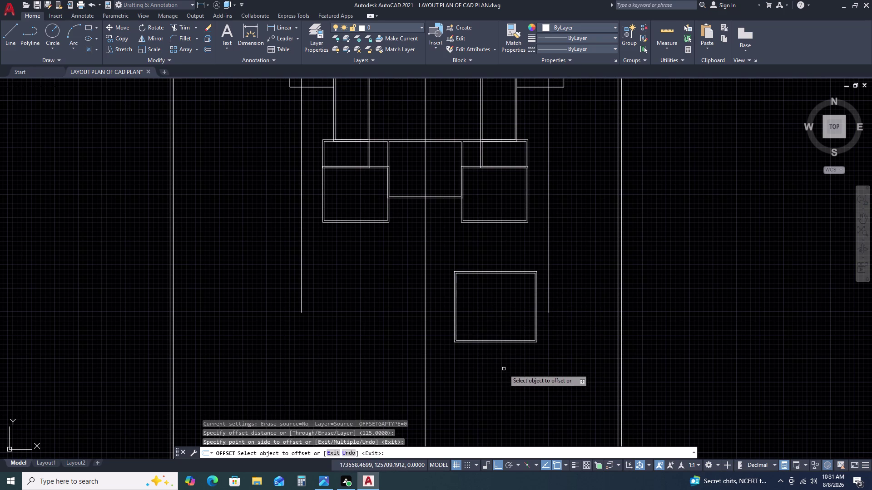
key(Escape)
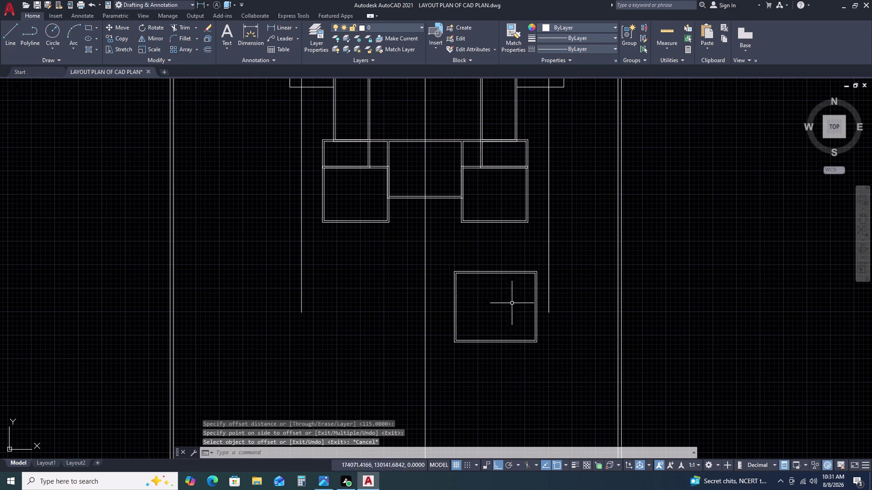
key(ctrl+x)
key(ctrl+z)
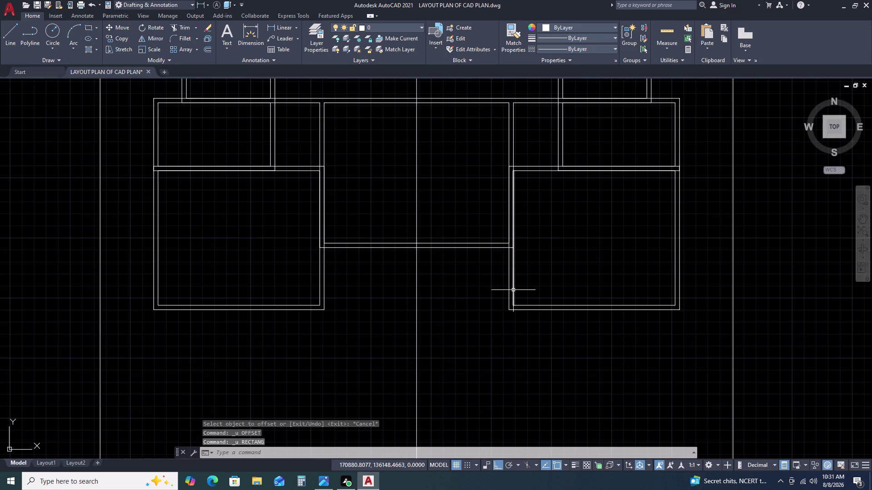
scroll(down, 3)
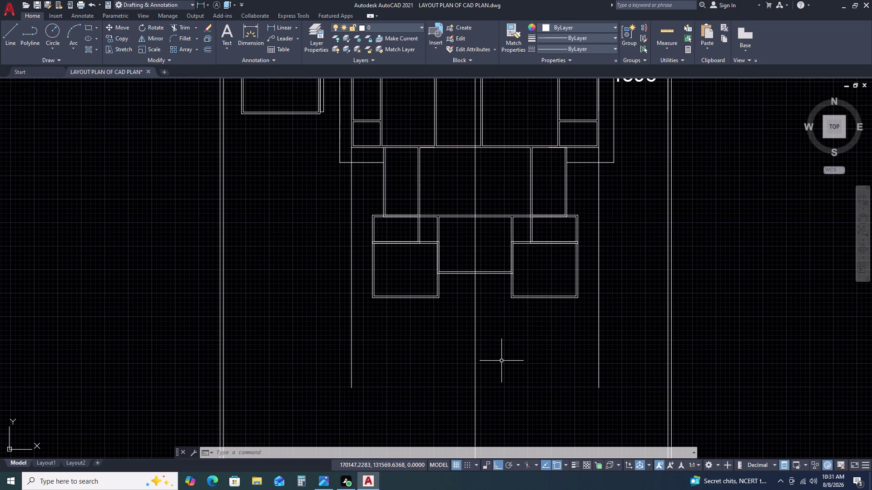
key(r)
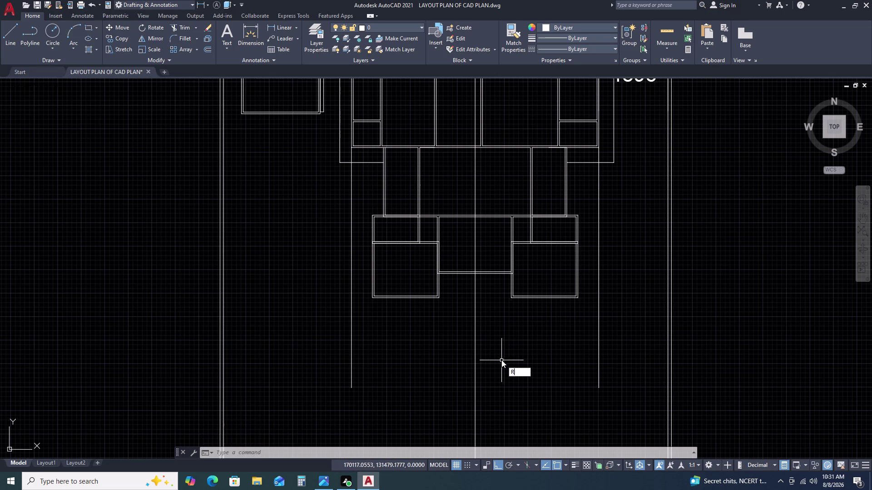
Draw a 5260 × 4470 rectangle for the new room below the main block.
key(e)
key(c)
key(space)
double_click(491, 336)
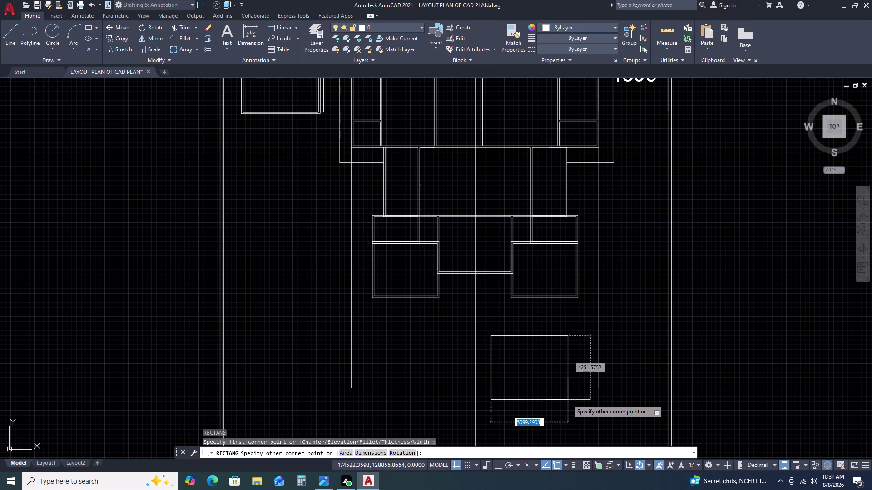
text(D)
key(space)
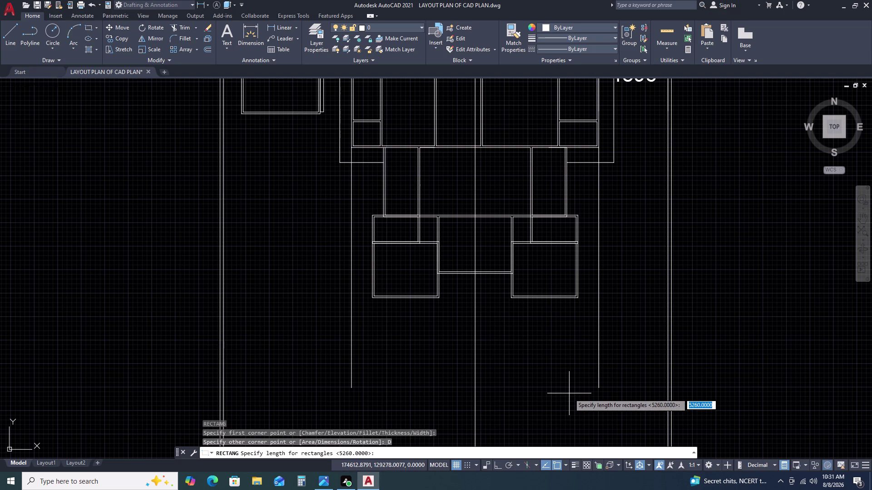
text(52)
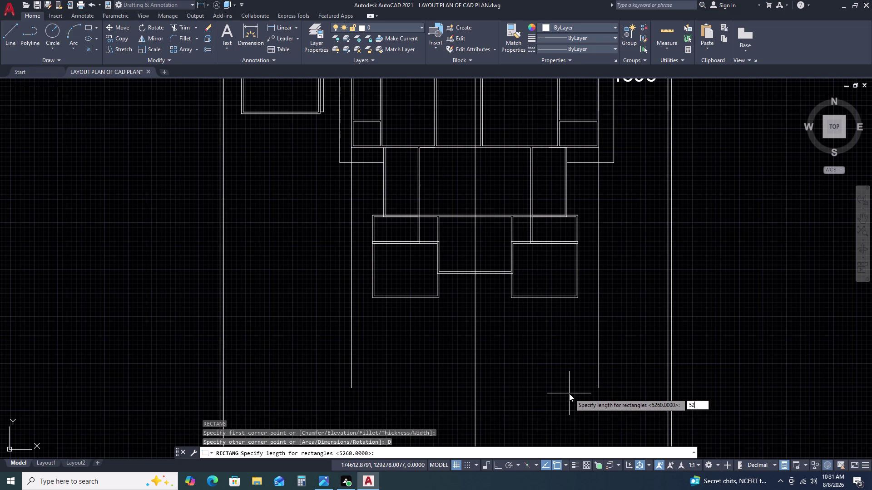
key(6)
key(0)
key(space)
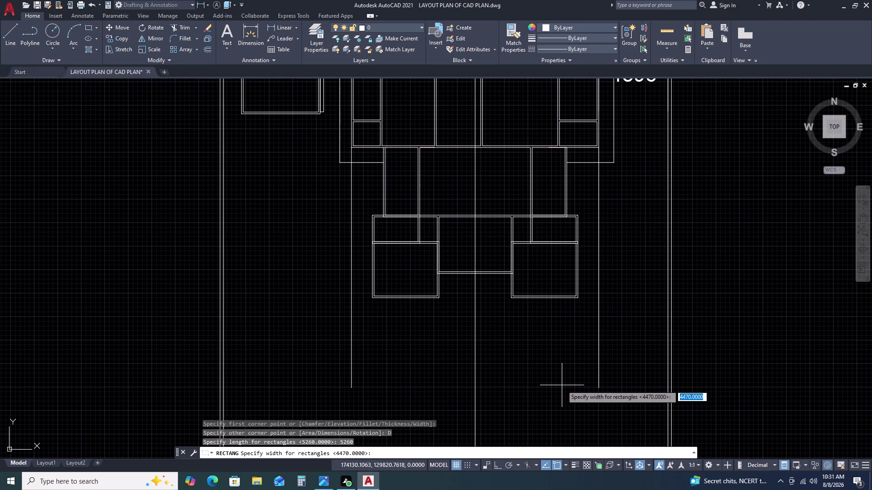
key(space)
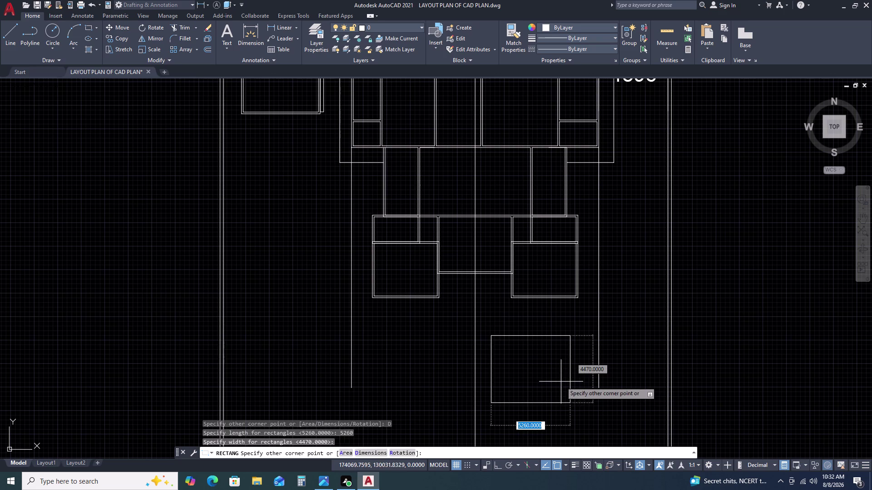
double_click(560, 380)
Offset the room outline 115 to form the inner wall, then select both outlines.
click(563, 330)
double_click(545, 355)
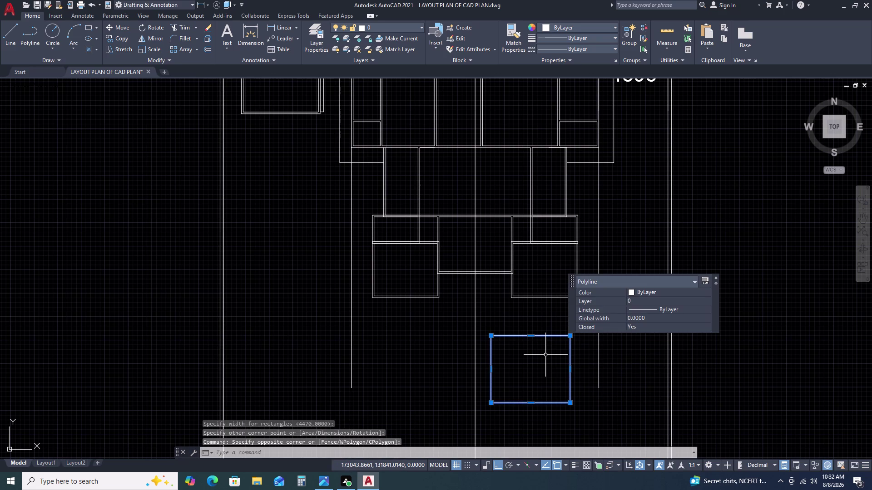
text(O)
key(space)
key(space)
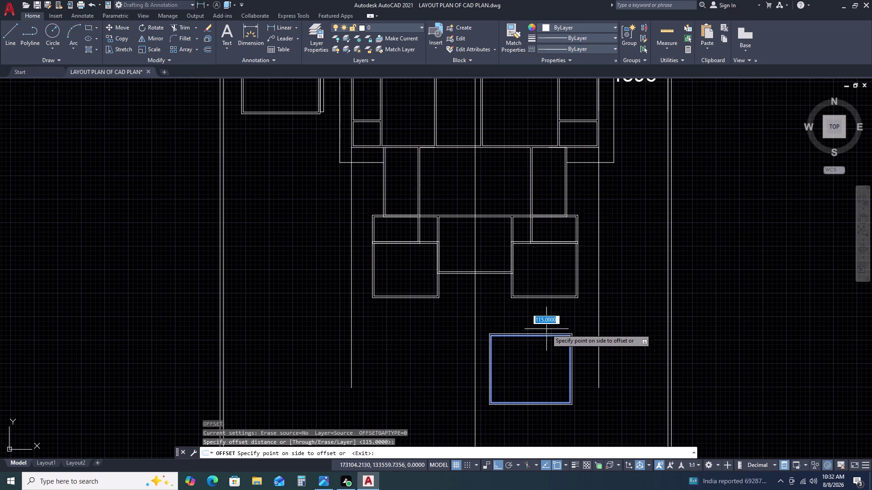
scroll(up, 3)
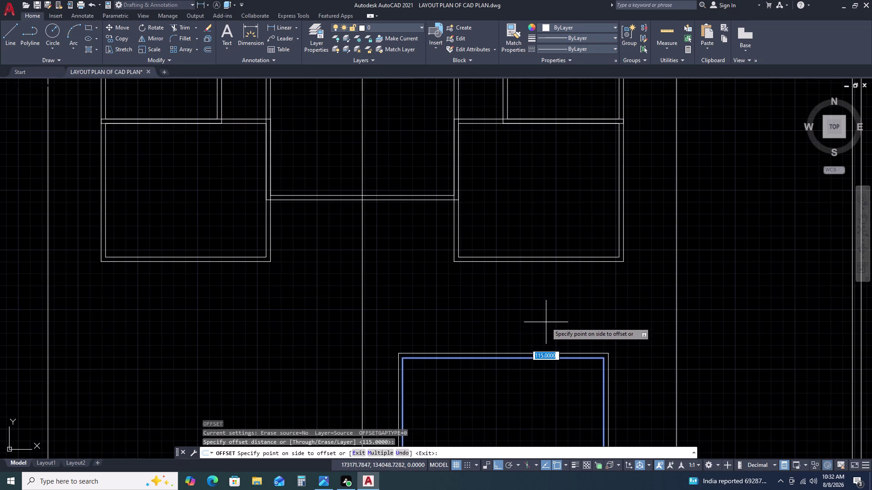
double_click(549, 320)
scroll(down, 3)
key(Escape)
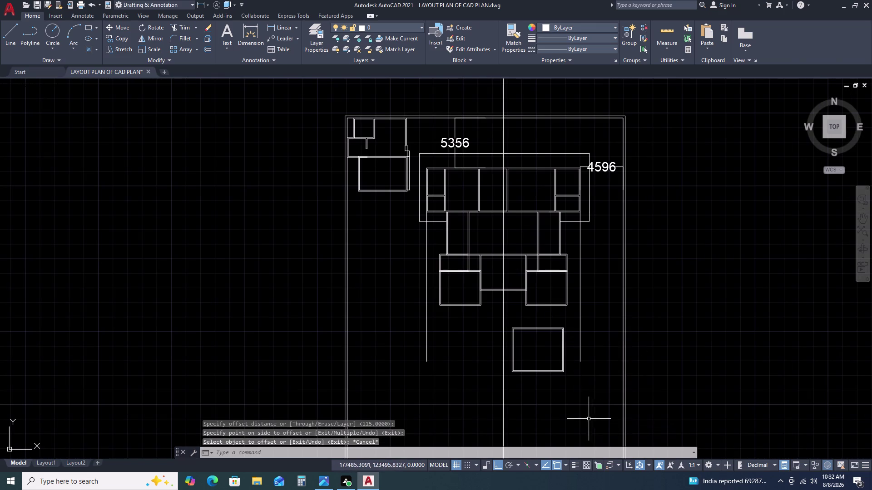
double_click(572, 373)
double_click(562, 346)
Move the double-walled room from its top corner against the block's bottom edge.
text(M)
key(space)
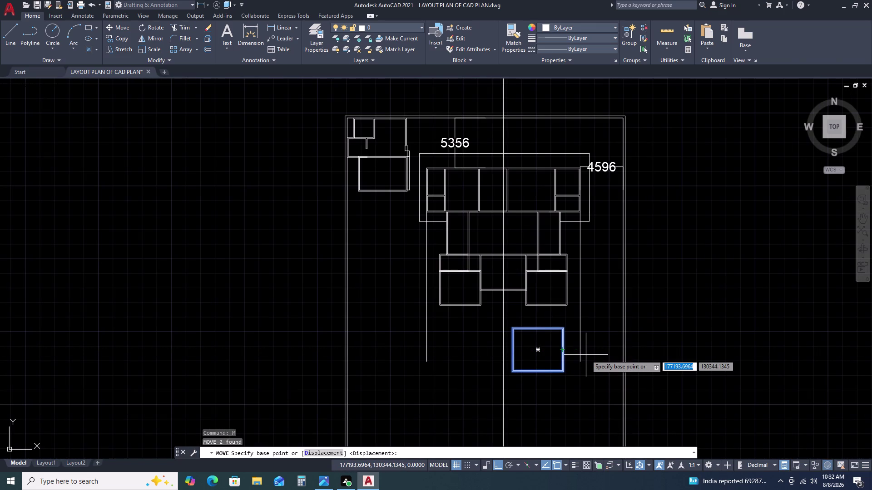
scroll(up, 3)
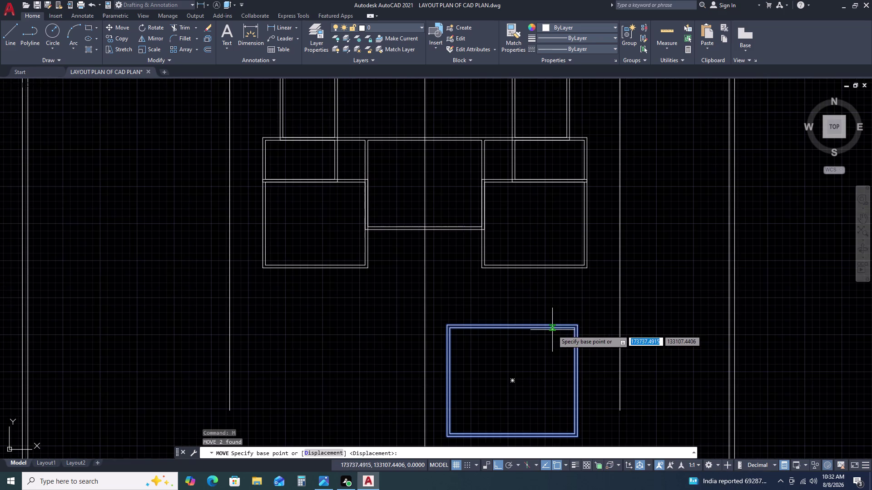
click(578, 323)
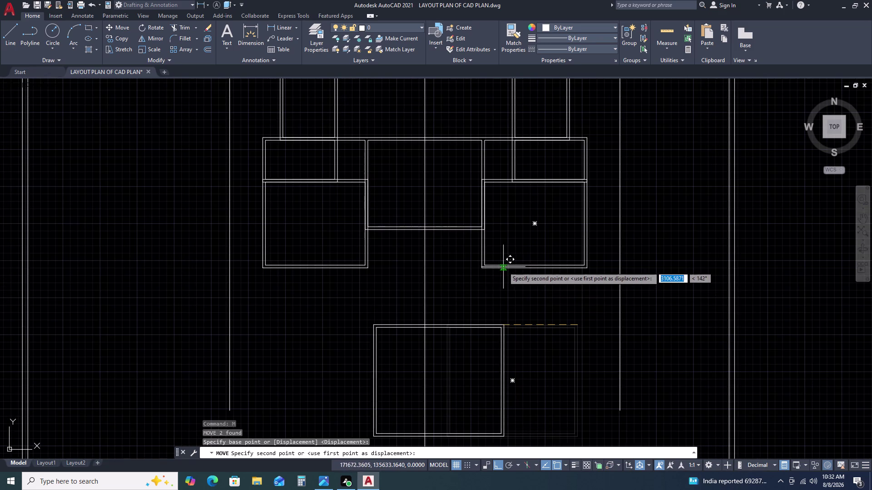
click(479, 267)
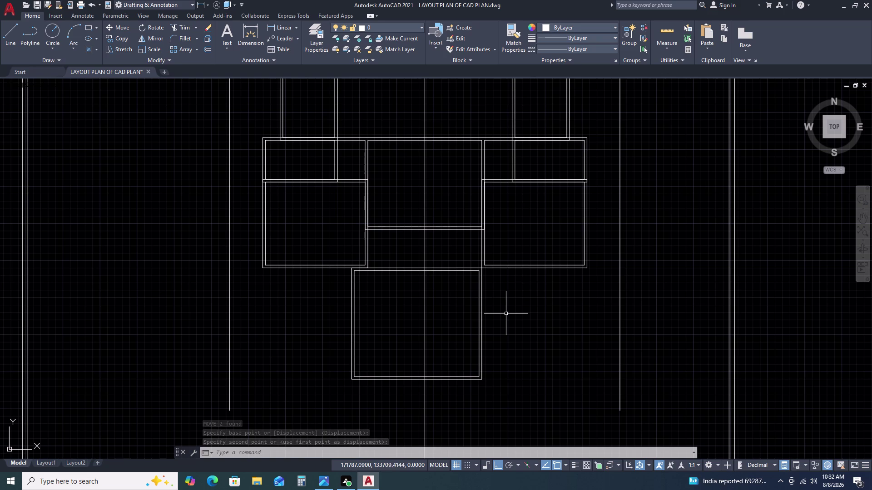
Reselect both room outlines and move them 545 to the right.
click(504, 304)
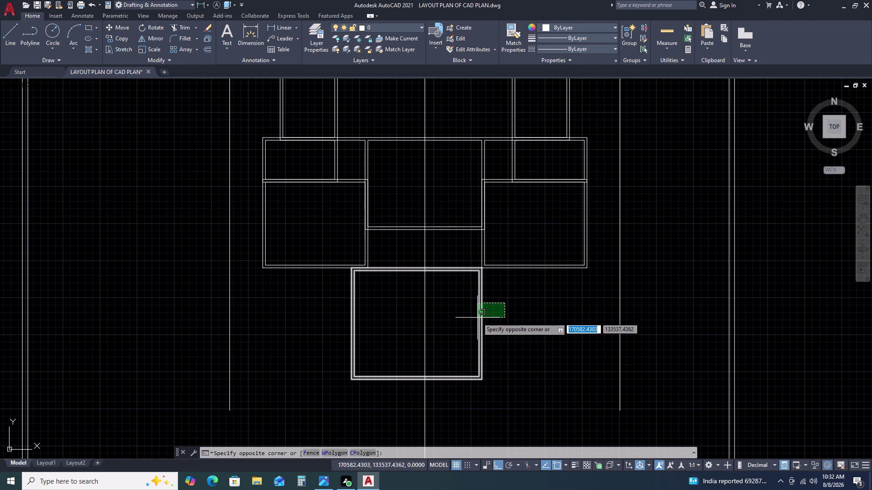
click(476, 320)
text(M)
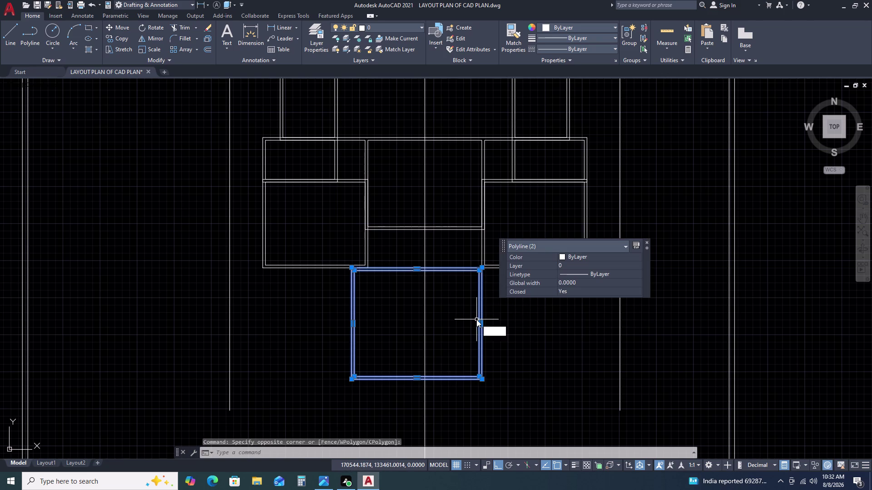
key(space)
scroll(up, 3)
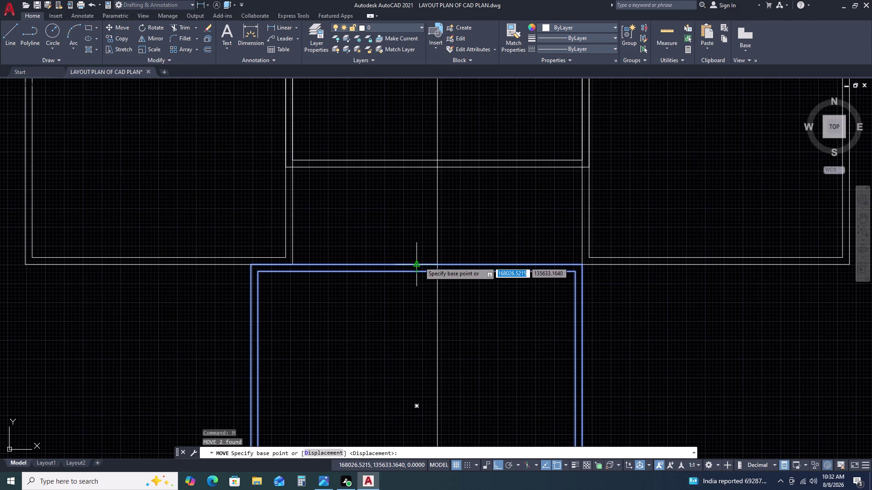
click(417, 264)
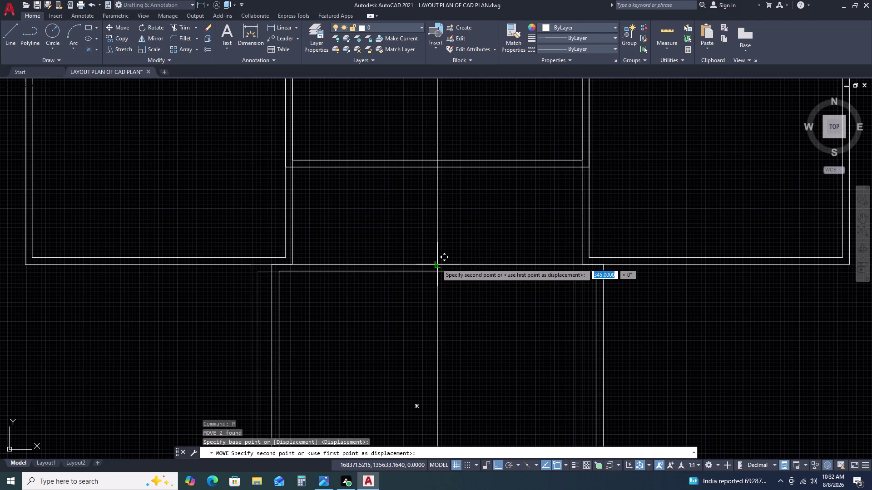
double_click(436, 264)
scroll(down, 3)
key(Escape)
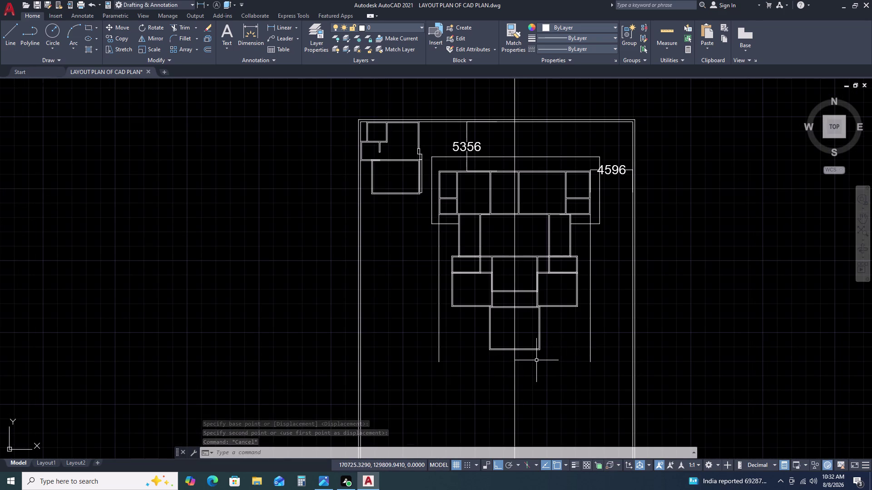
scroll(up, 3)
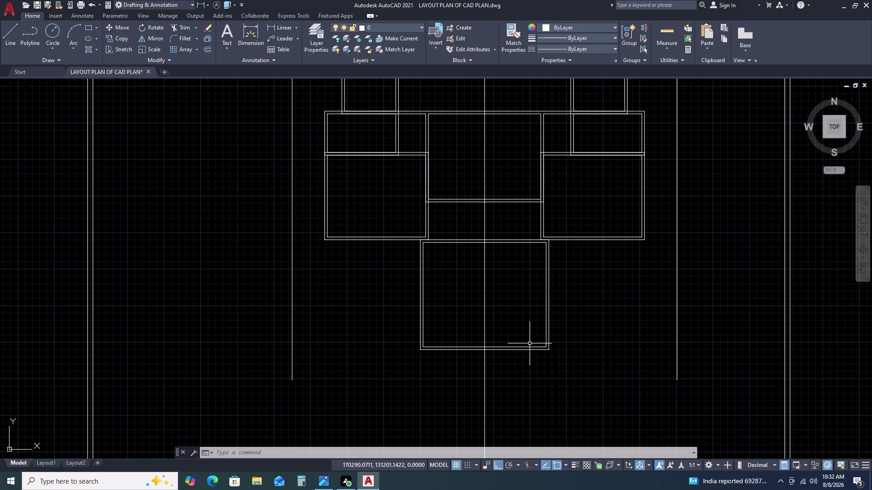
Erase the room's outer wall rectangle.
scroll(up, 3)
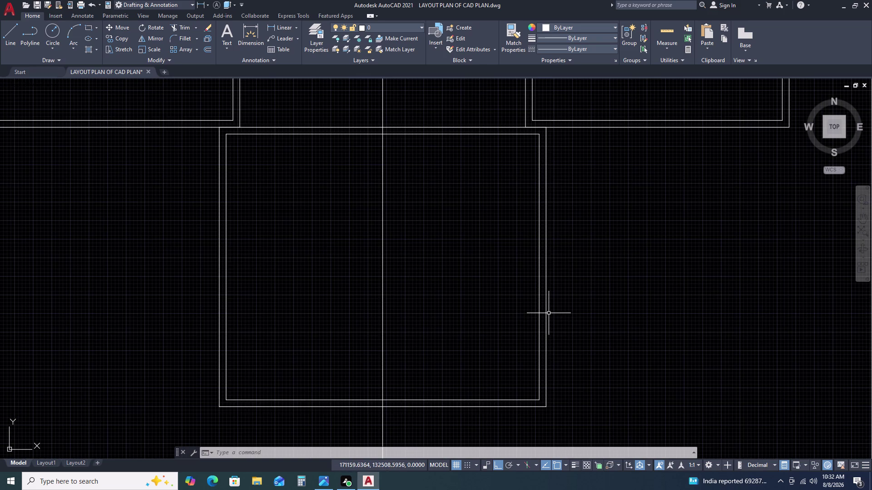
click(546, 318)
key(Delete)
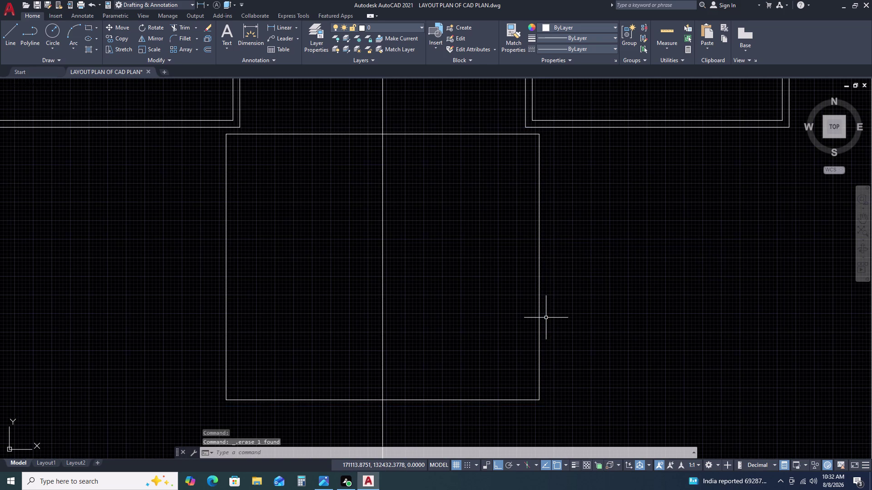
Move the remaining rectangle from its top midpoint up against the main block.
click(463, 128)
double_click(458, 140)
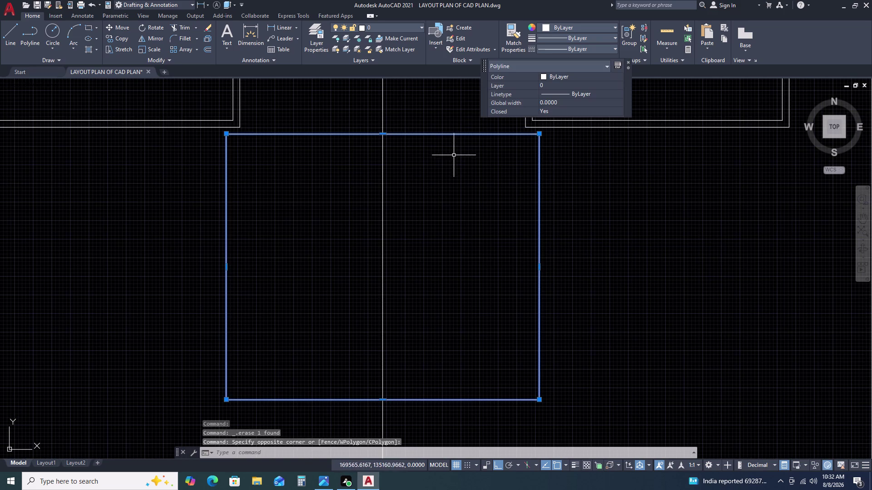
key(m)
key(space)
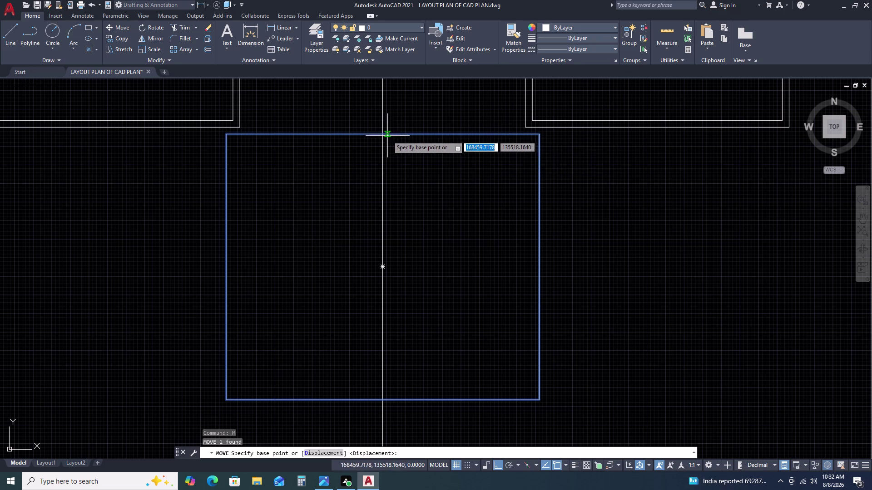
double_click(526, 135)
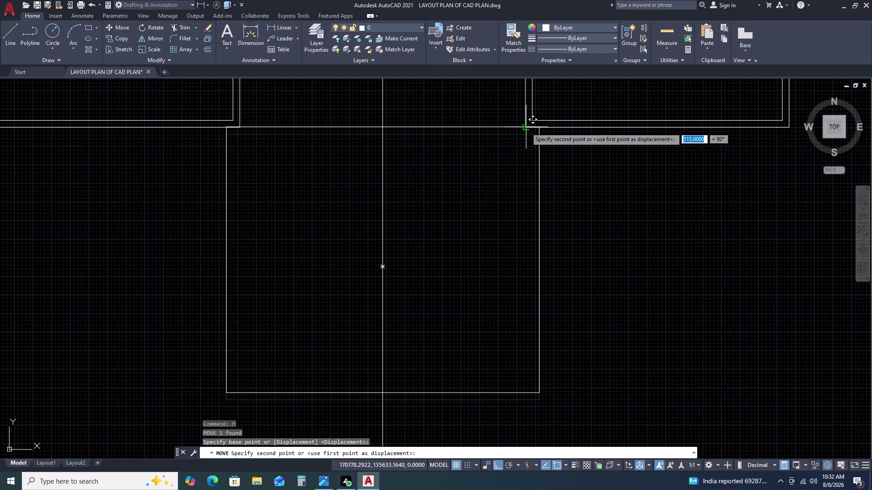
click(526, 128)
key(Escape)
scroll(down, 3)
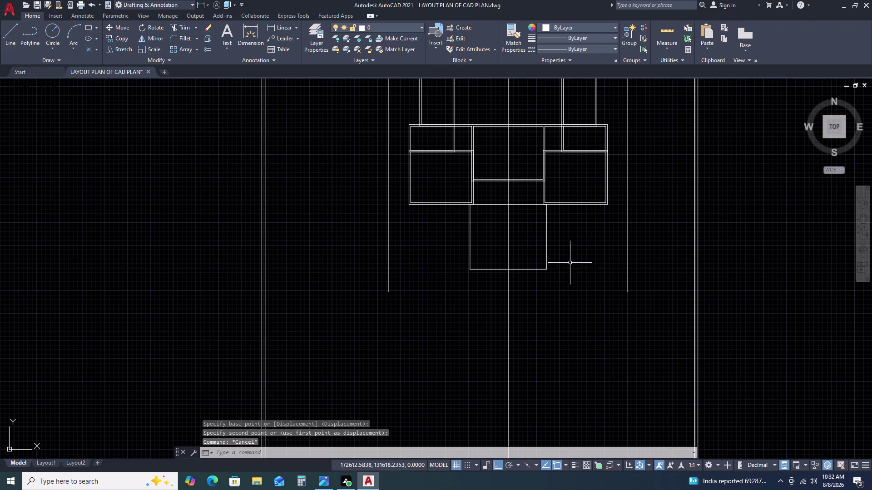
key(Escape)
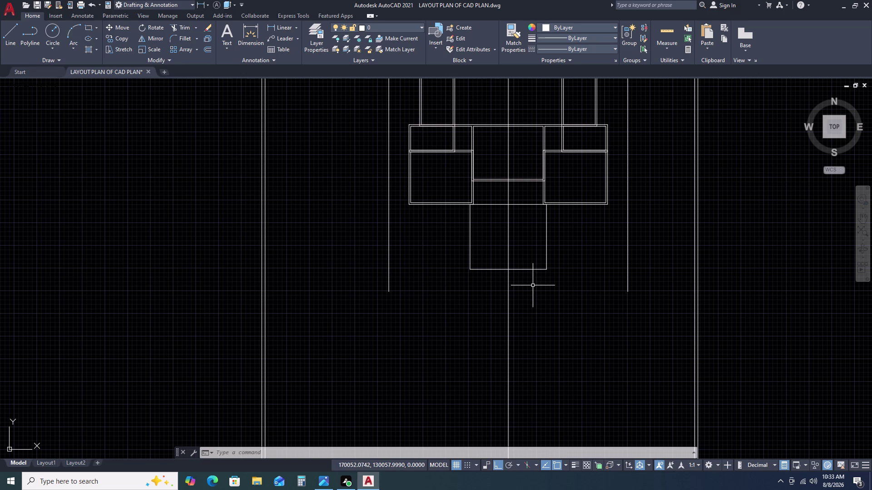
scroll(down, 3)
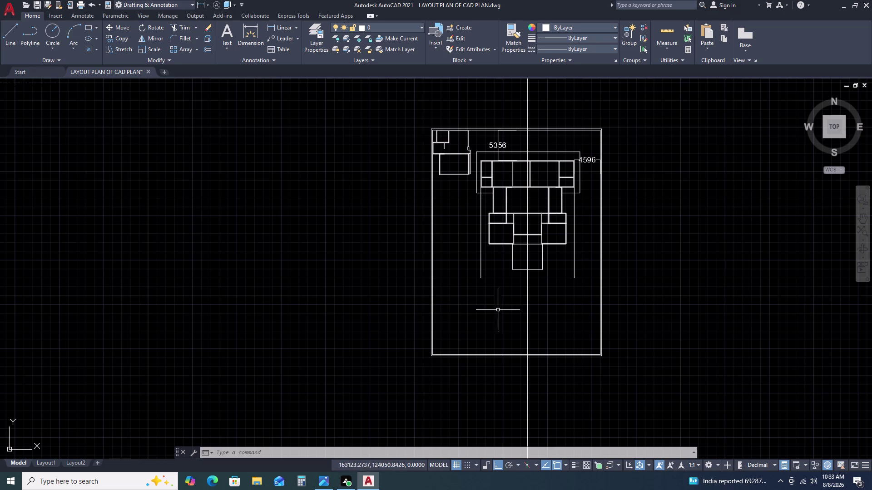
Pan to the lower room and check with Measure Quick that it reads 5260 × 4470.
scroll(up, 3)
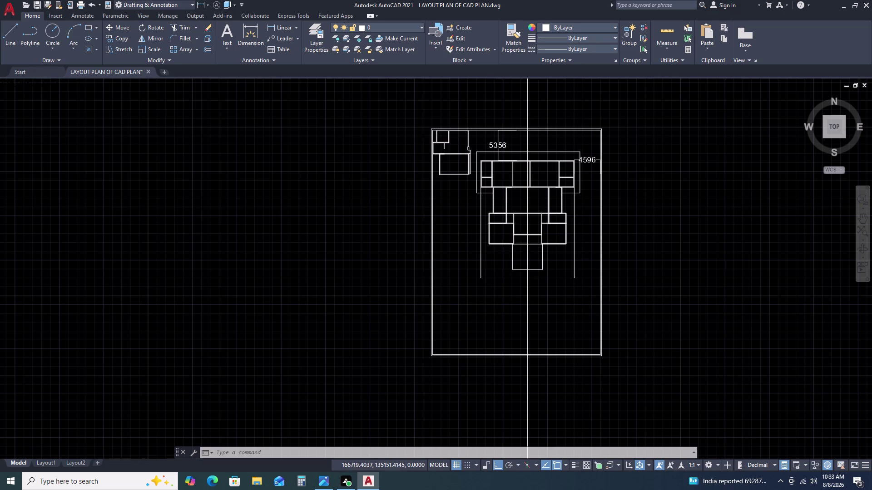
scroll(up, 3)
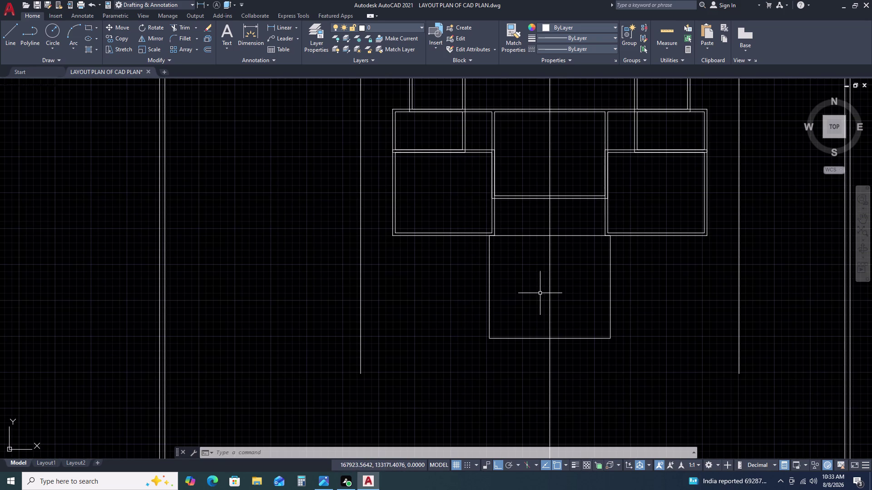
middle_drag(544, 315, 529, 257)
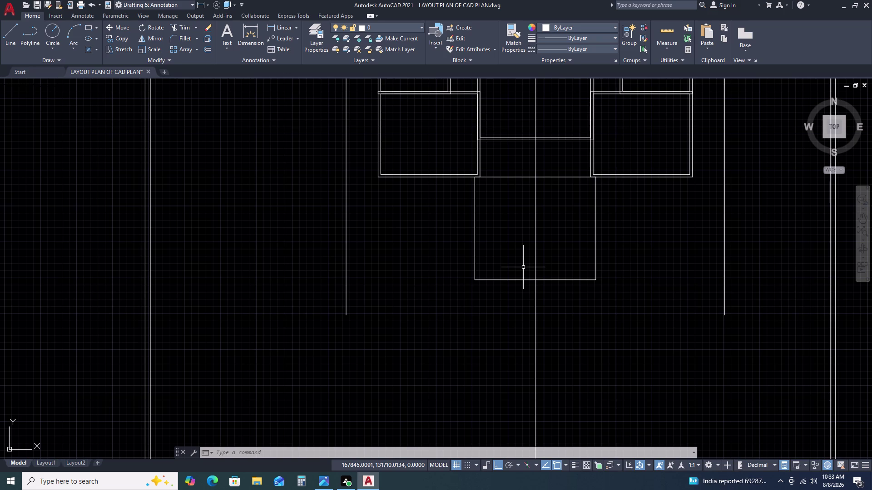
click(668, 38)
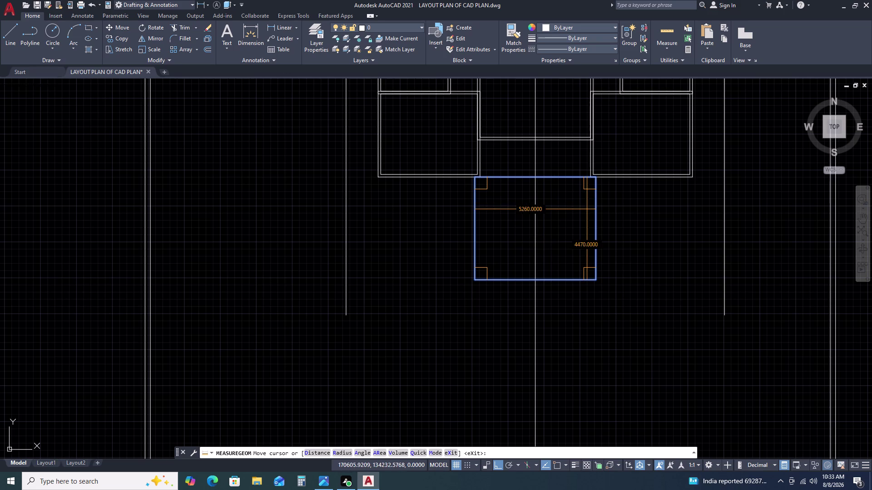
key(Escape)
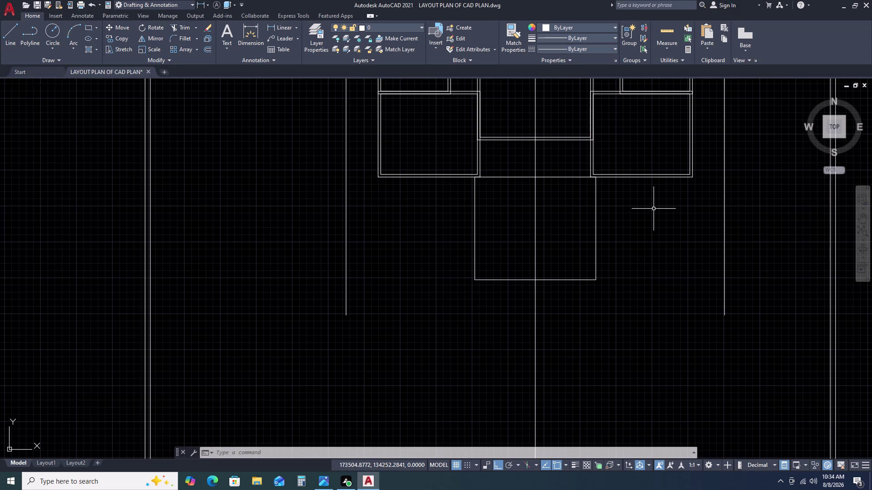
scroll(down, 3)
scroll(up, 3)
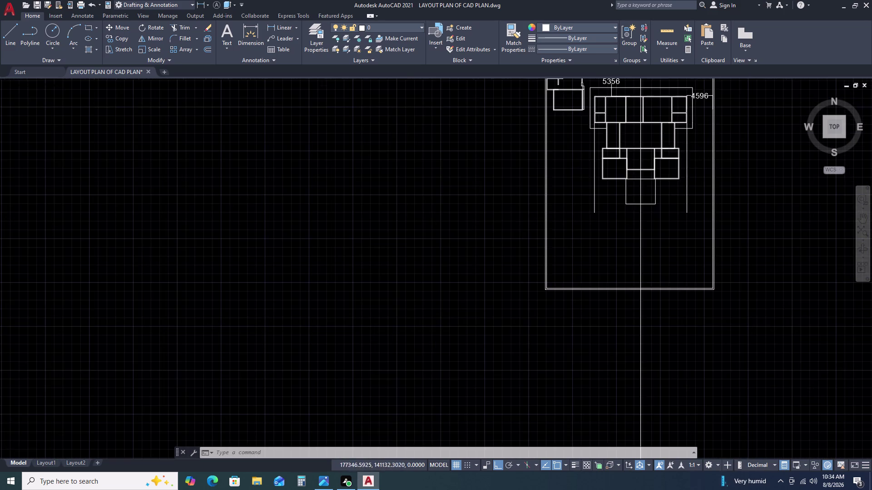
scroll(up, 3)
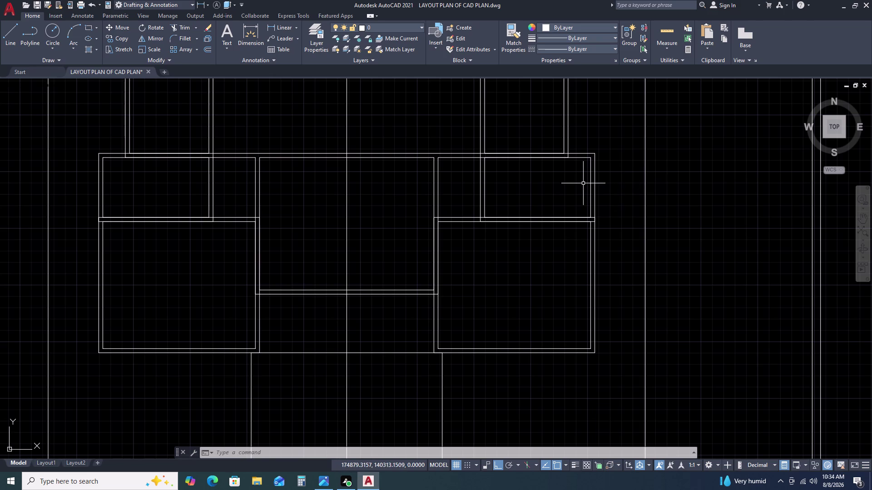
key(d)
text(LI)
key(space)
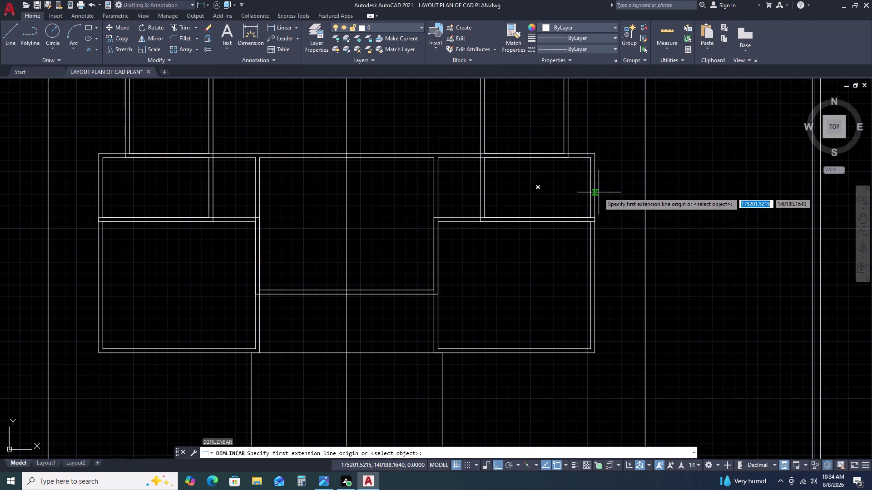
double_click(595, 218)
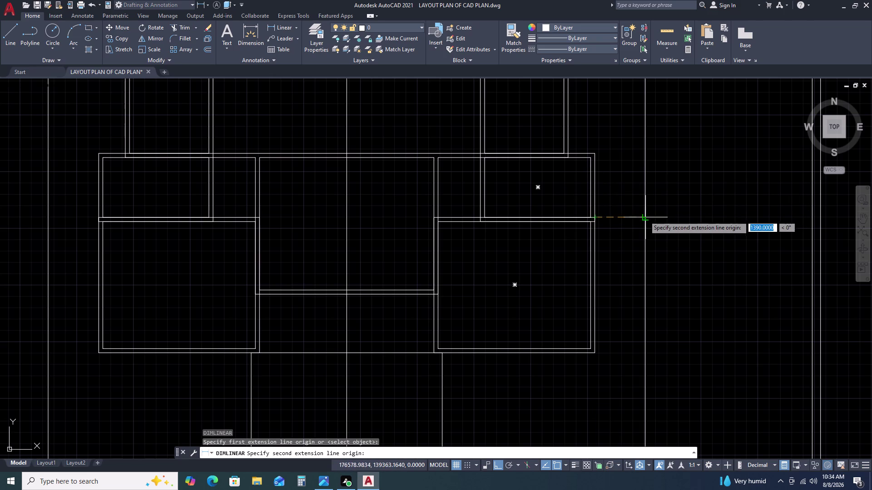
click(644, 216)
scroll(down, 3)
key(Escape)
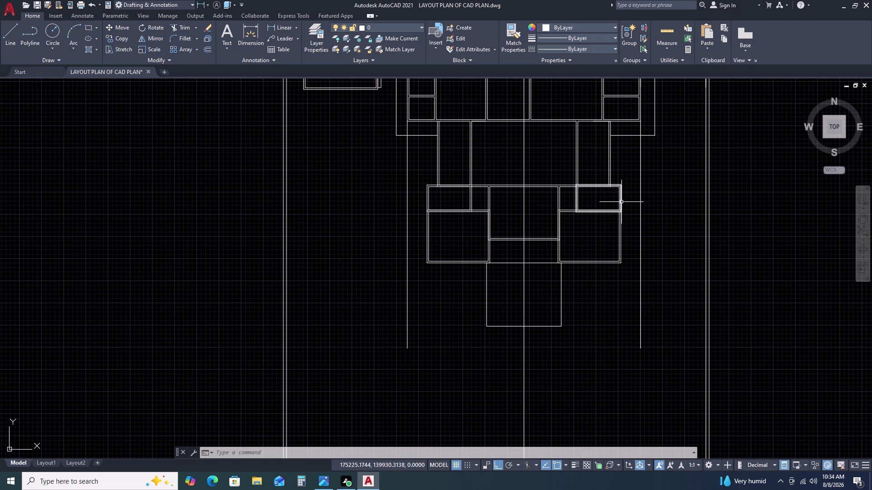
key(Escape)
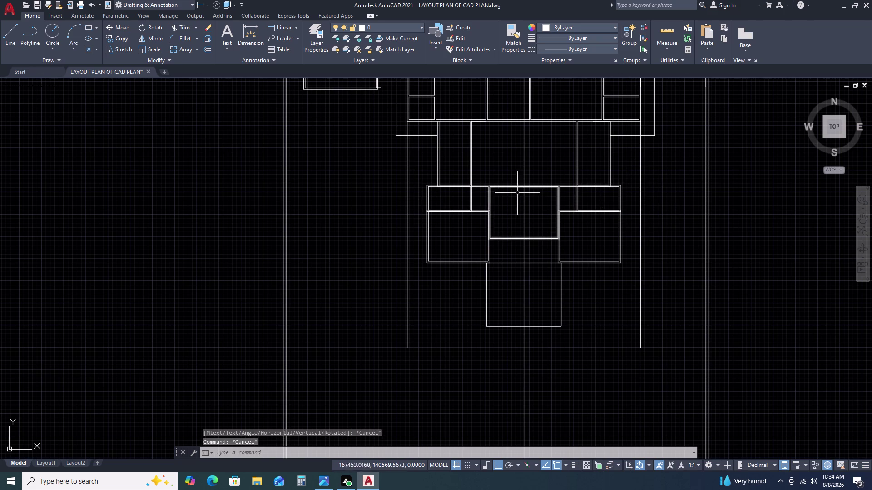
text(RE)
Regenerate the display and draw a rectangle from a room corner to the block's opposite corner.
key(space)
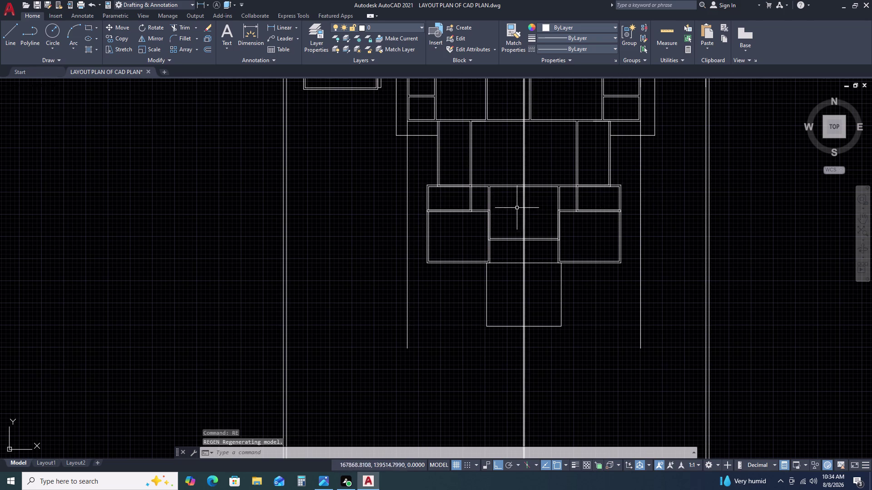
scroll(up, 3)
text(RE)
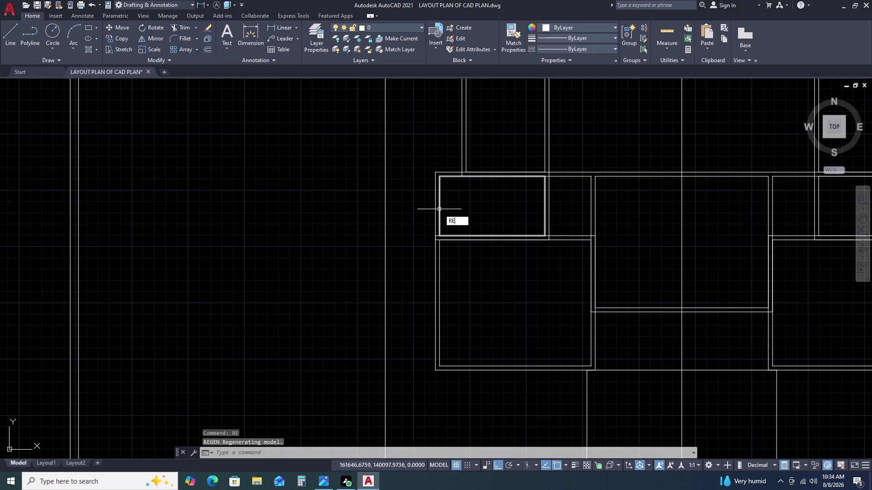
text(C)
key(space)
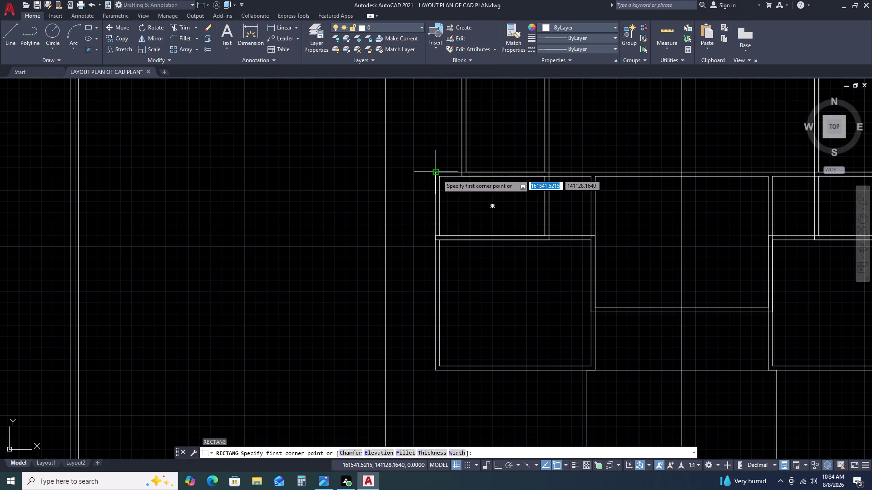
click(438, 174)
scroll(down, 3)
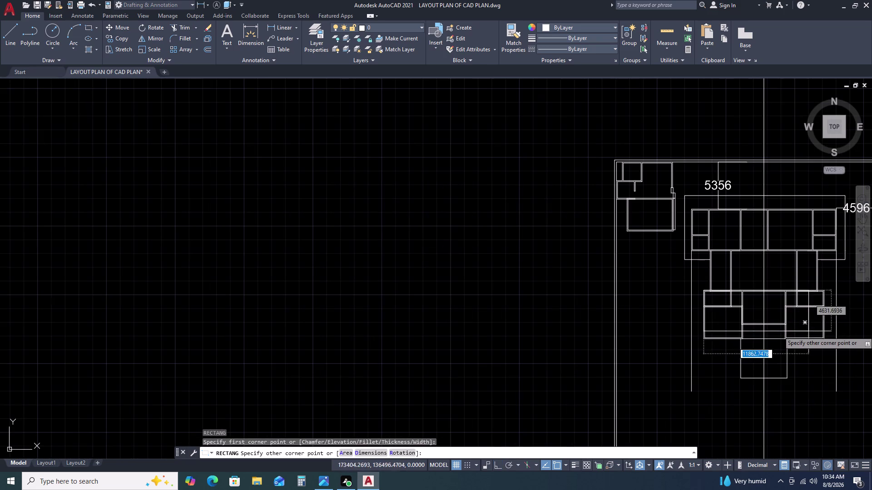
middle_drag(837, 339, 603, 299)
scroll(up, 3)
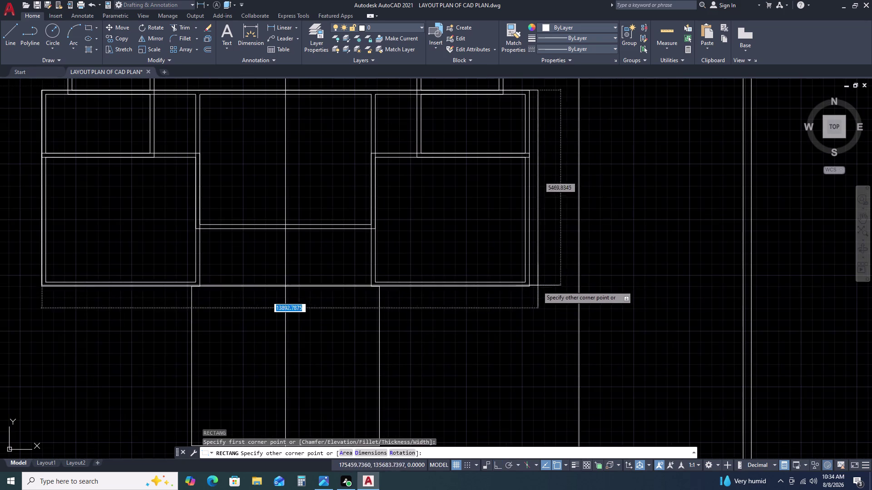
scroll(up, 3)
click(511, 282)
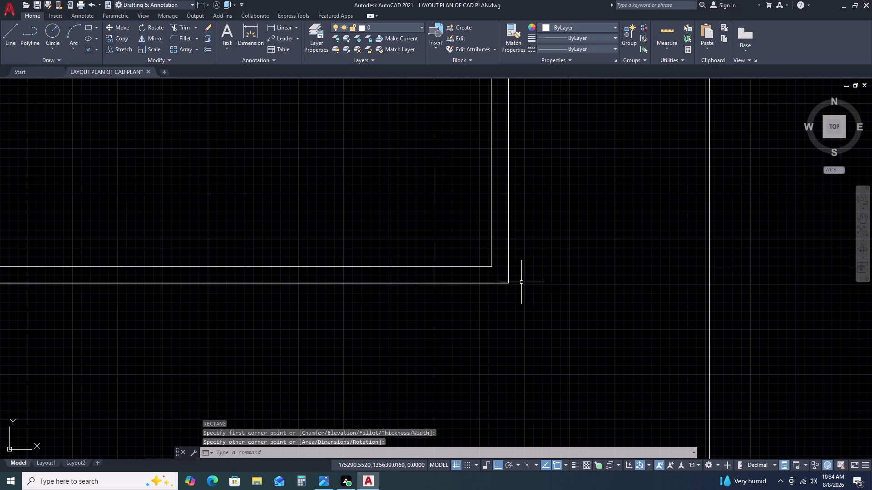